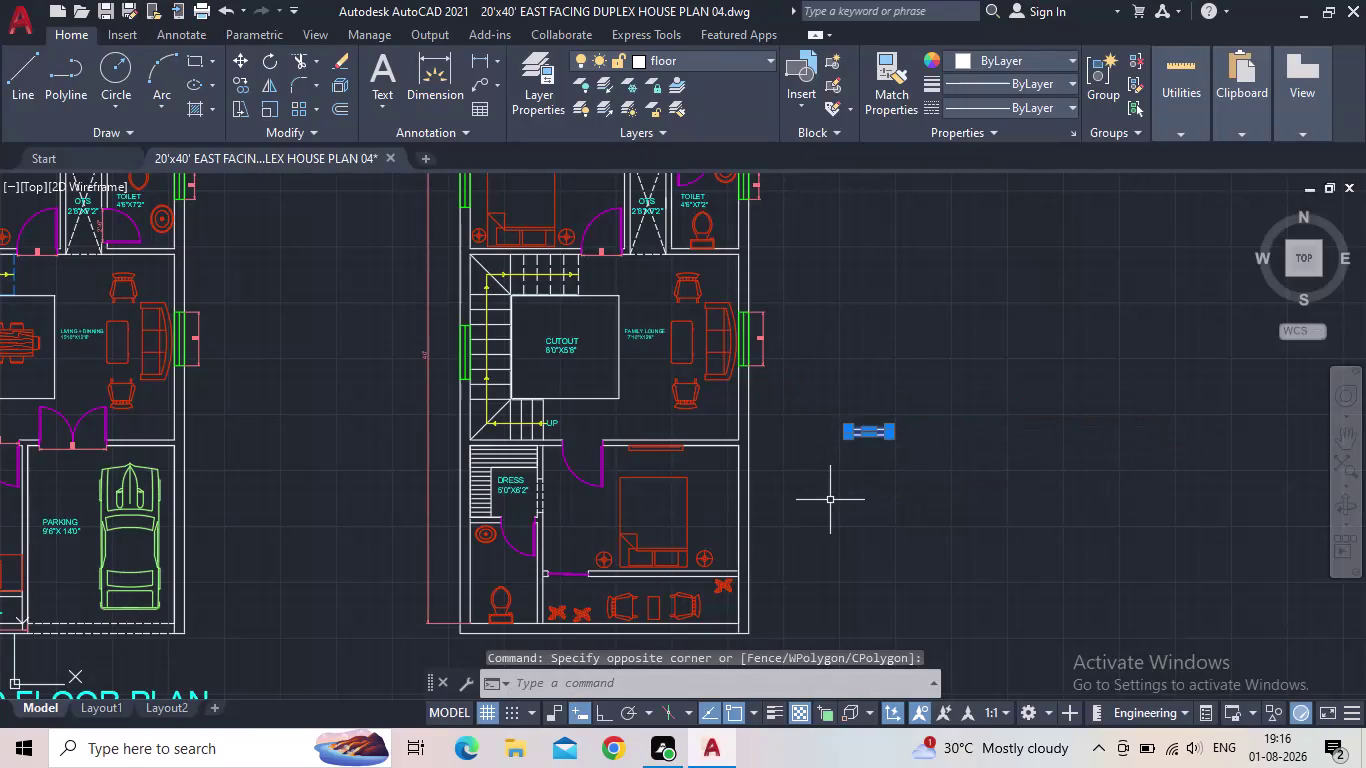
Delete the stray leftover object beside the first-floor plan.
key(Delete)
middle_drag(631, 504, 719, 447)
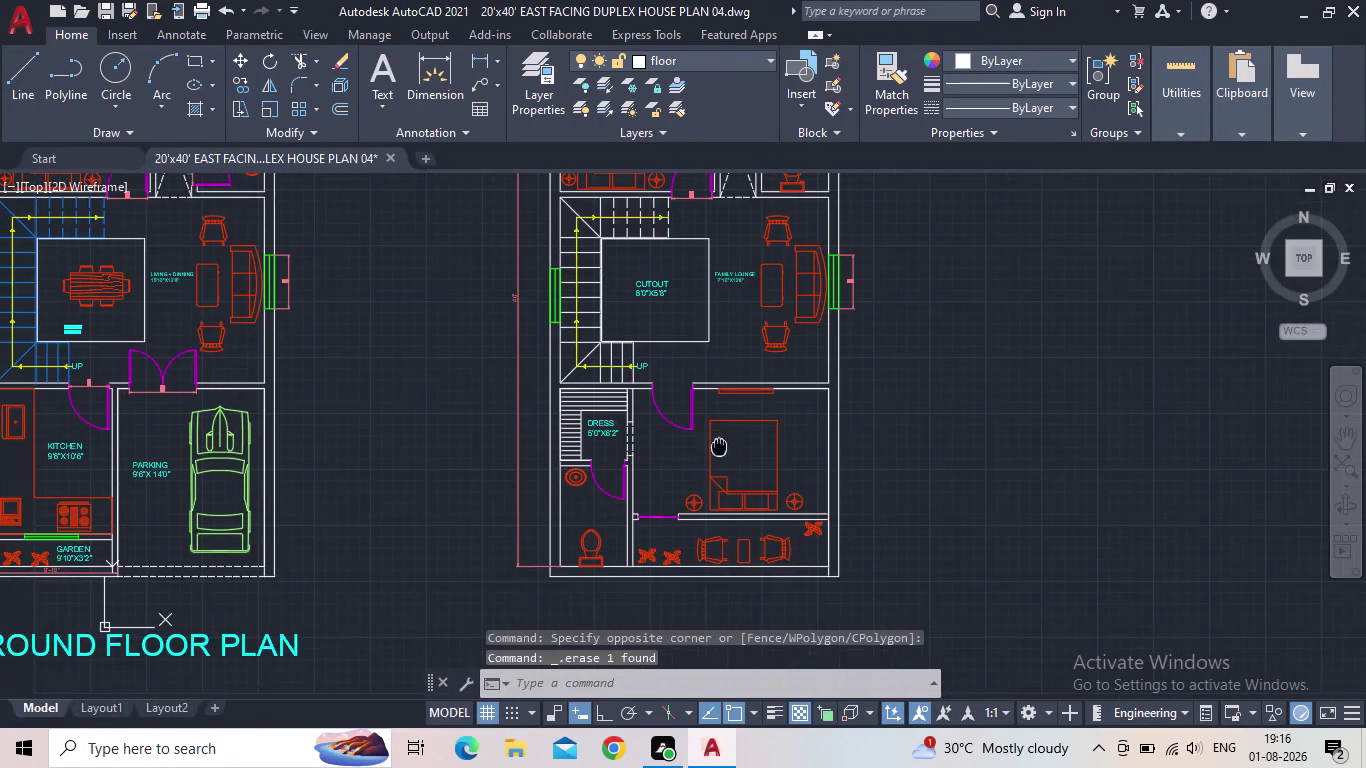
scroll(up, 3)
scroll(up, 3)
middle_drag(662, 495, 608, 386)
scroll(down, 3)
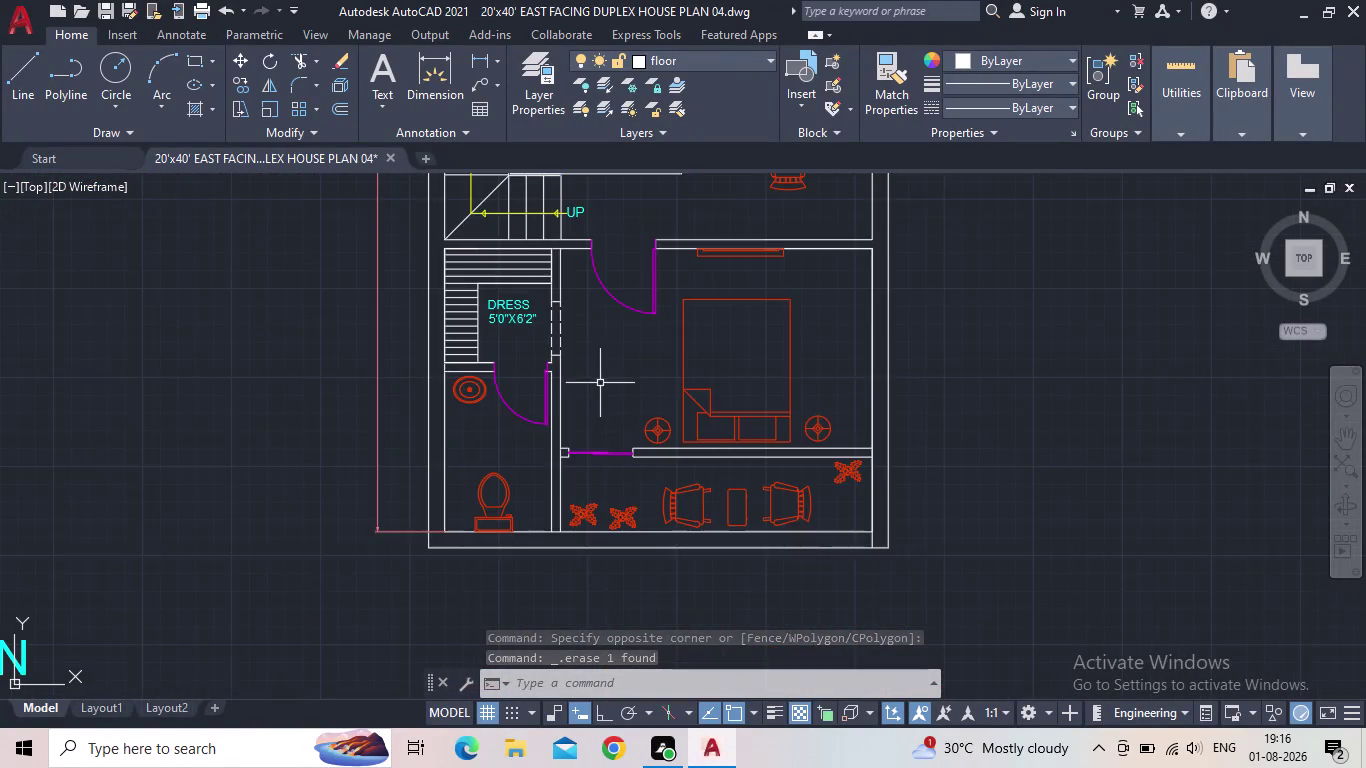
middle_drag(600, 384, 583, 626)
Save the drawing and bring the master bedroom and toilets into view.
click(113, 13)
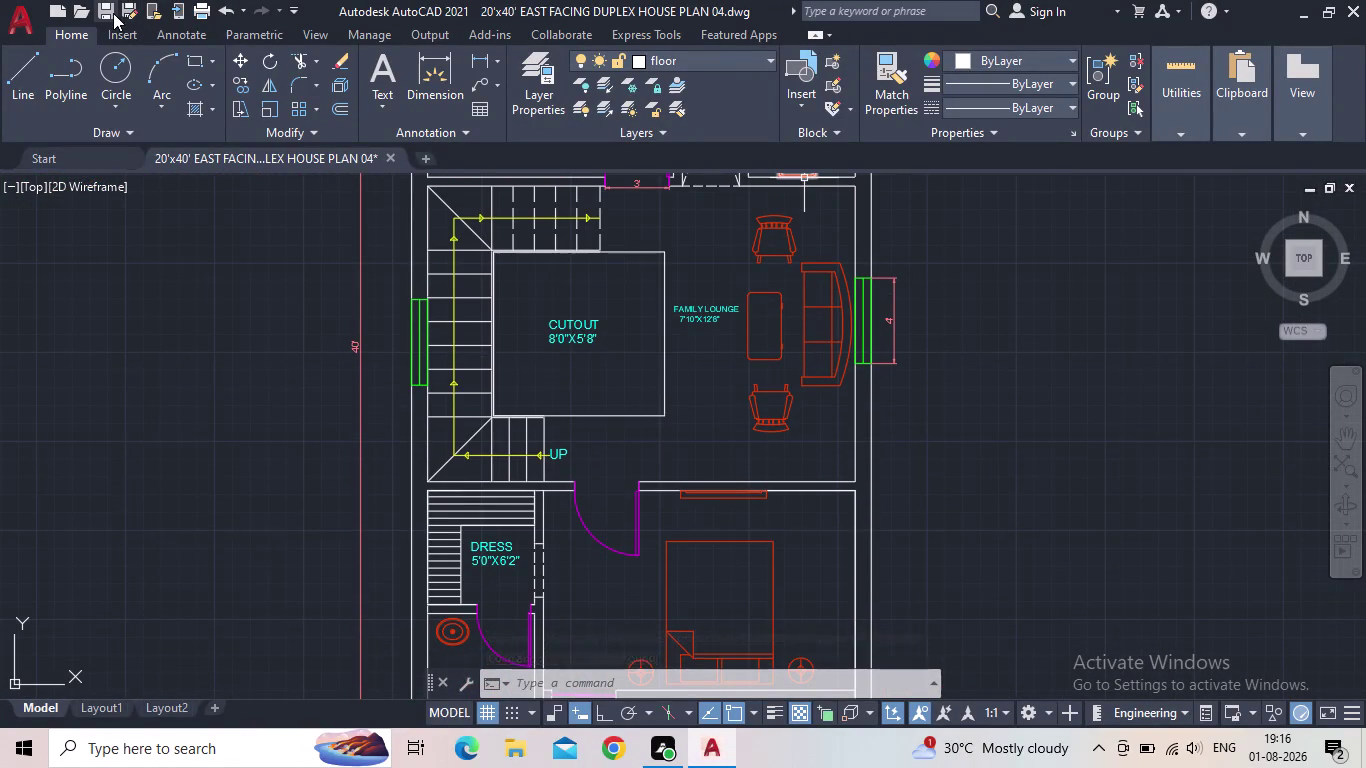
middle_drag(684, 390, 651, 442)
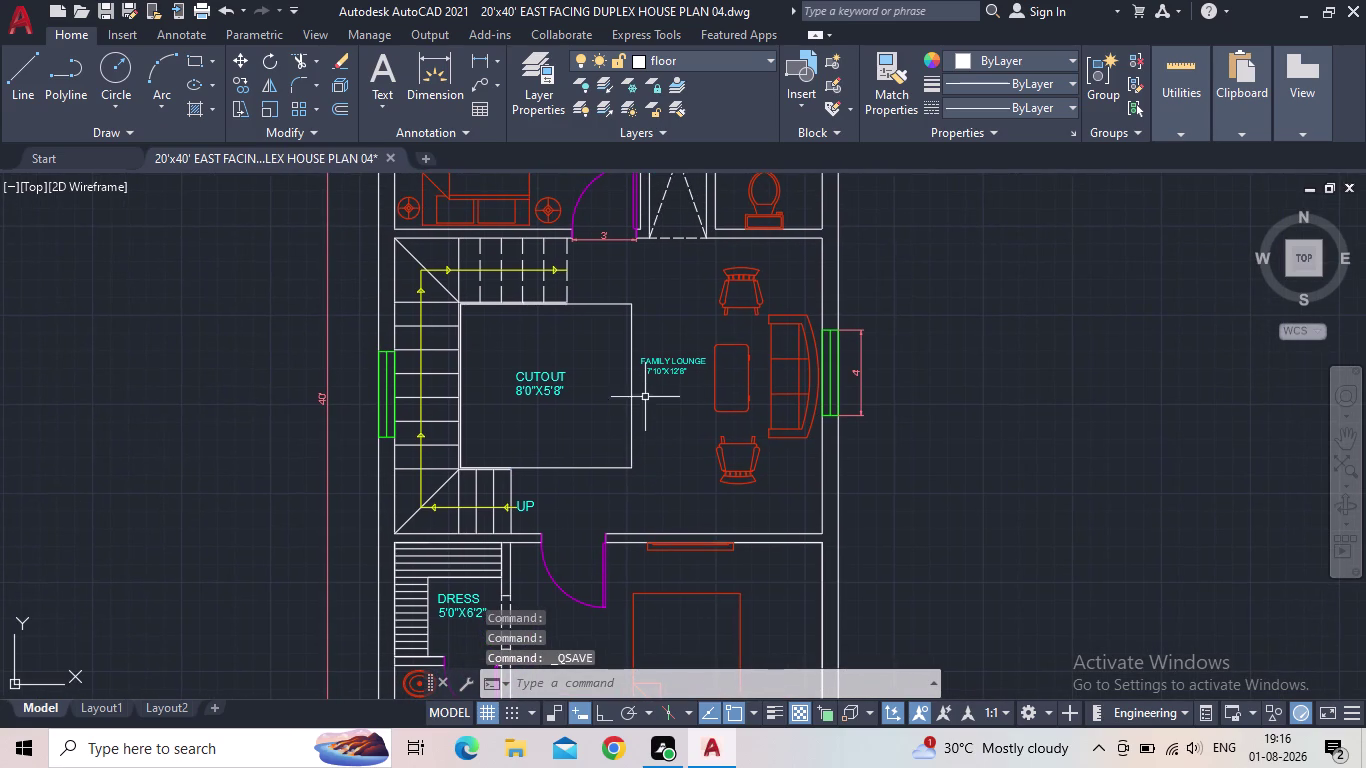
middle_drag(565, 402, 570, 338)
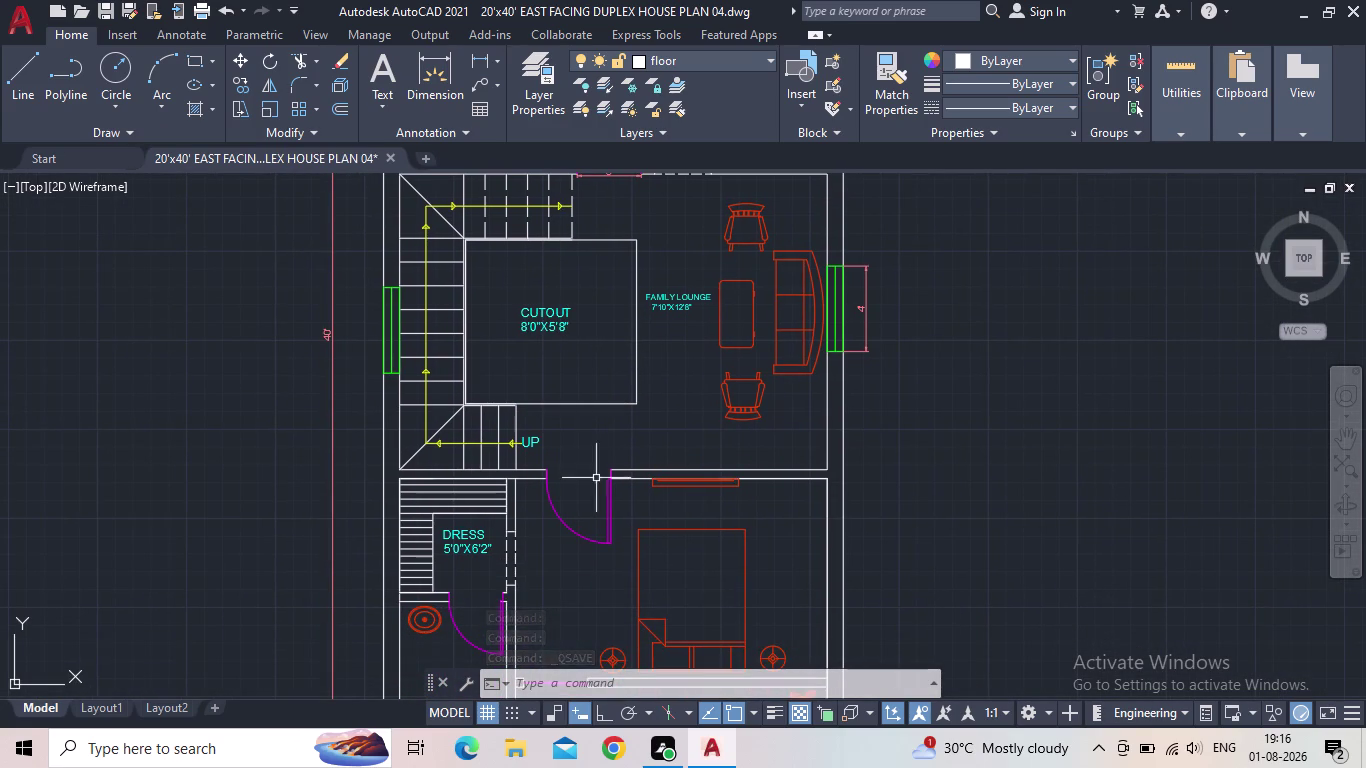
scroll(up, 3)
middle_click(699, 517)
scroll(down, 3)
scroll(up, 3)
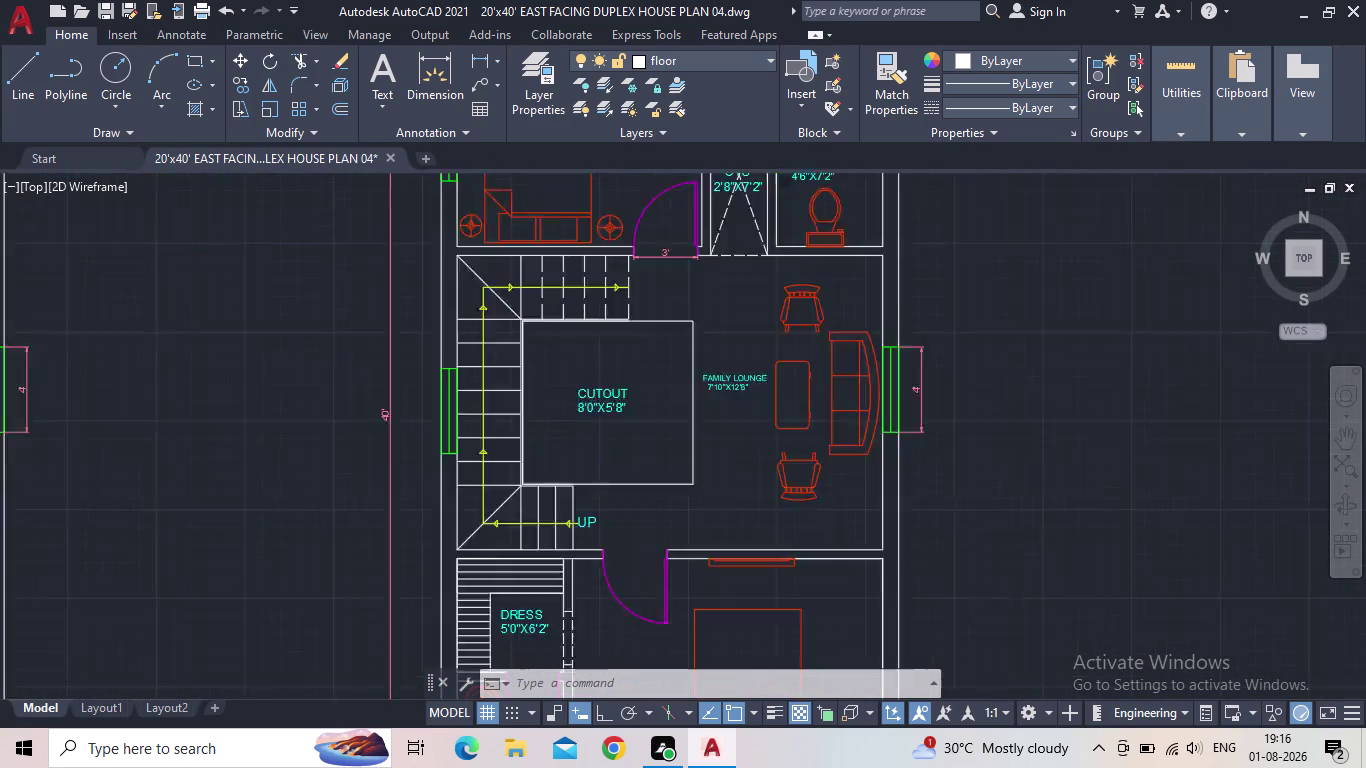
scroll(up, 3)
scroll(down, 3)
scroll(down, 3)
middle_drag(860, 468, 835, 370)
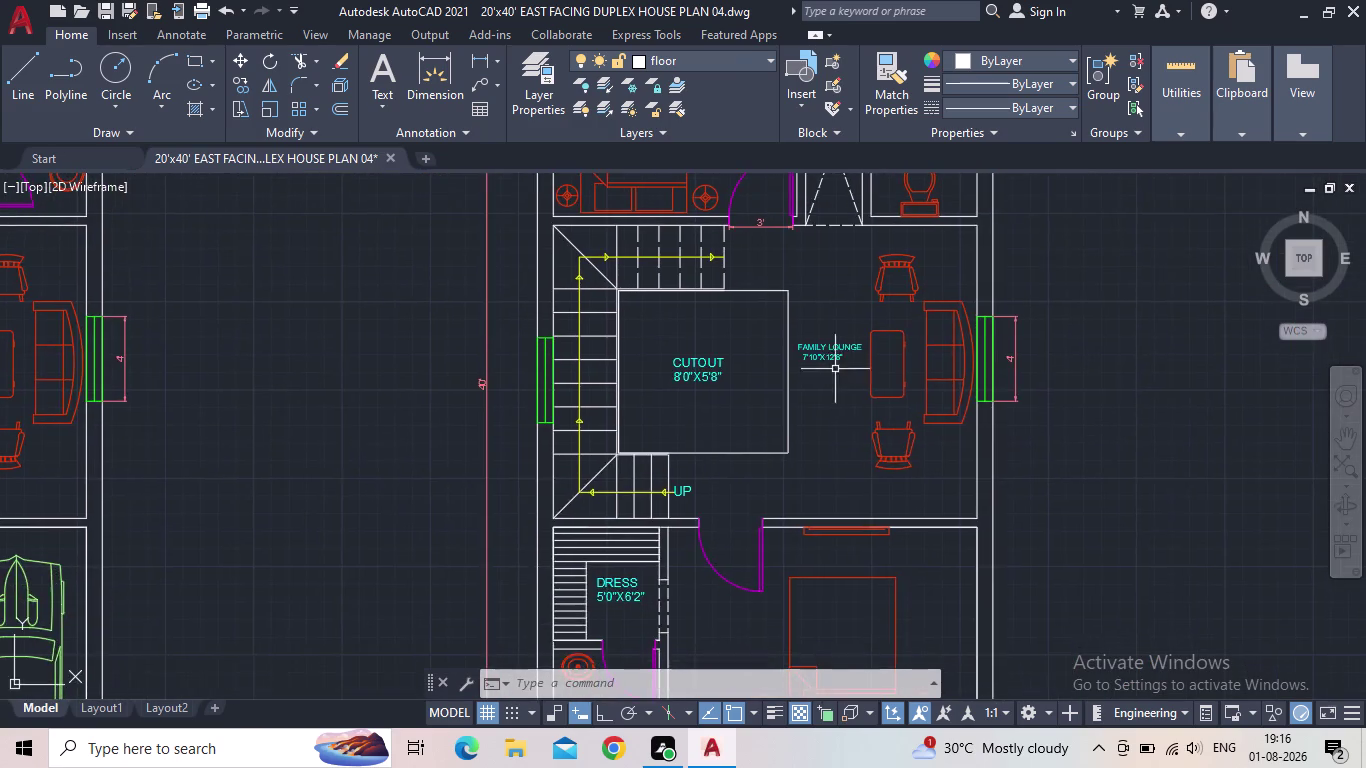
middle_drag(830, 433, 853, 714)
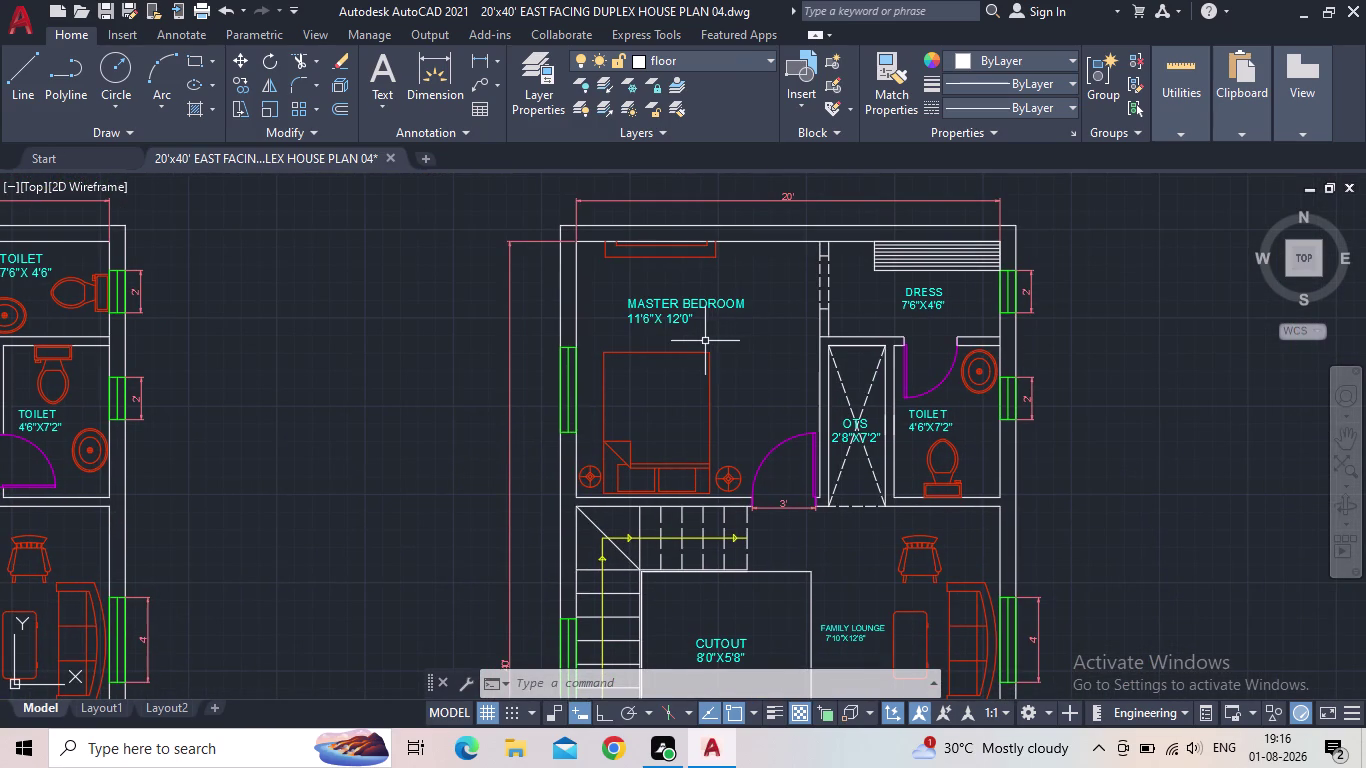
Copy the MASTER BEDROOM label with CO, picking a base point on it.
key(Escape)
drag(716, 335, 679, 317)
click(618, 282)
key(c)
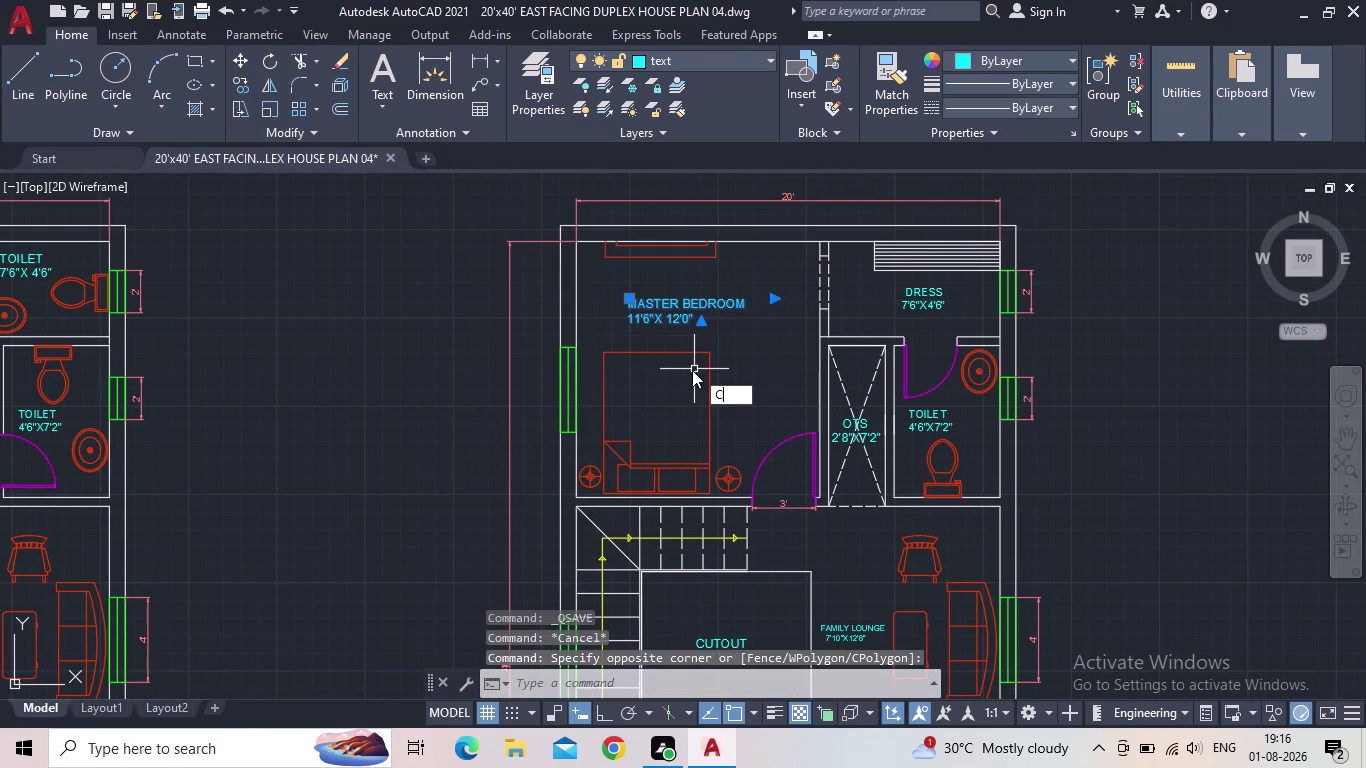
key(o)
key(Return)
click(632, 326)
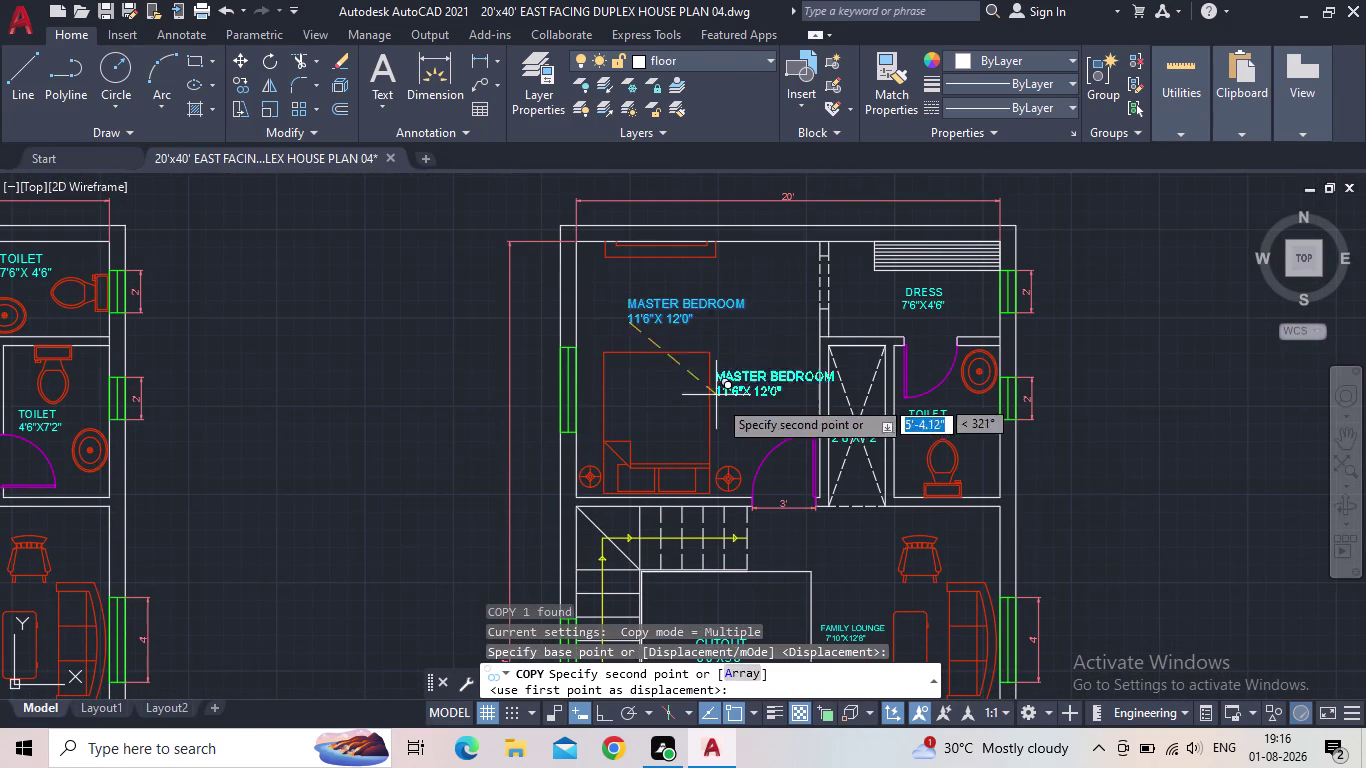
Drop the label copy inside the bedroom beside the dress room and open it for editing.
middle_drag(721, 450, 650, 306)
scroll(down, 3)
middle_drag(744, 463, 693, 345)
scroll(up, 3)
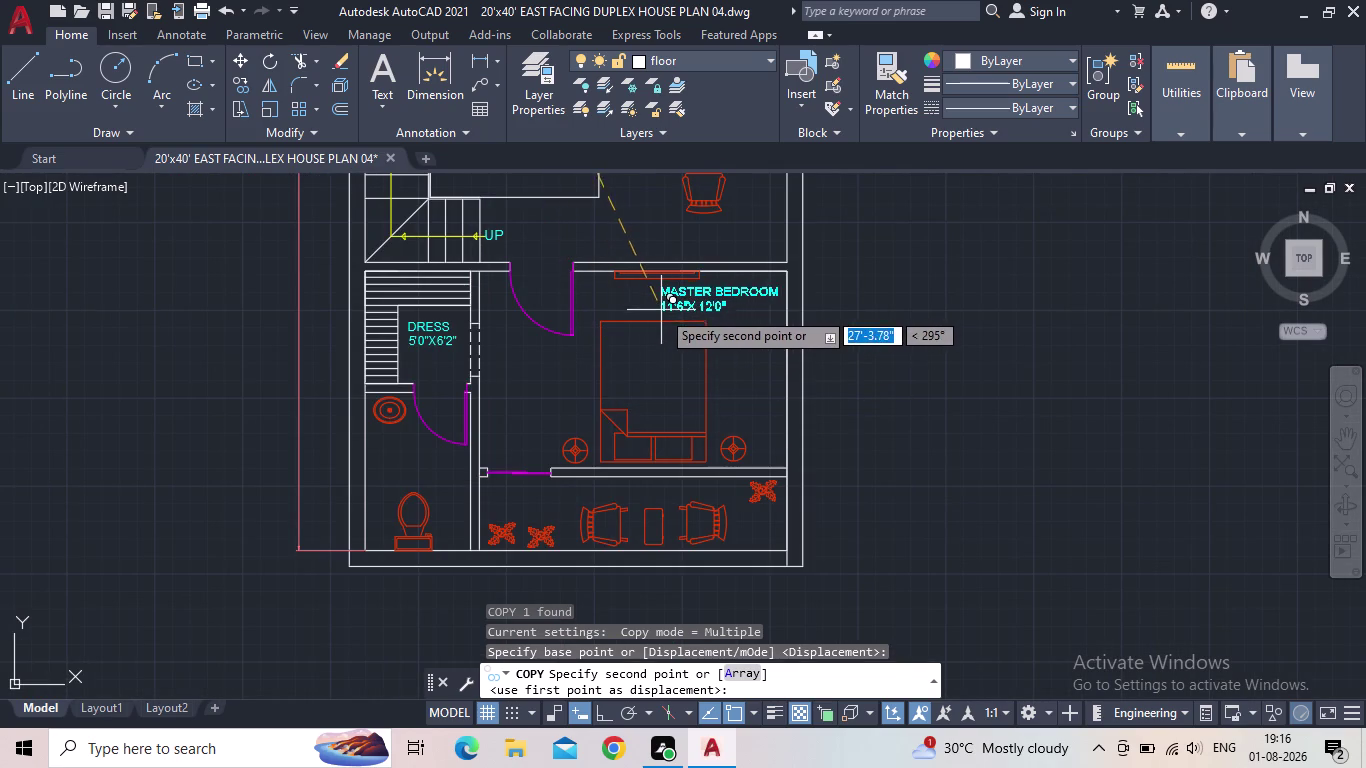
scroll(up, 3)
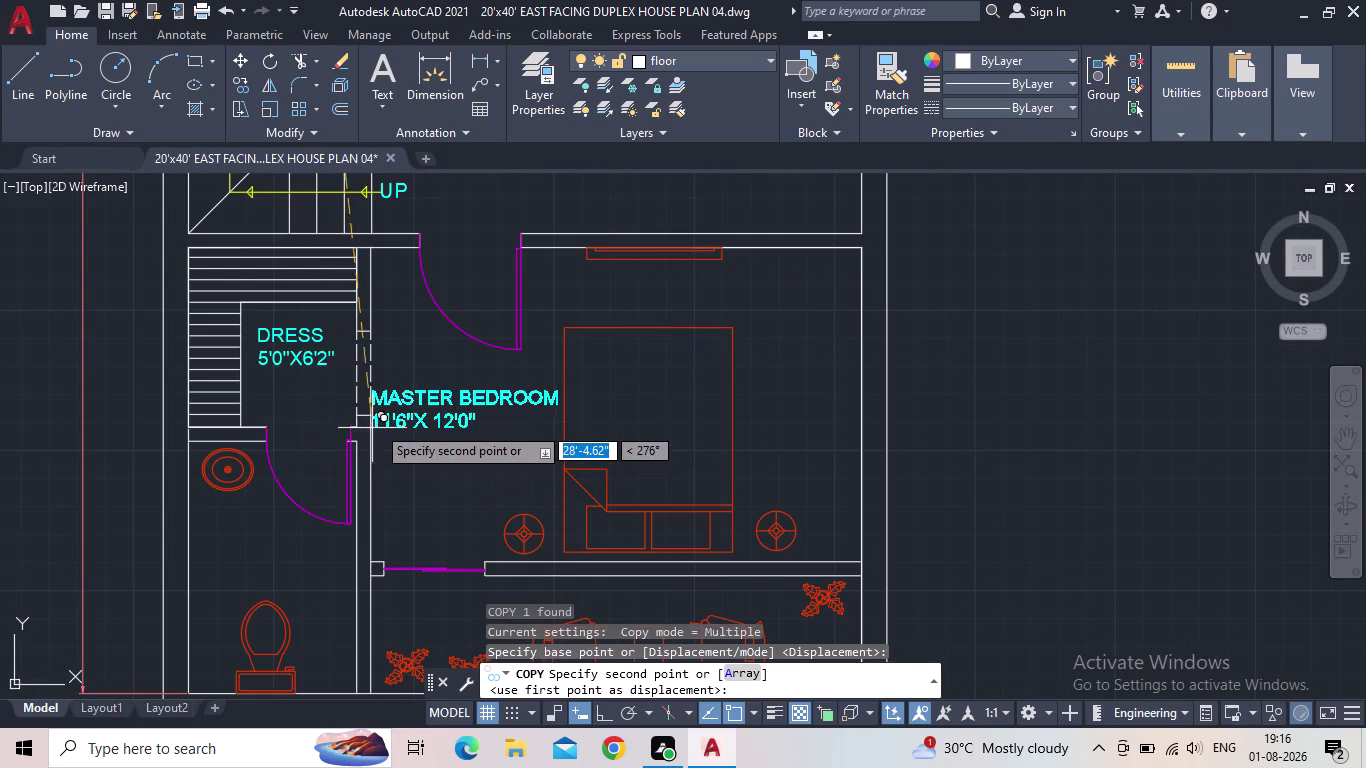
middle_drag(390, 414, 577, 402)
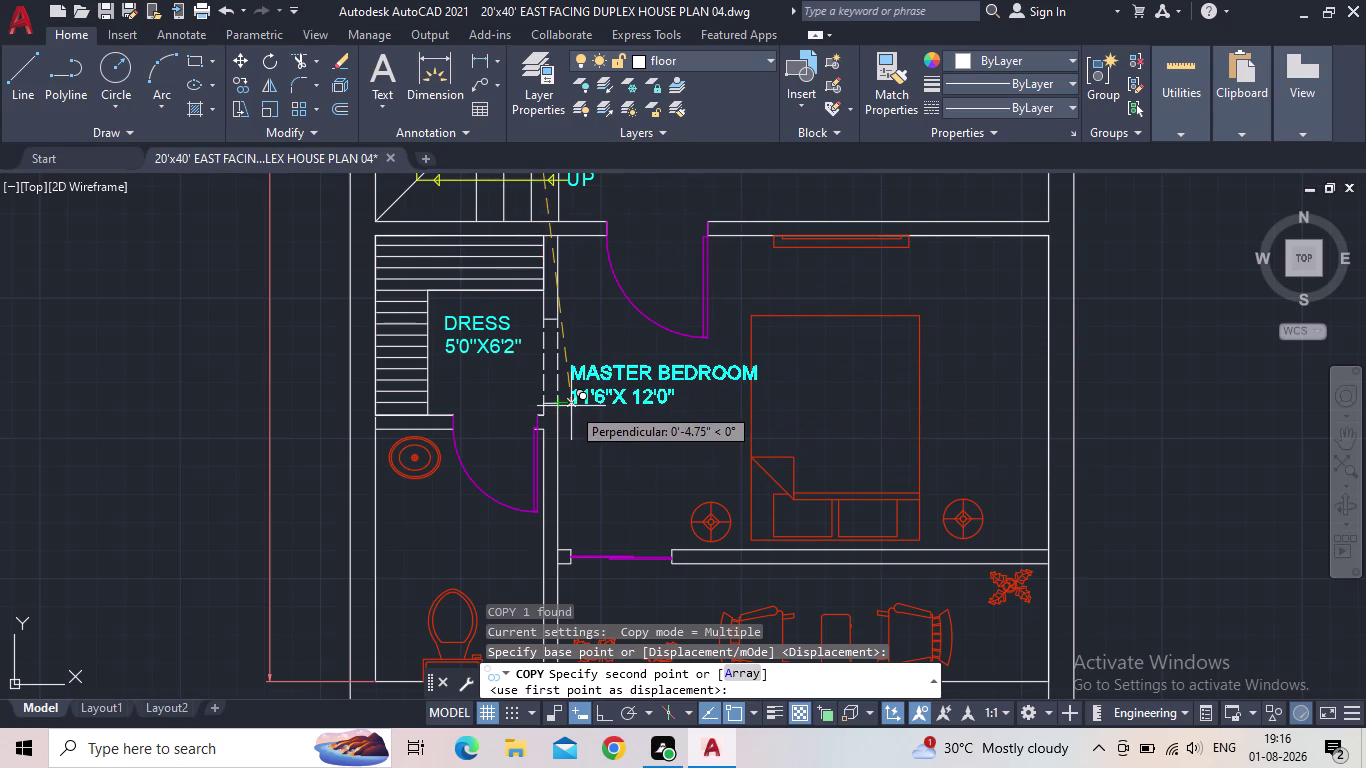
click(569, 406)
key(Escape)
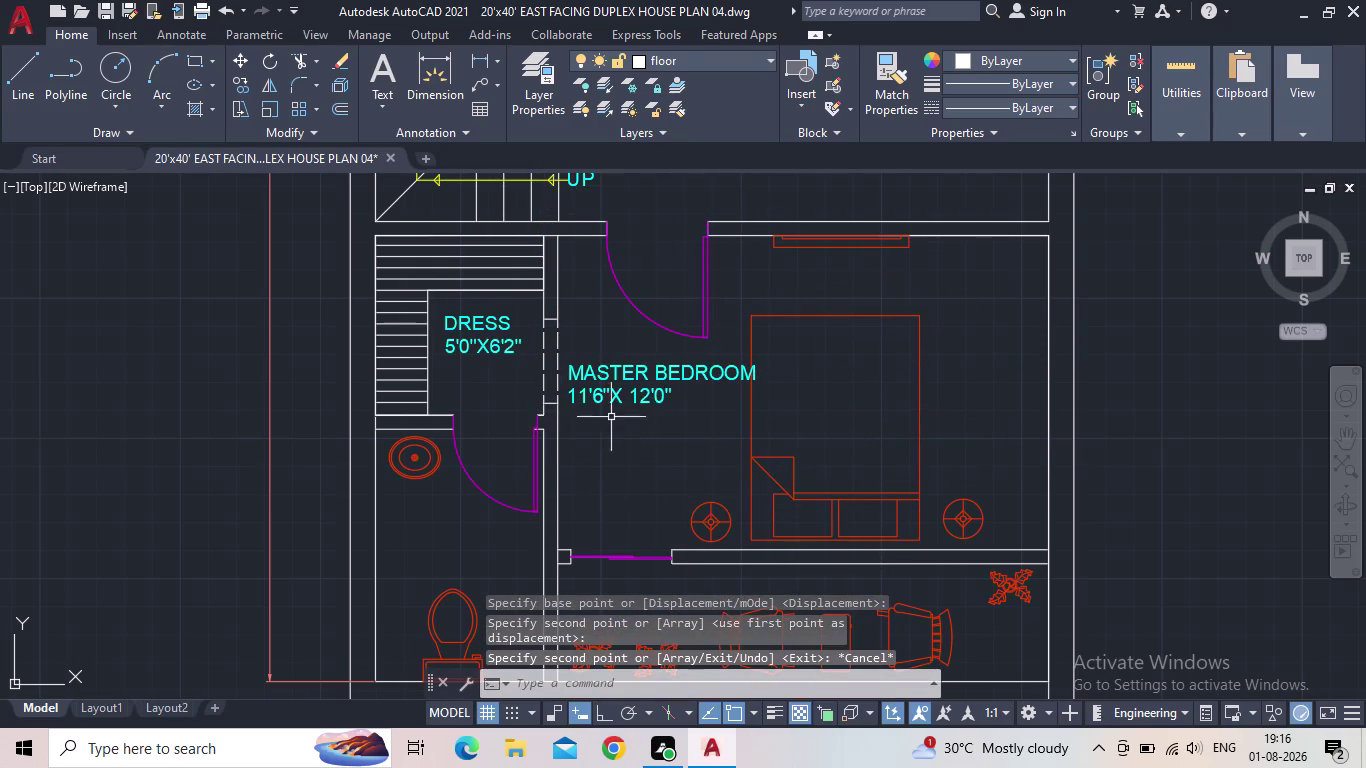
click(609, 390)
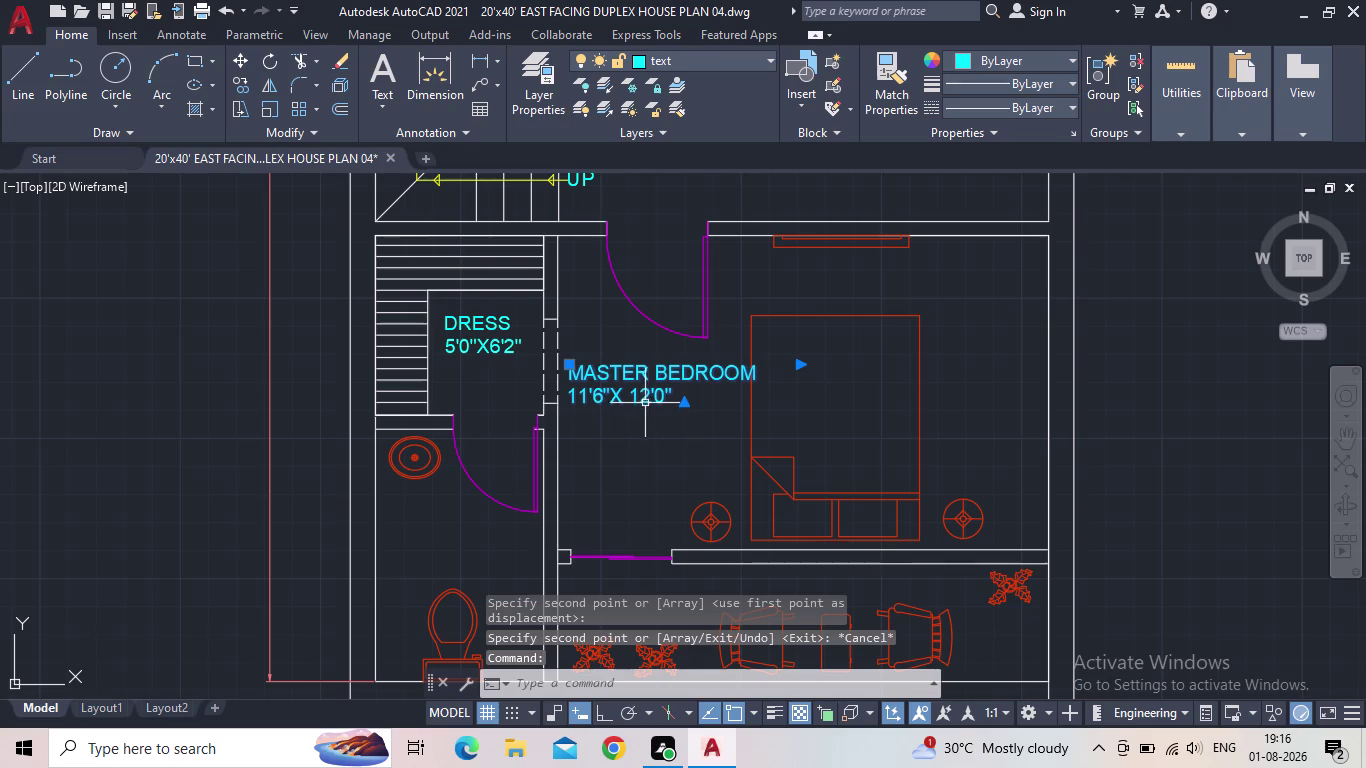
double_click(618, 395)
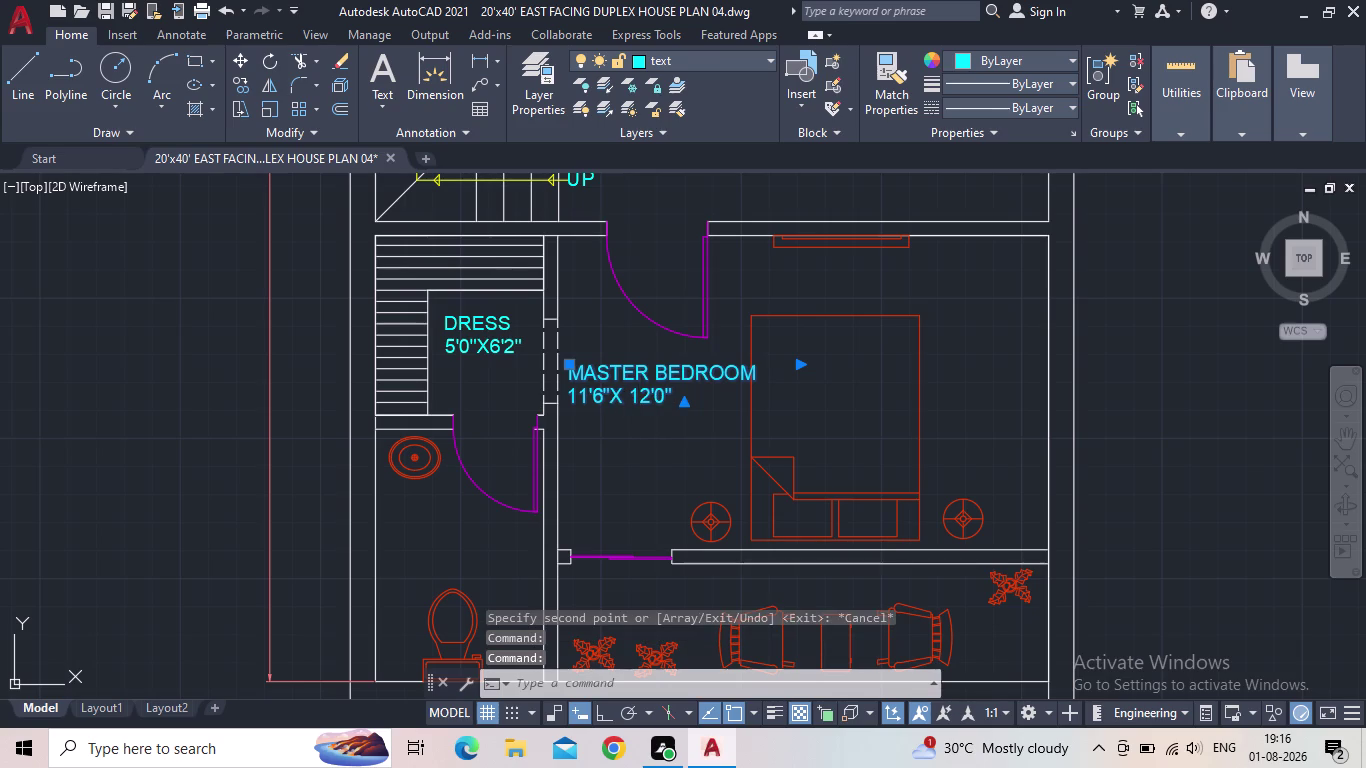
Erase the old room size from the copied bedroom label.
click(679, 396)
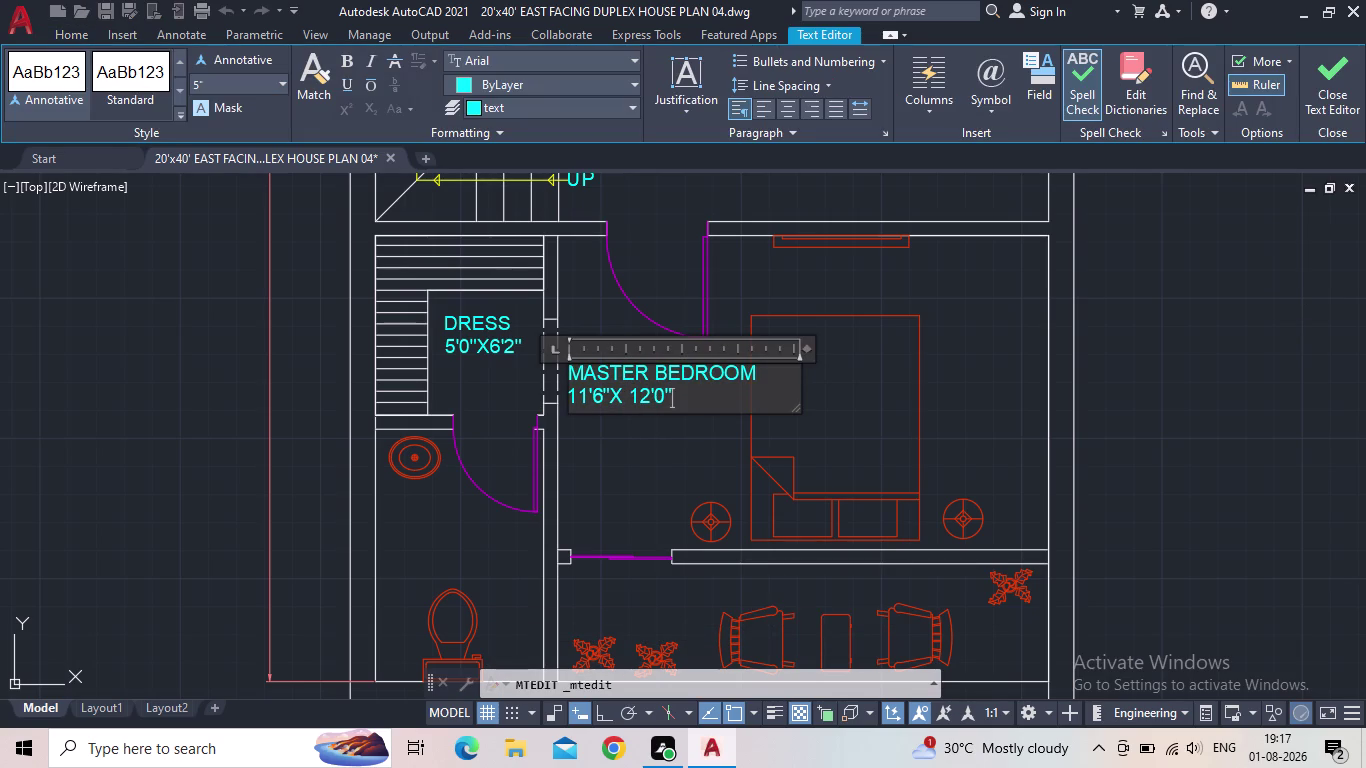
key(BackSpace)
key(BackSpace)
key(BackSpace)
key(BackSpace)
key(BackSpace)
key(BackSpace)
key(BackSpace)
key(BackSpace)
key(BackSpace)
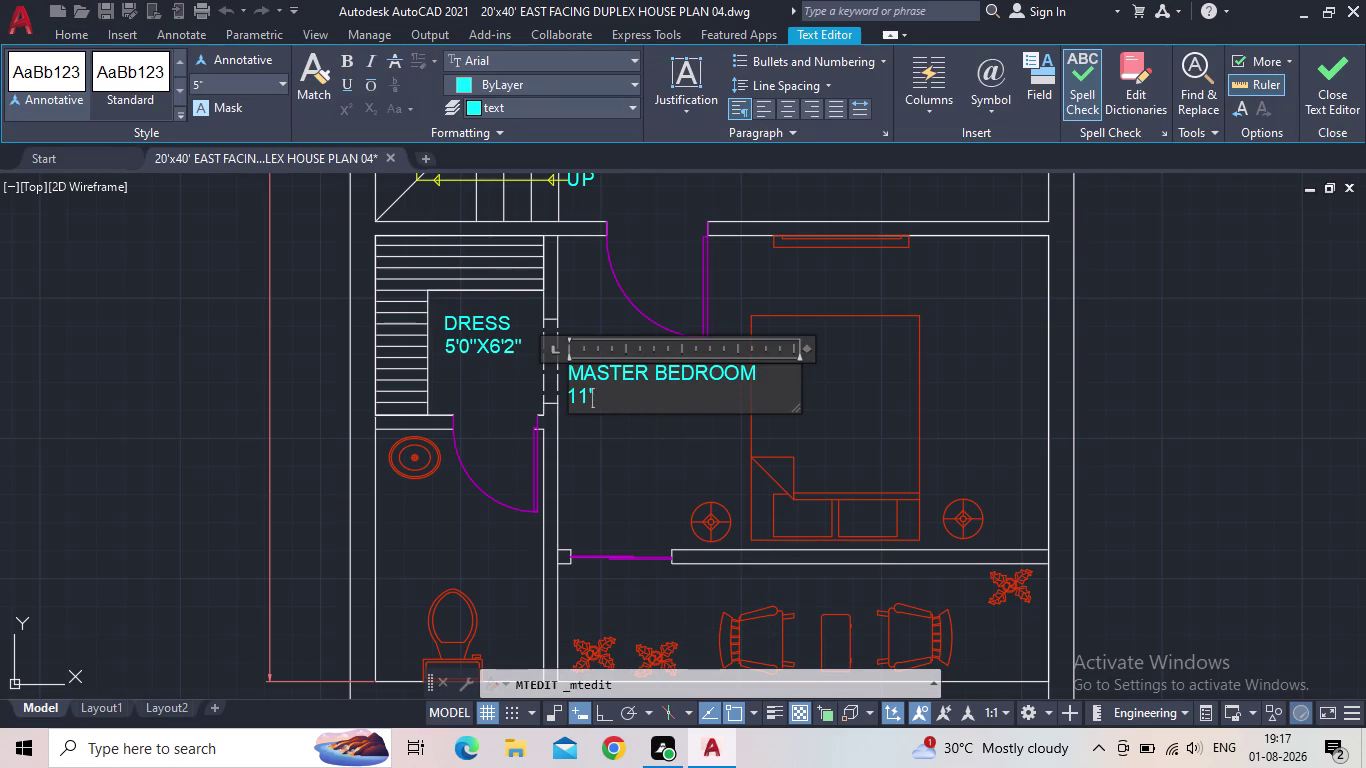
key(BackSpace)
key(BackSpace)
Enter the new size 14'0"X 10'6" and close the Text Editor.
text(4)
text(')
text(0")
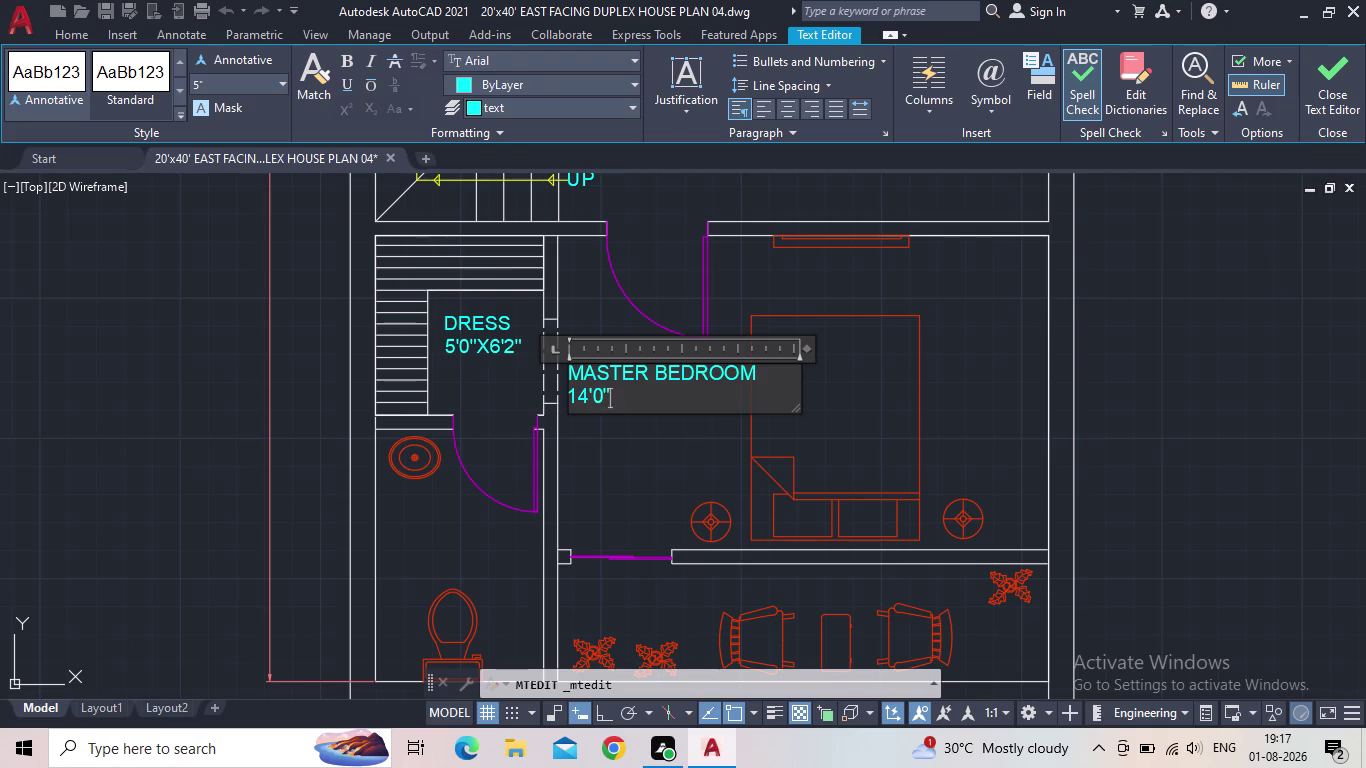
key(x)
key(space)
text(10')
key(6)
key(shift+quotedbl)
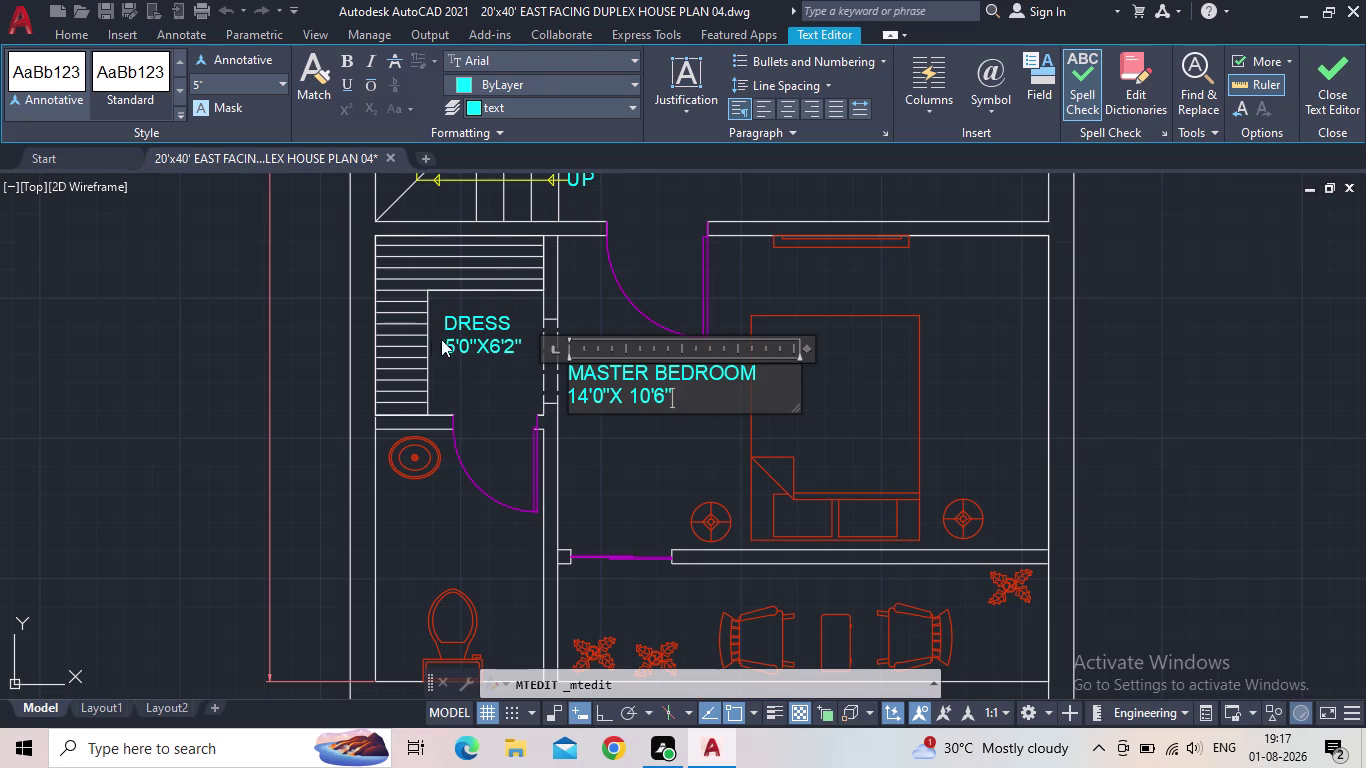
click(1339, 72)
key(s)
text(C)
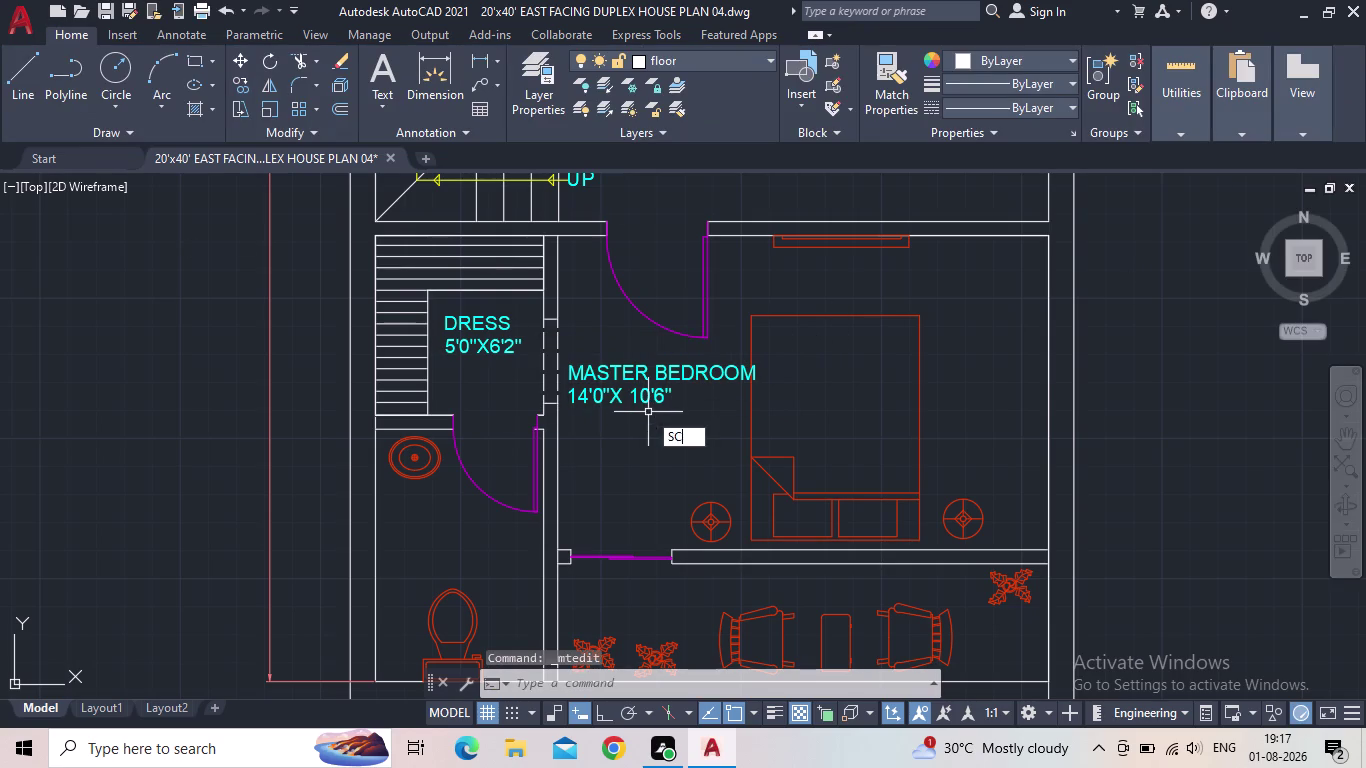
Scale the bedroom label down from its corner base point.
key(space)
drag(666, 412, 657, 406)
click(595, 364)
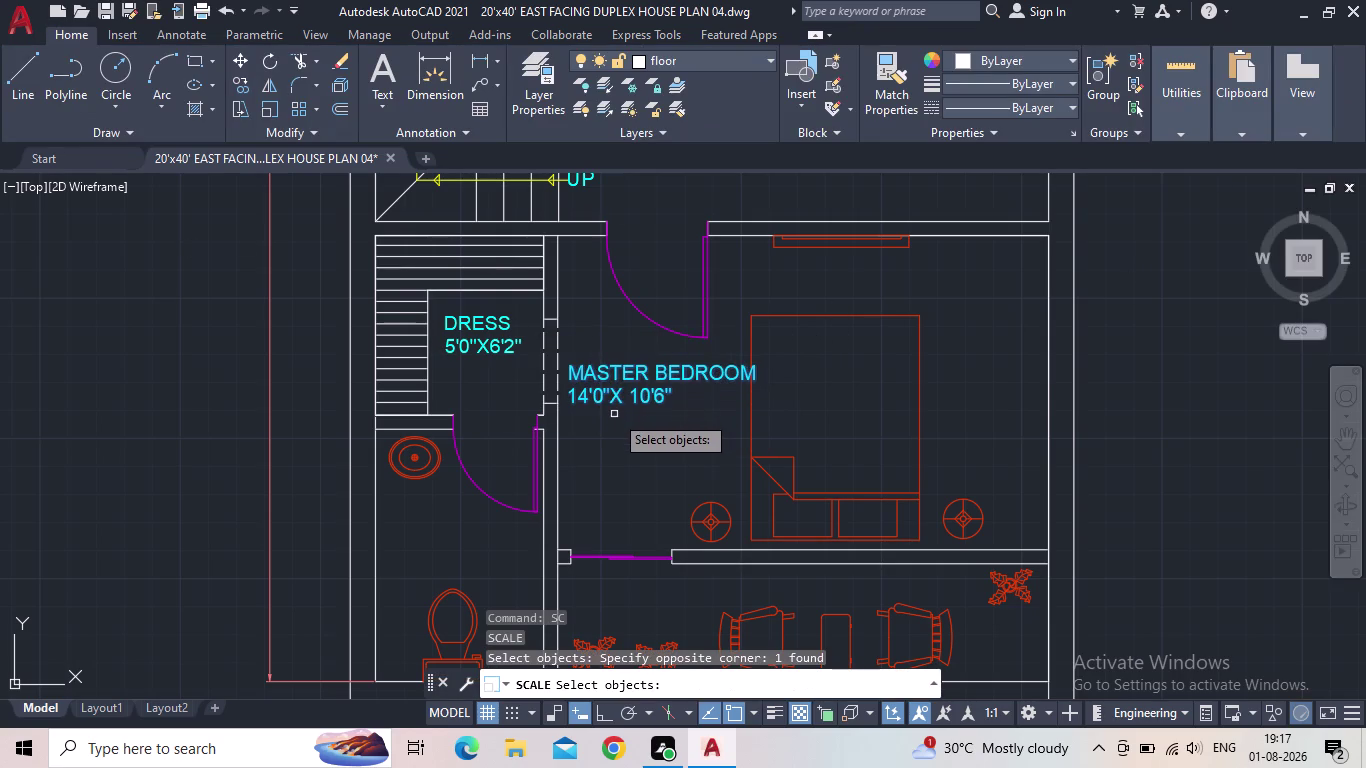
key(space)
click(573, 405)
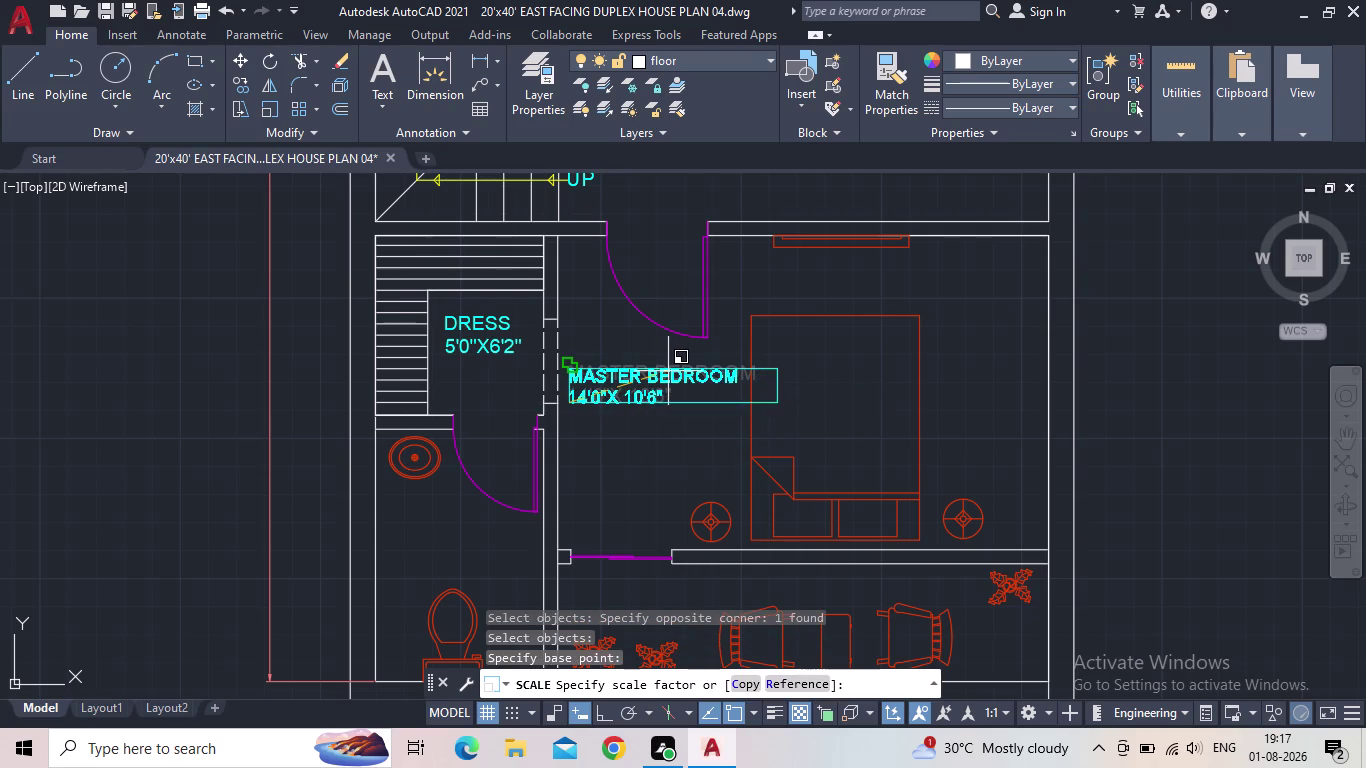
click(667, 371)
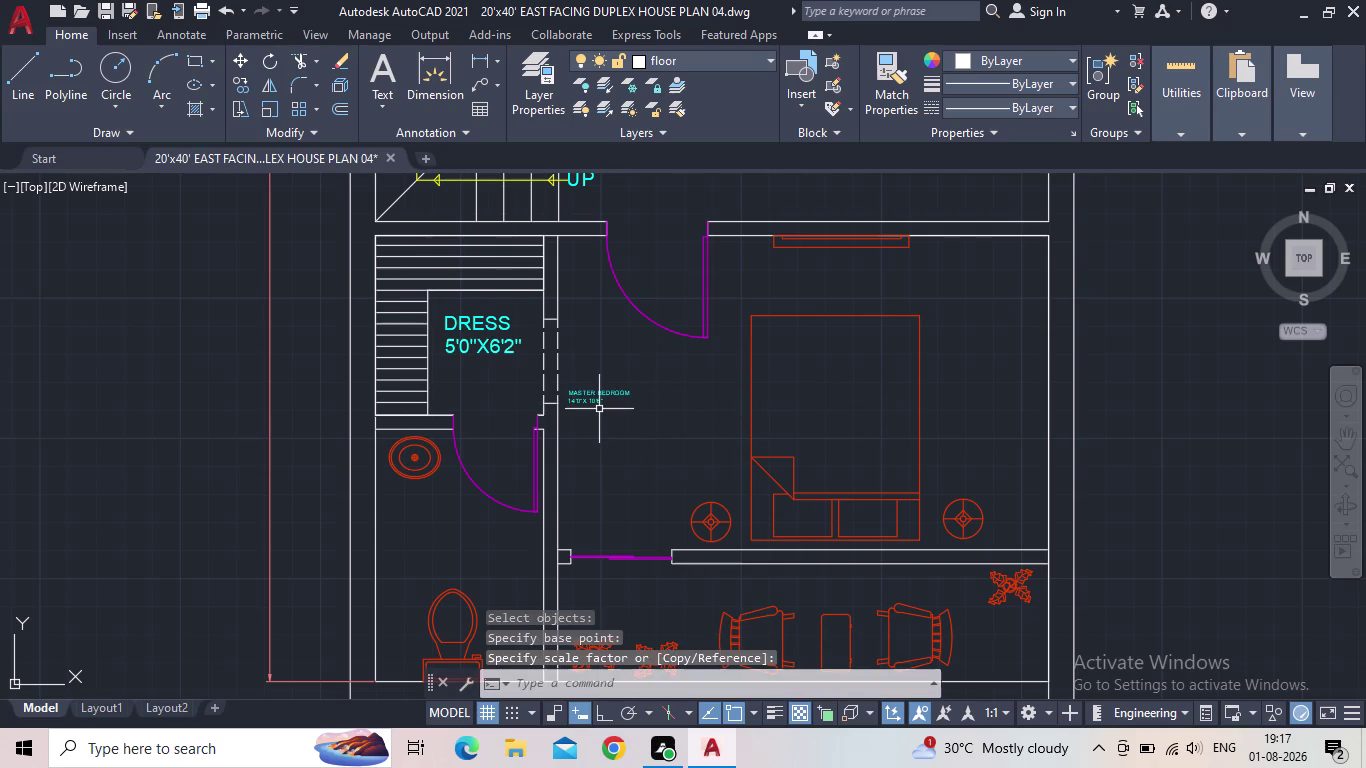
Rescale the shrunken label back to a readable size.
key(space)
click(600, 410)
click(592, 392)
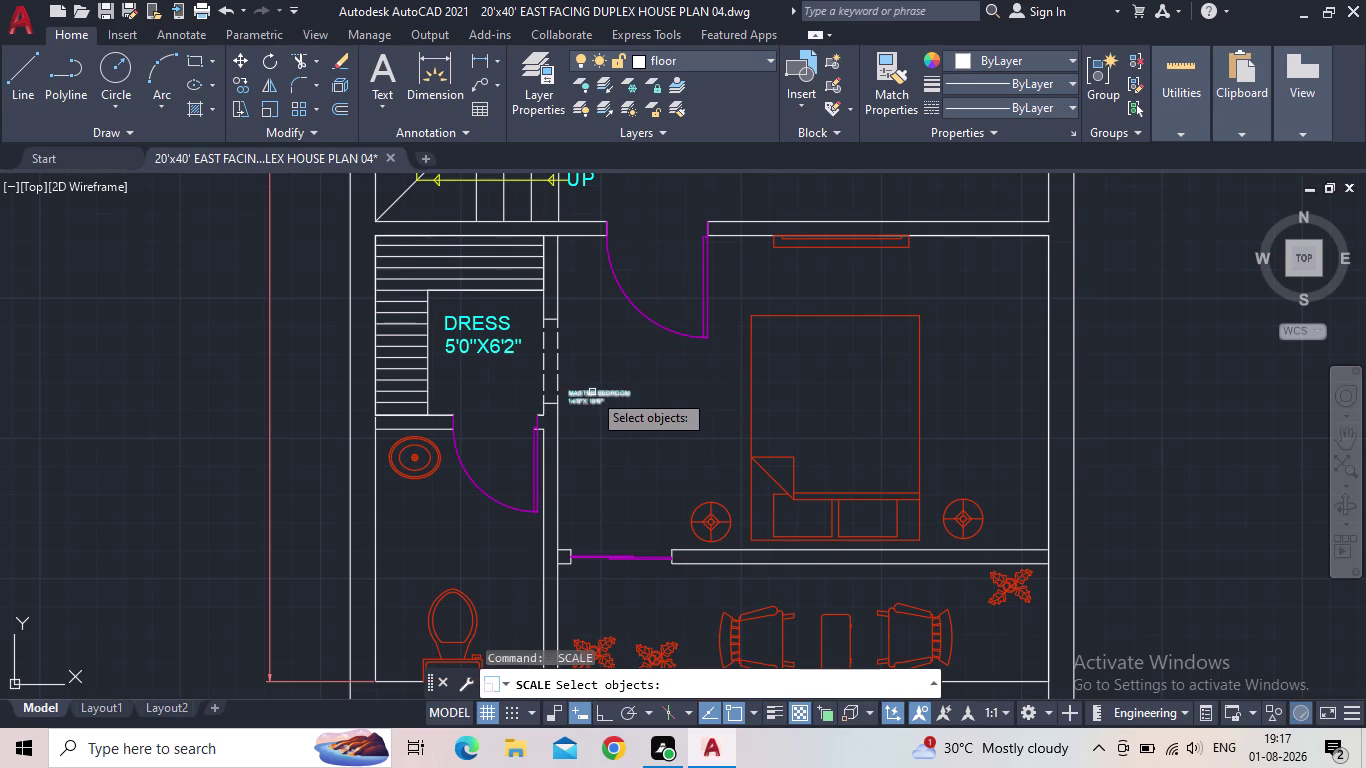
key(space)
drag(565, 404, 576, 401)
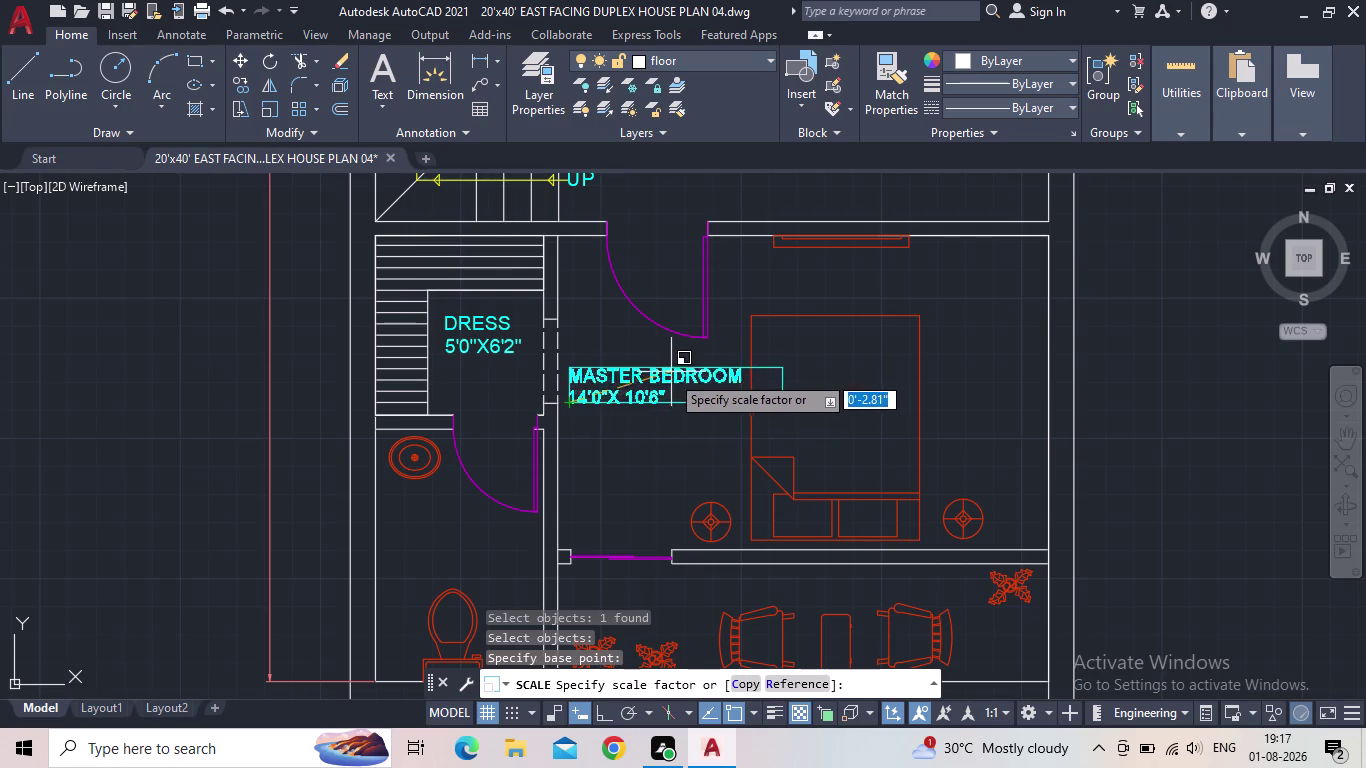
click(671, 380)
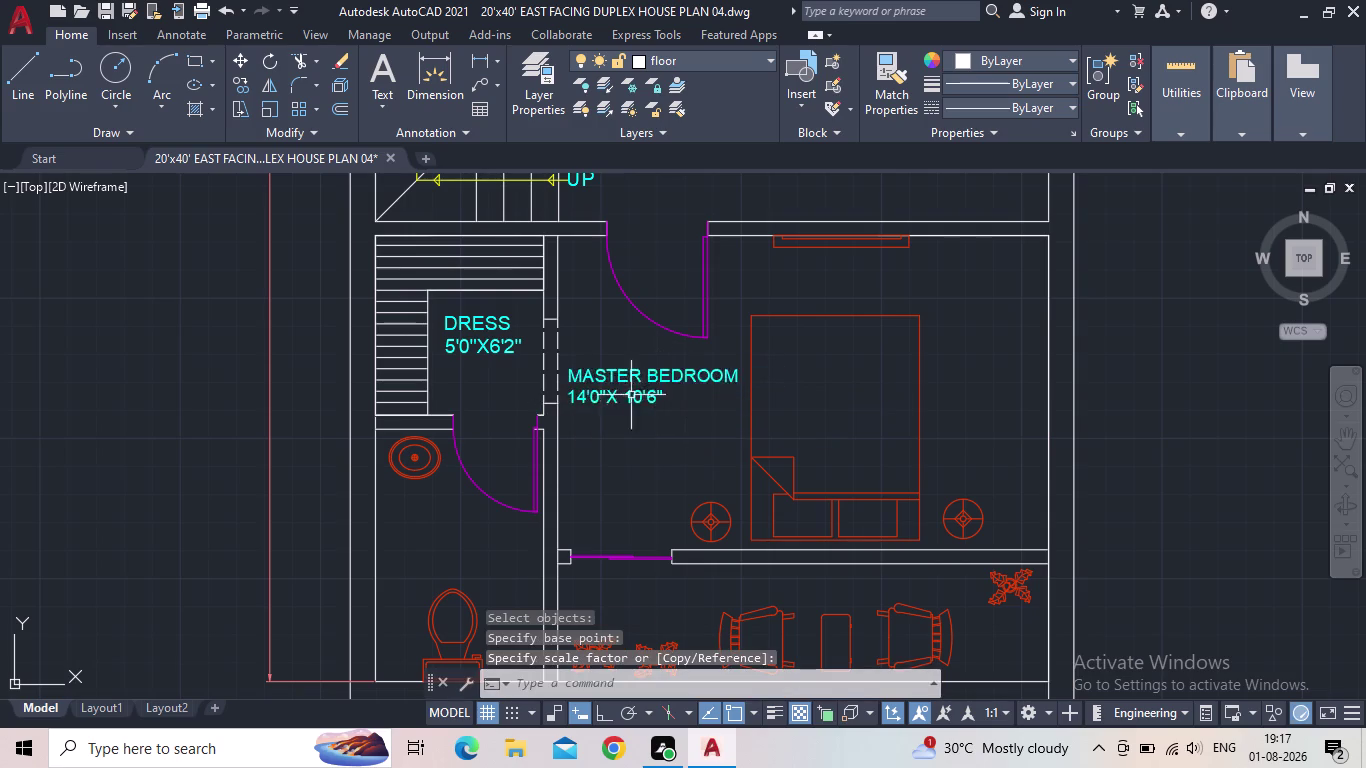
scroll(down, 3)
middle_drag(630, 439, 599, 458)
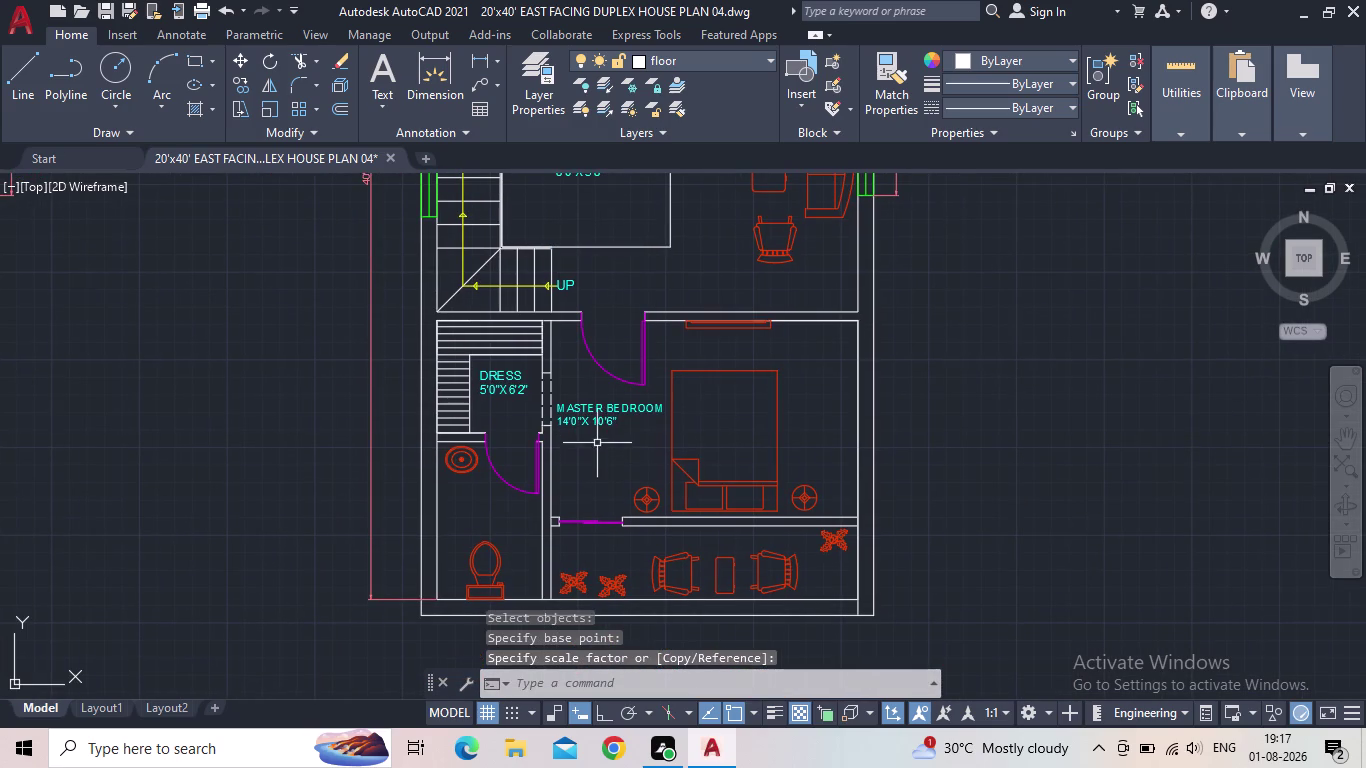
Try repositioning the MASTER BEDROOM label by its grip, cancel, and save the drawing.
click(595, 412)
scroll(up, 3)
click(521, 358)
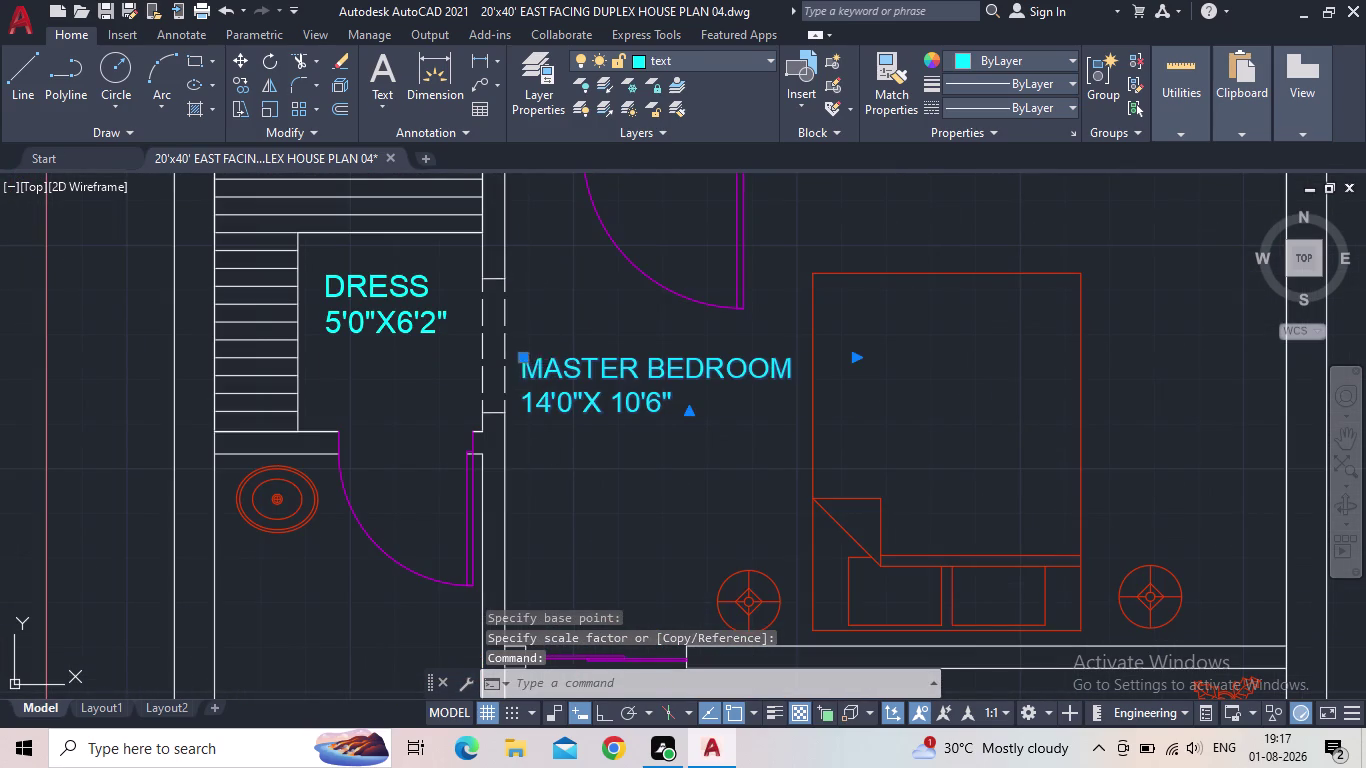
click(534, 378)
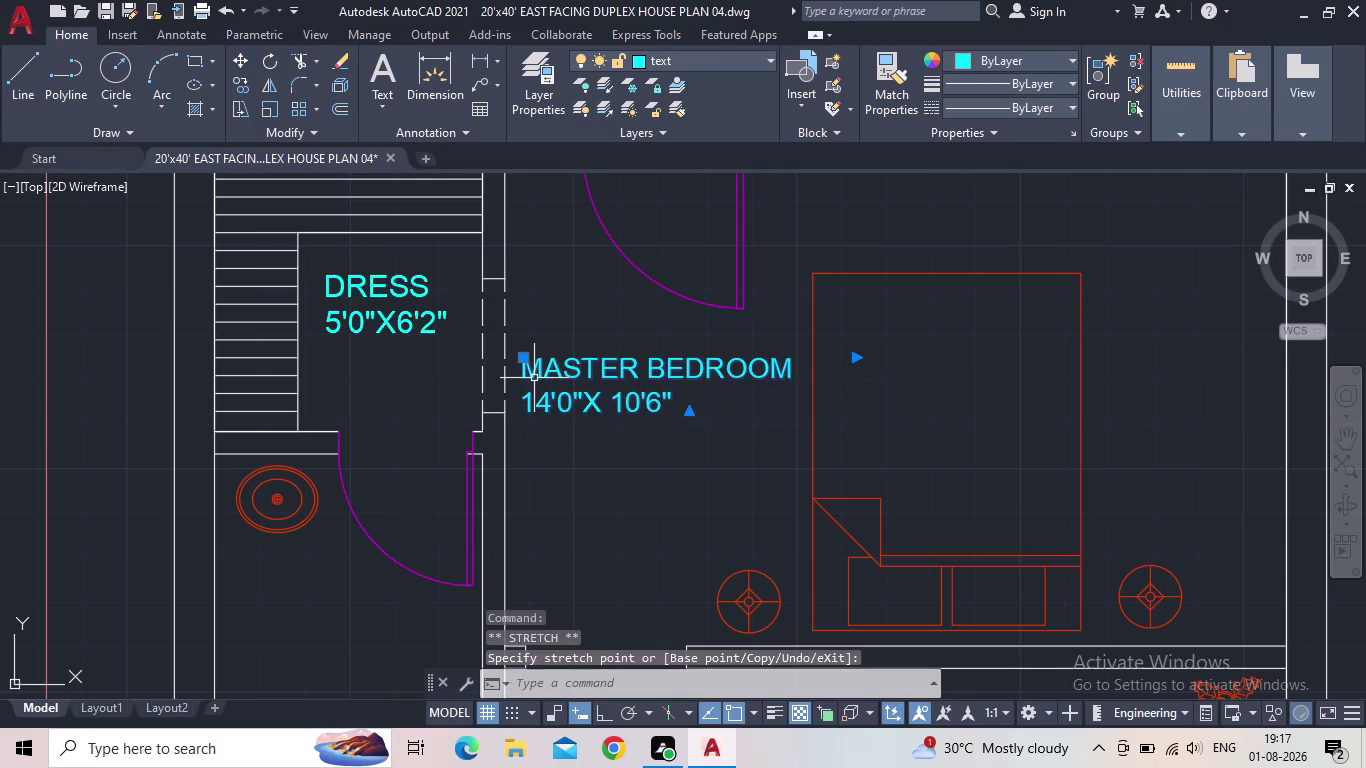
click(525, 358)
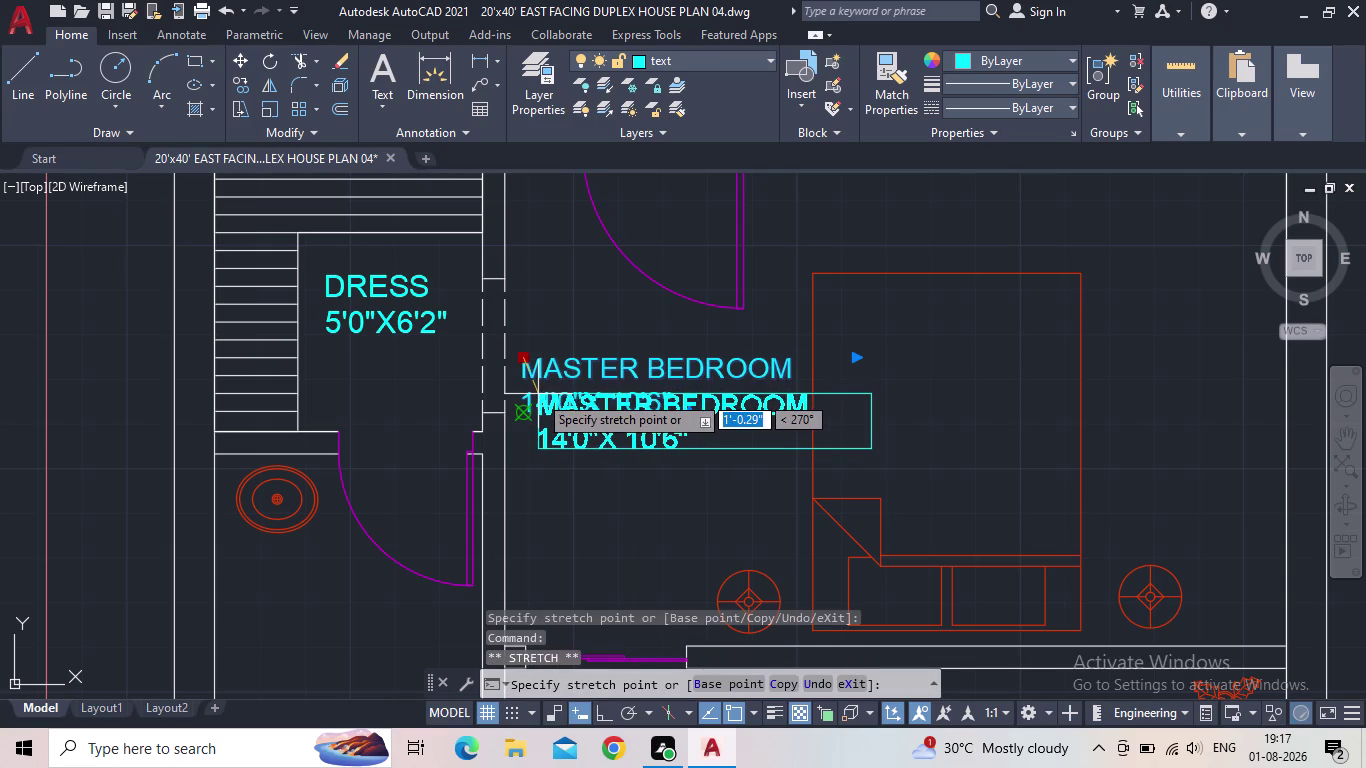
click(536, 393)
middle_drag(569, 389, 481, 356)
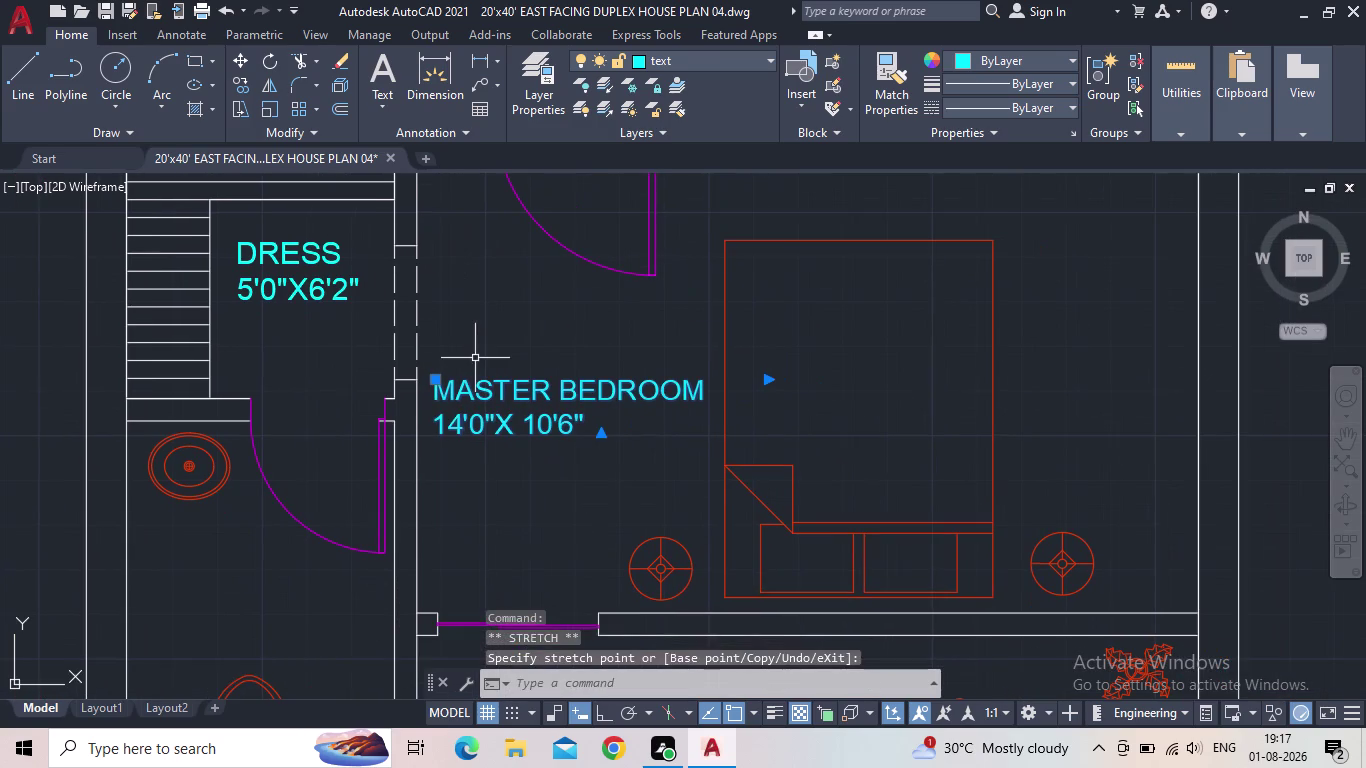
key(Escape)
scroll(down, 3)
middle_drag(543, 369, 435, 386)
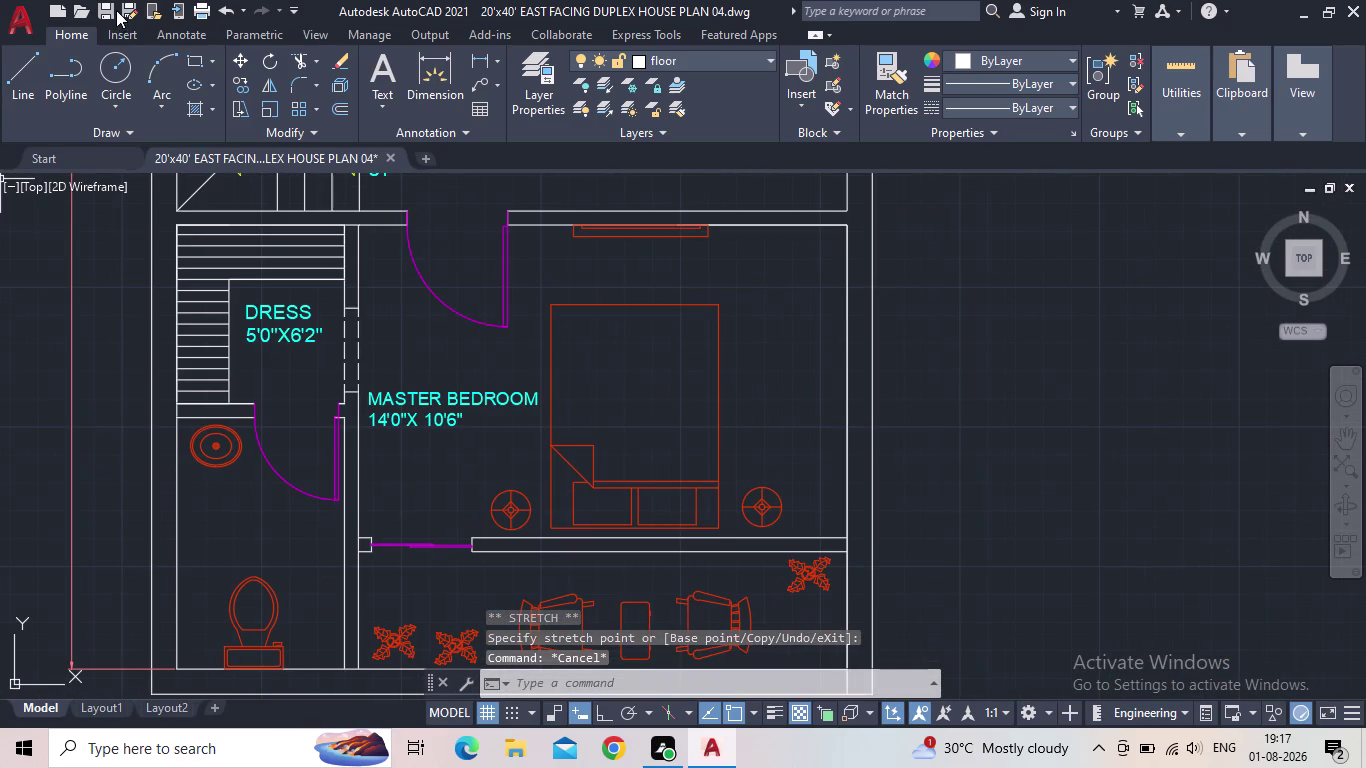
click(109, 11)
scroll(down, 3)
Pan and zoom across the plan past the cutout, ending centred on the DRESS label.
middle_drag(666, 434, 600, 487)
scroll(up, 3)
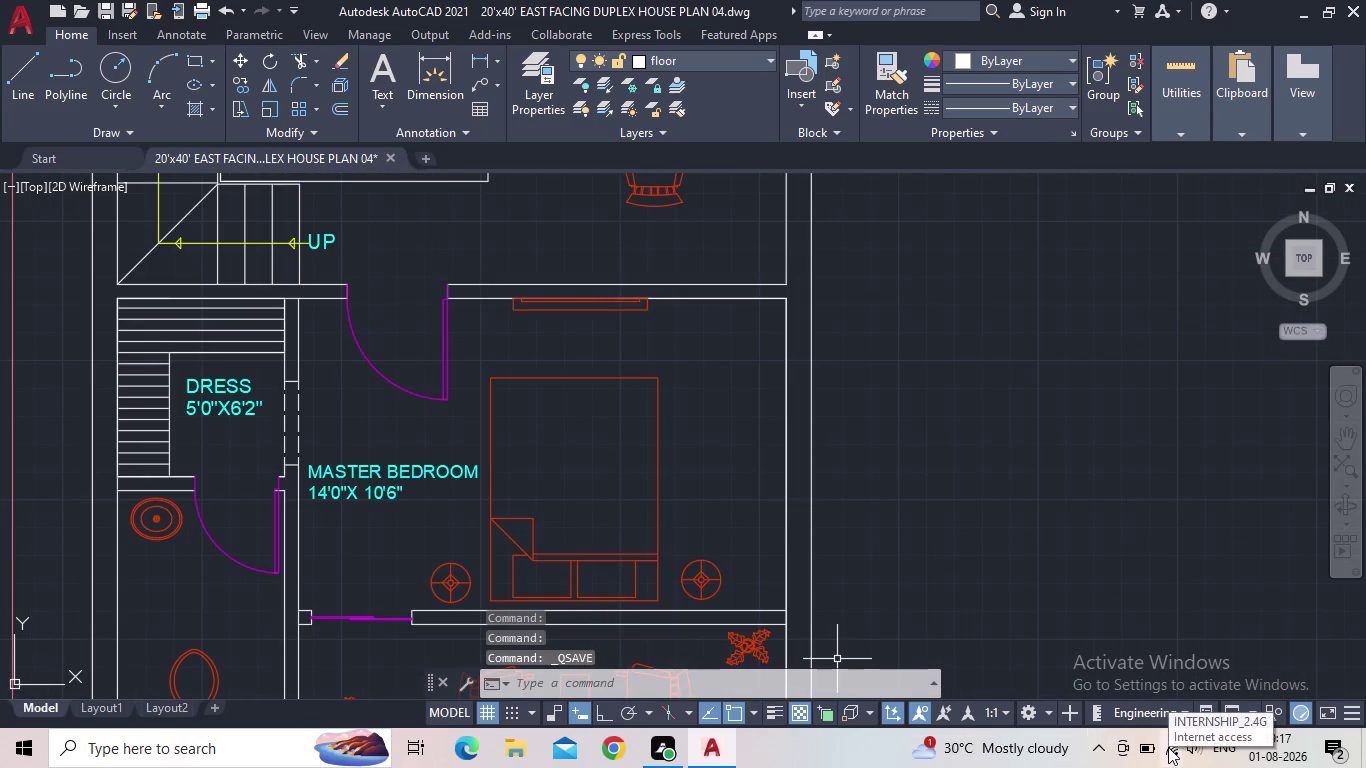
scroll(down, 3)
middle_drag(975, 559, 731, 519)
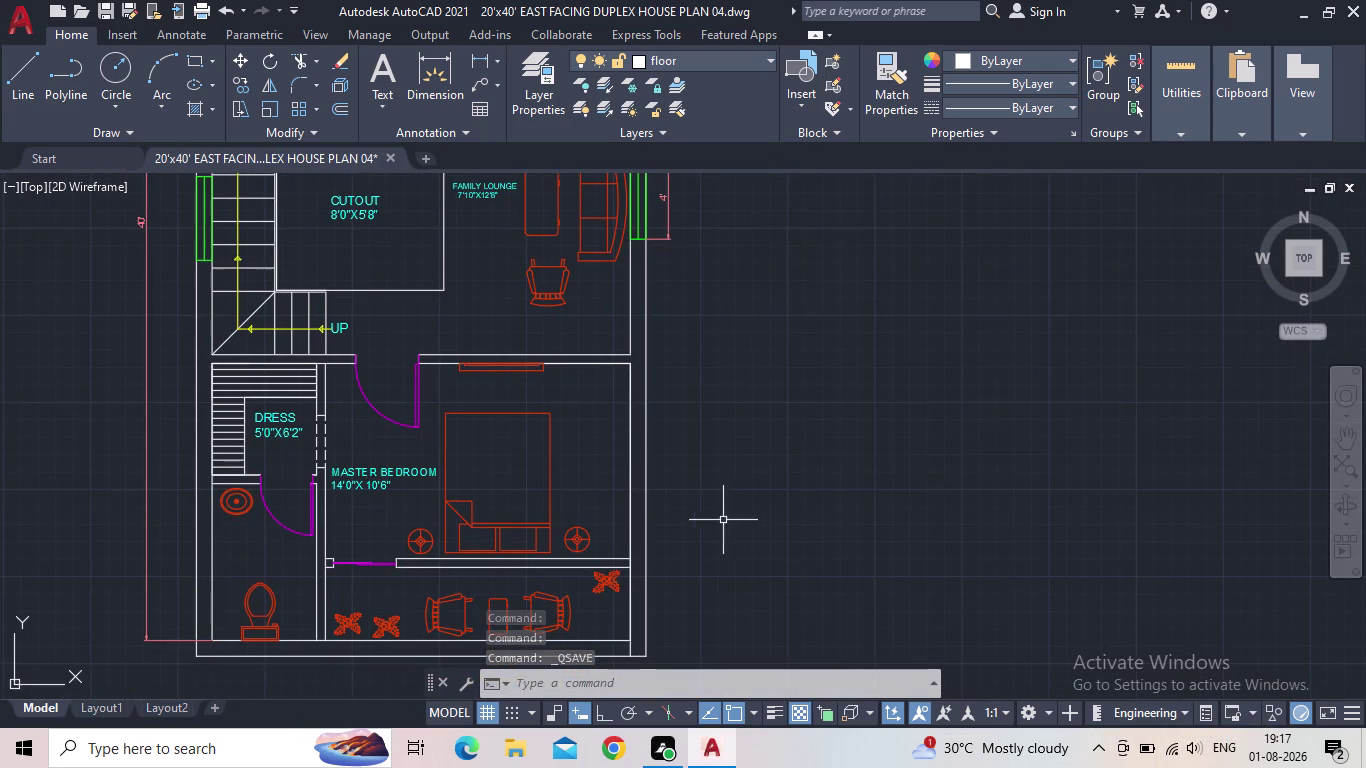
middle_drag(686, 601, 788, 465)
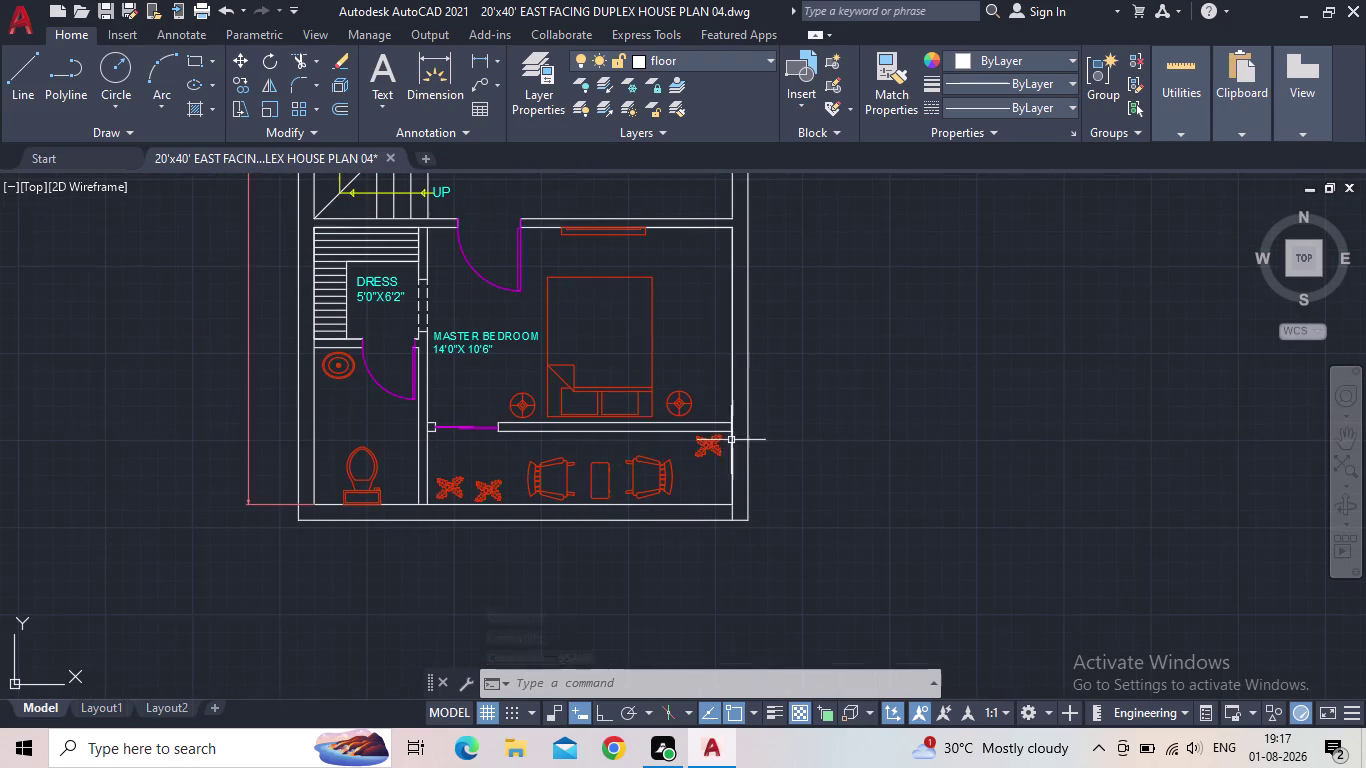
scroll(up, 3)
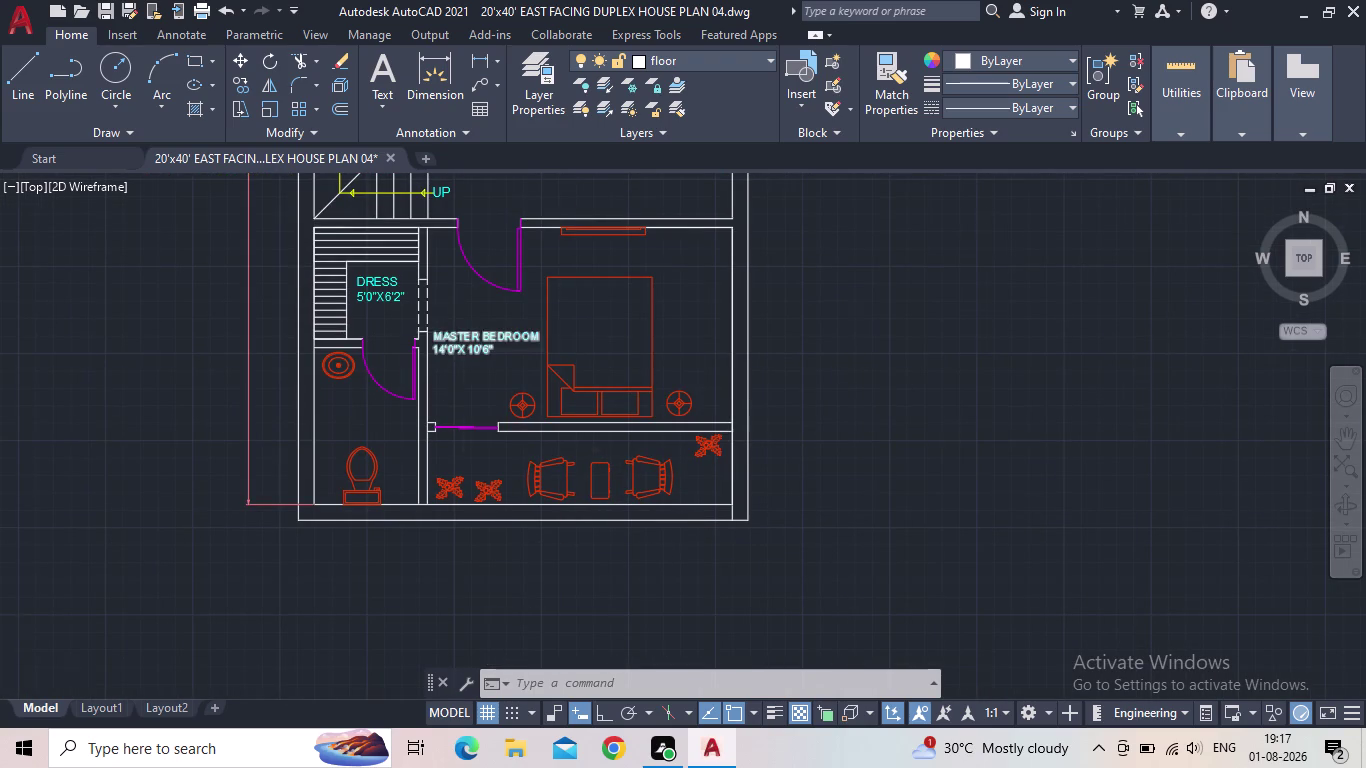
middle_drag(486, 318, 487, 428)
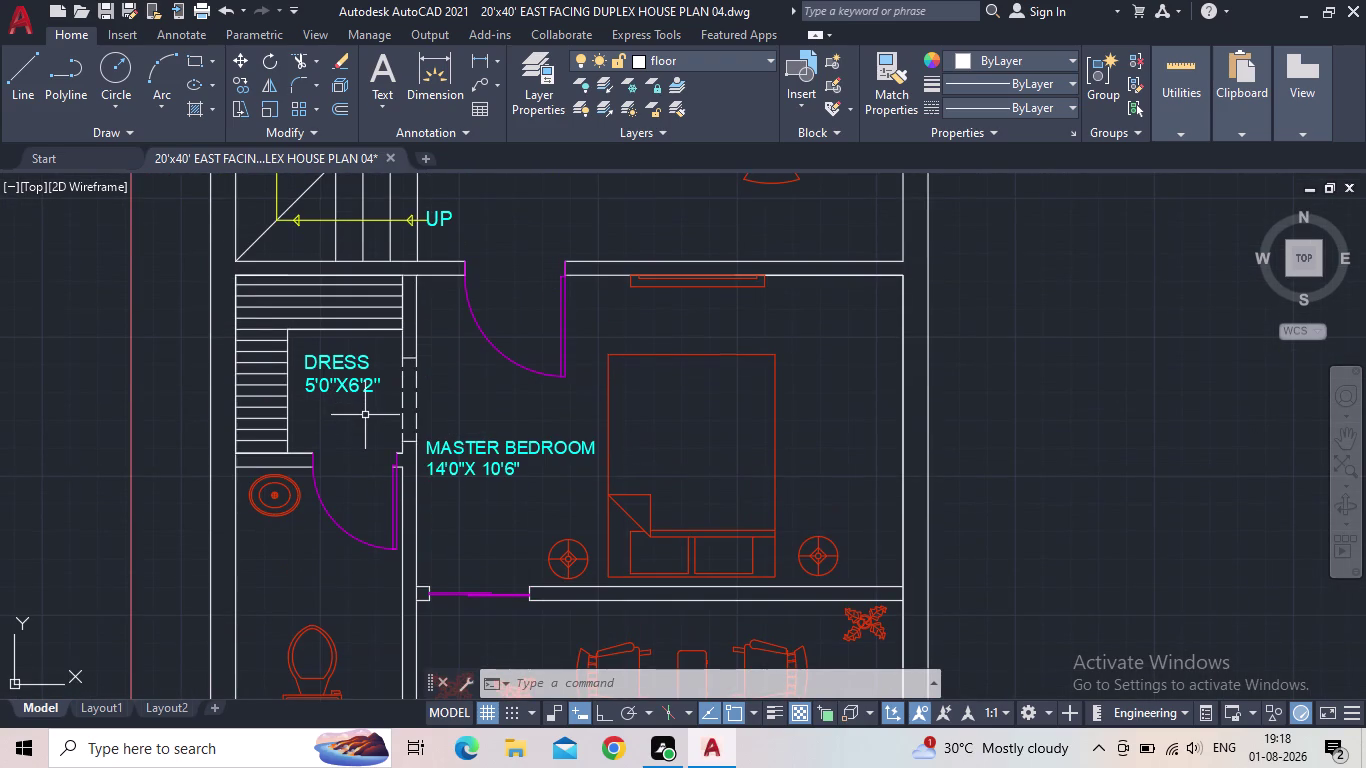
Copy the DRESS 5'0"X6'2" label into the balcony strip and open the copy for editing.
key(c)
key(o)
key(space)
click(330, 364)
key(space)
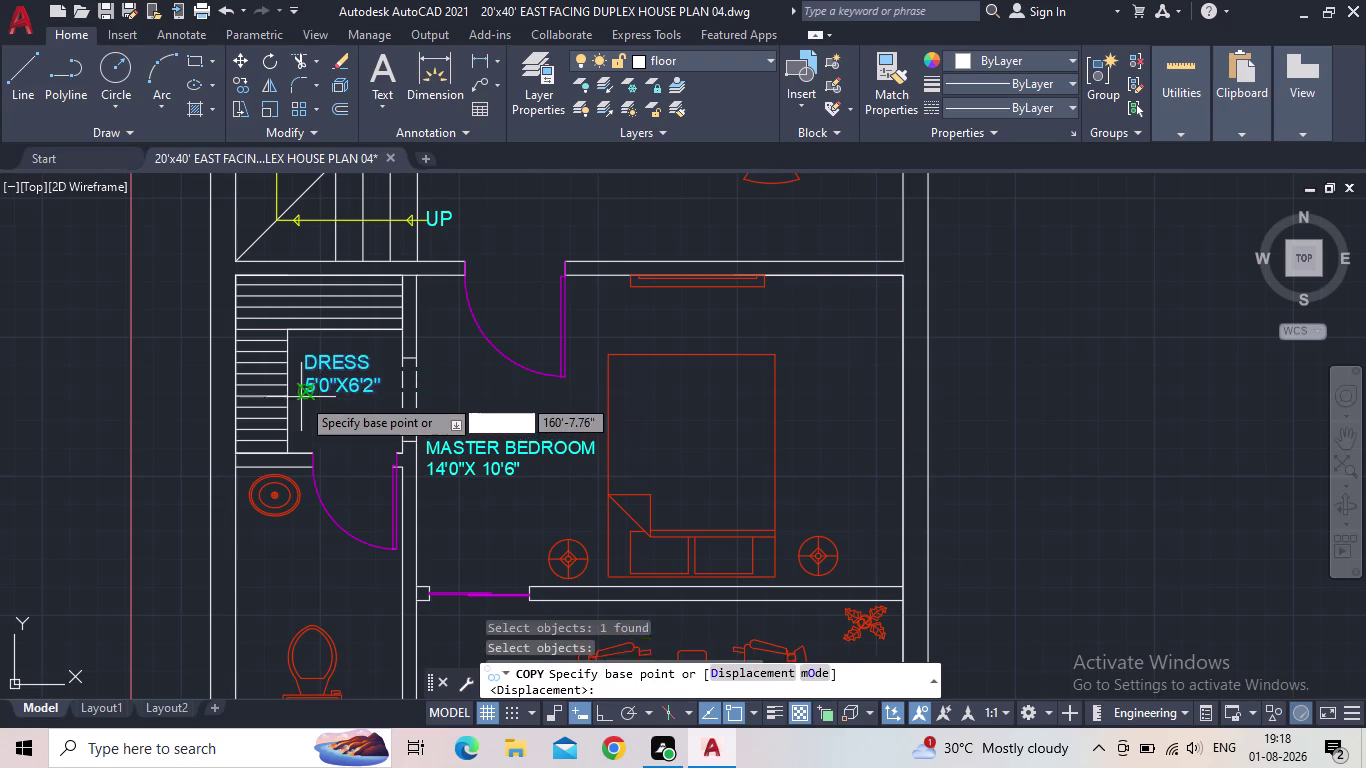
drag(299, 397, 320, 409)
middle_drag(615, 524, 571, 397)
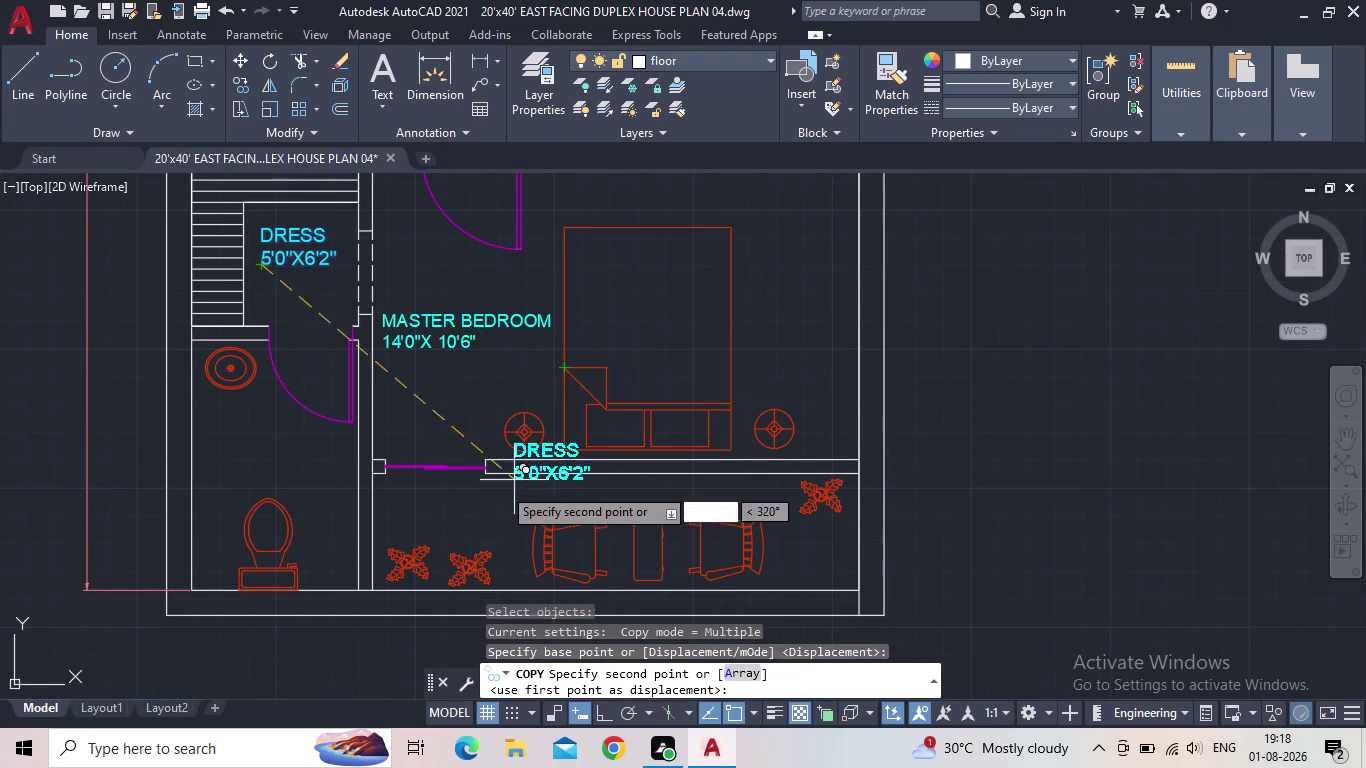
click(413, 529)
key(Escape)
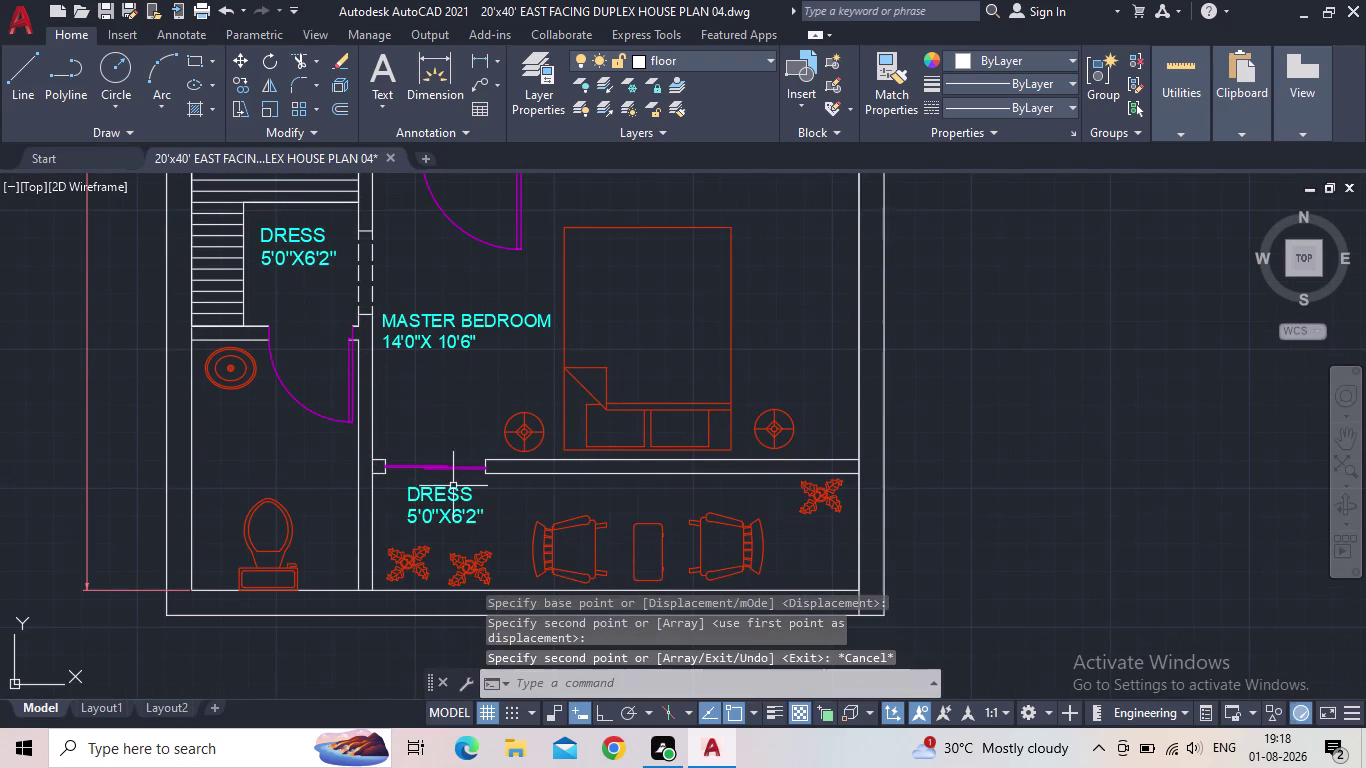
double_click(442, 495)
Replace the word DRESS with BALCONY in the copied label.
click(491, 496)
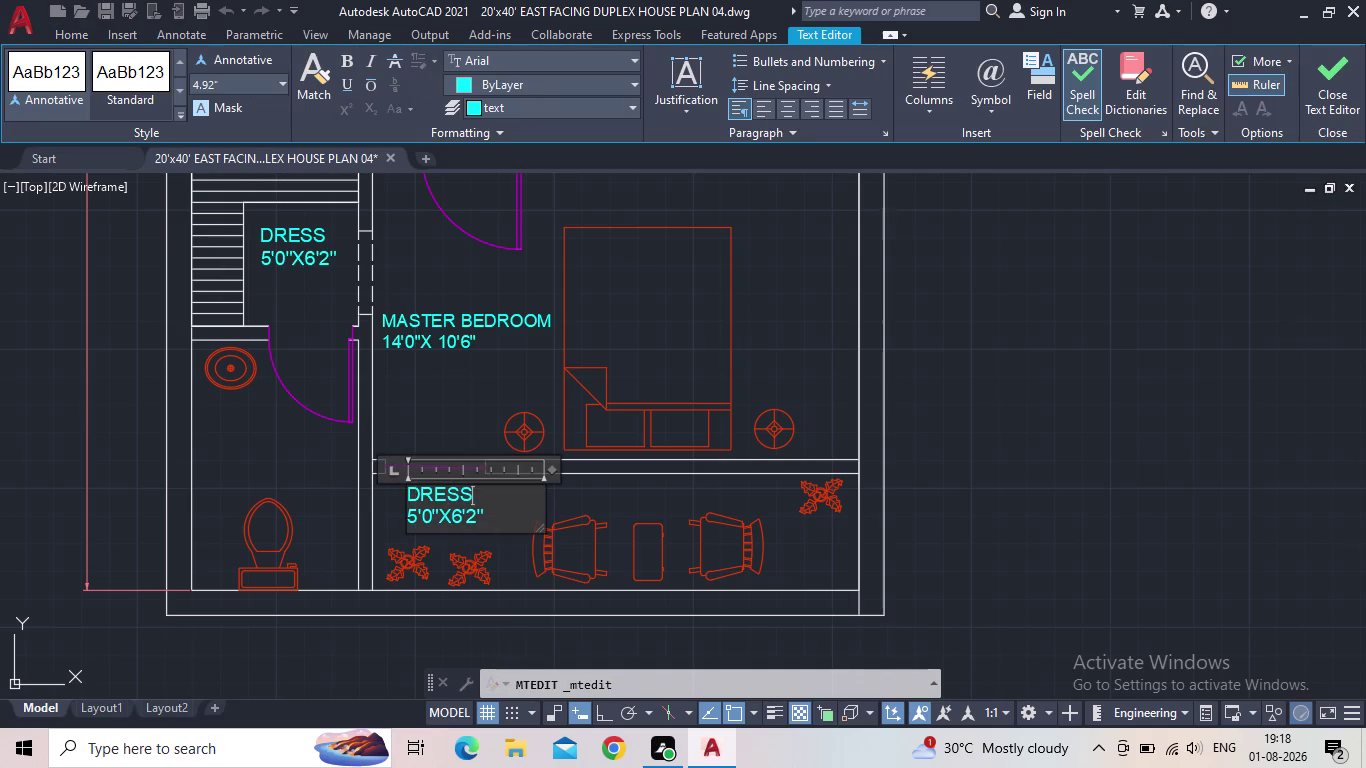
drag(485, 510, 411, 495)
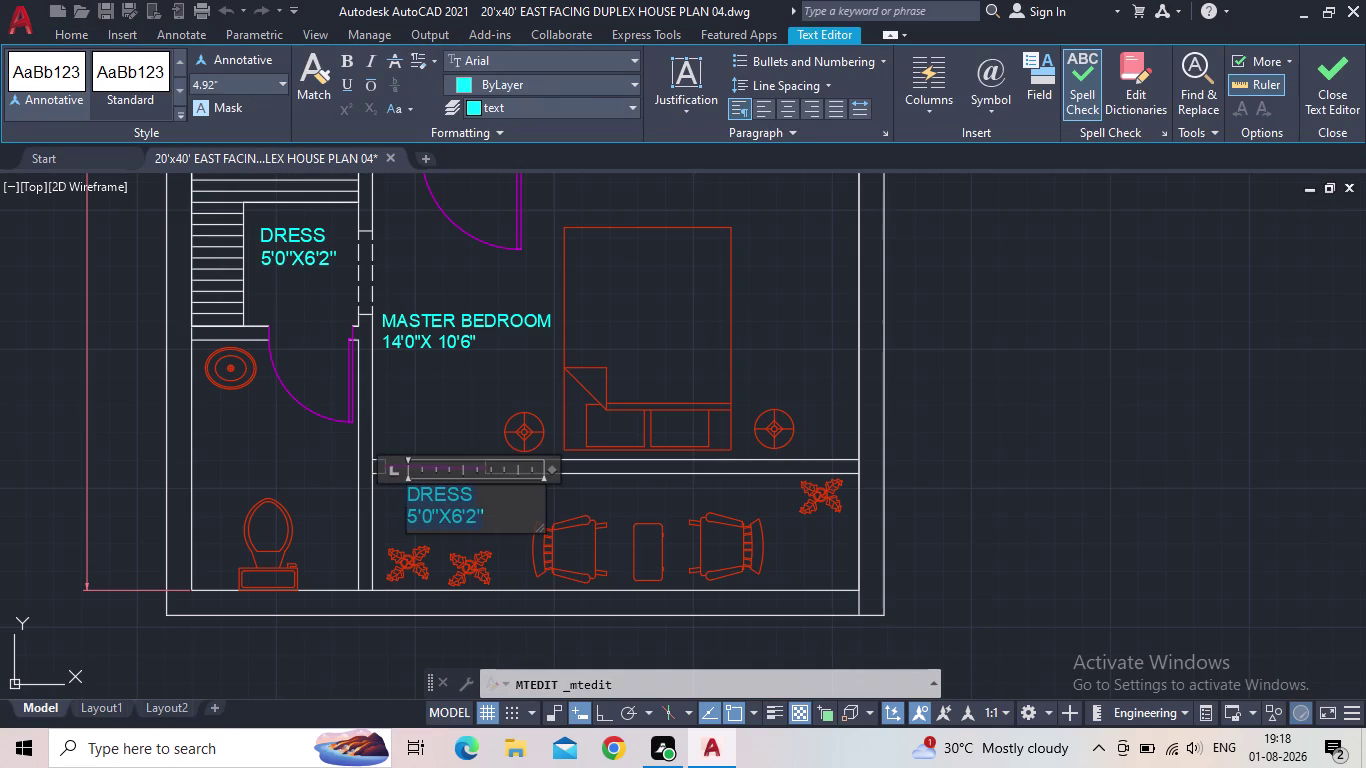
key(Escape)
double_click(471, 515)
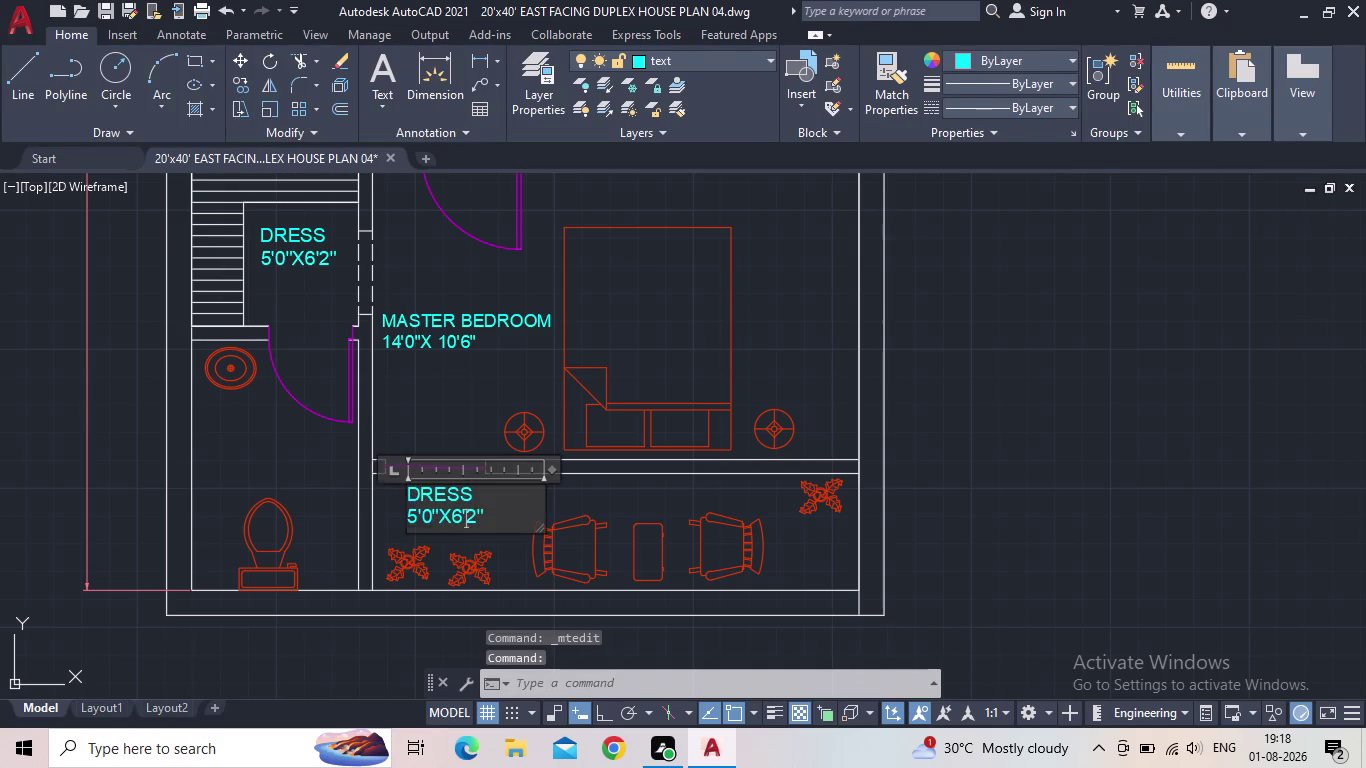
drag(500, 511, 412, 492)
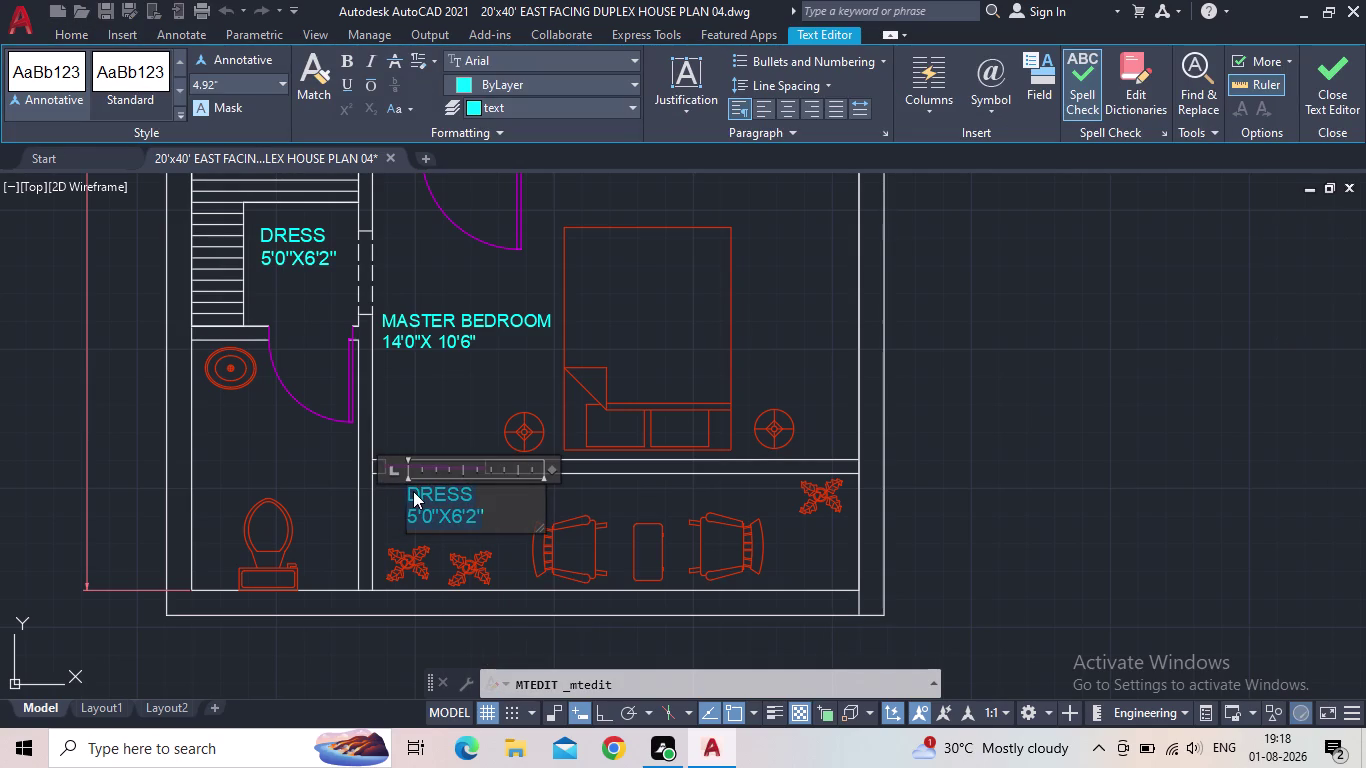
text(BA)
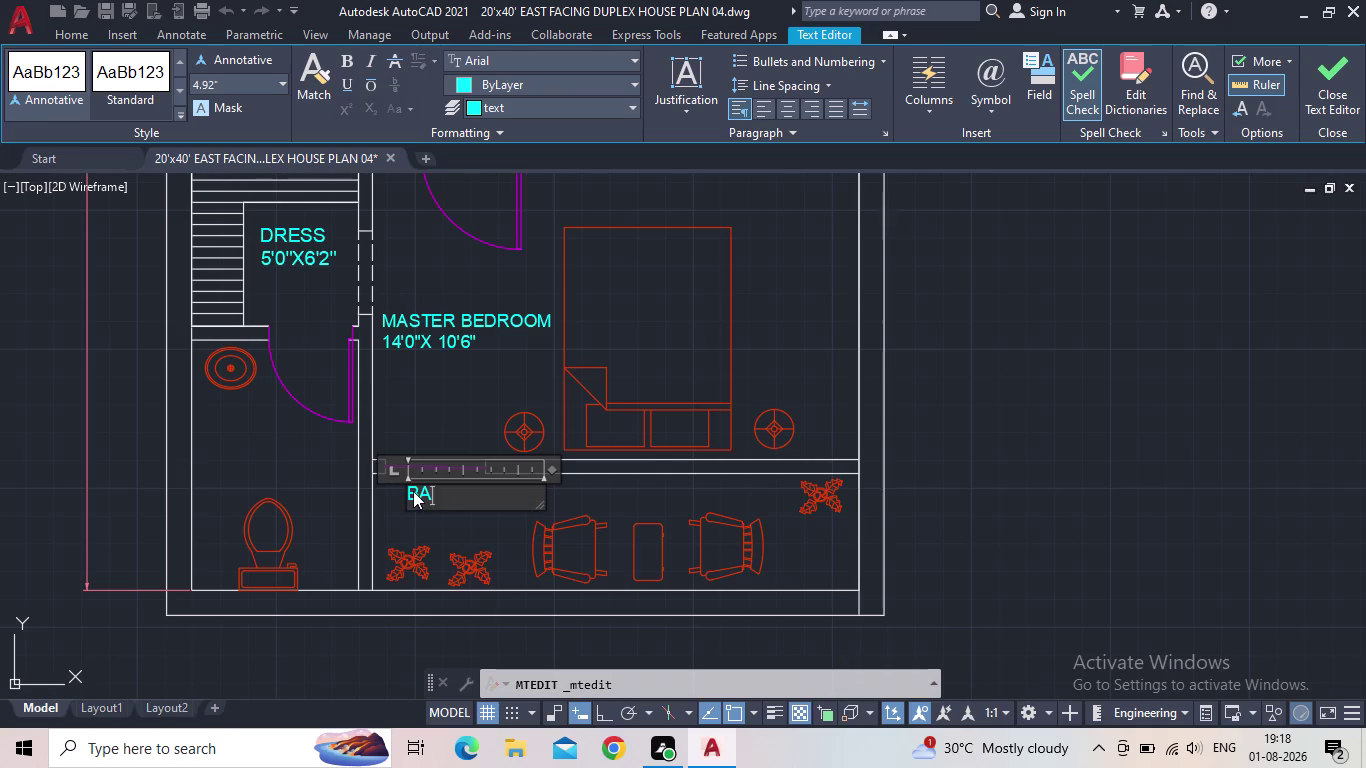
text(LCONY)
key(Return)
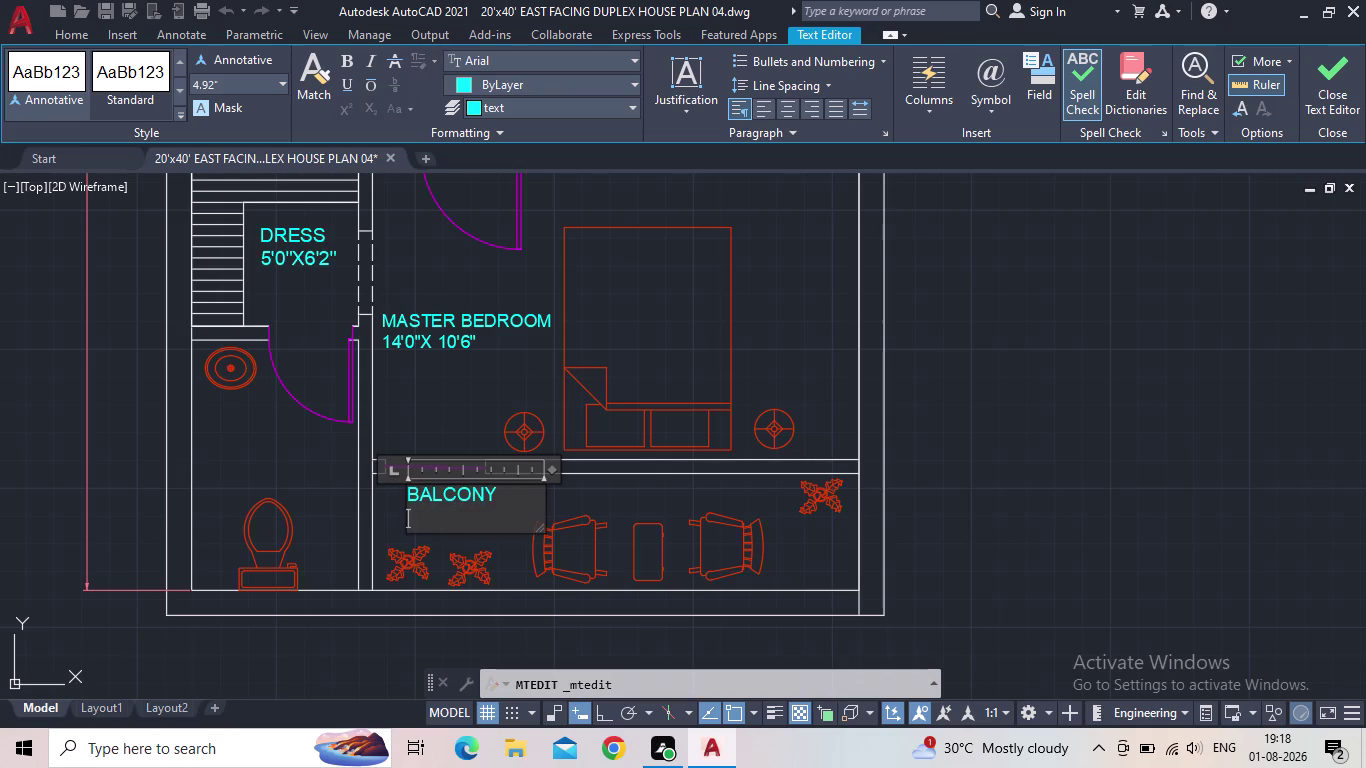
Enter the balcony size 14'0"X3'6" on the second line and close the Text Editor.
text(14)
key(apostrophe)
key(0)
key(shift+quotedbl)
key(space)
text(X)
key(space)
key(BackSpace)
key(BackSpace)
key(BackSpace)
key(x)
key(3)
key(apostrophe)
key(6)
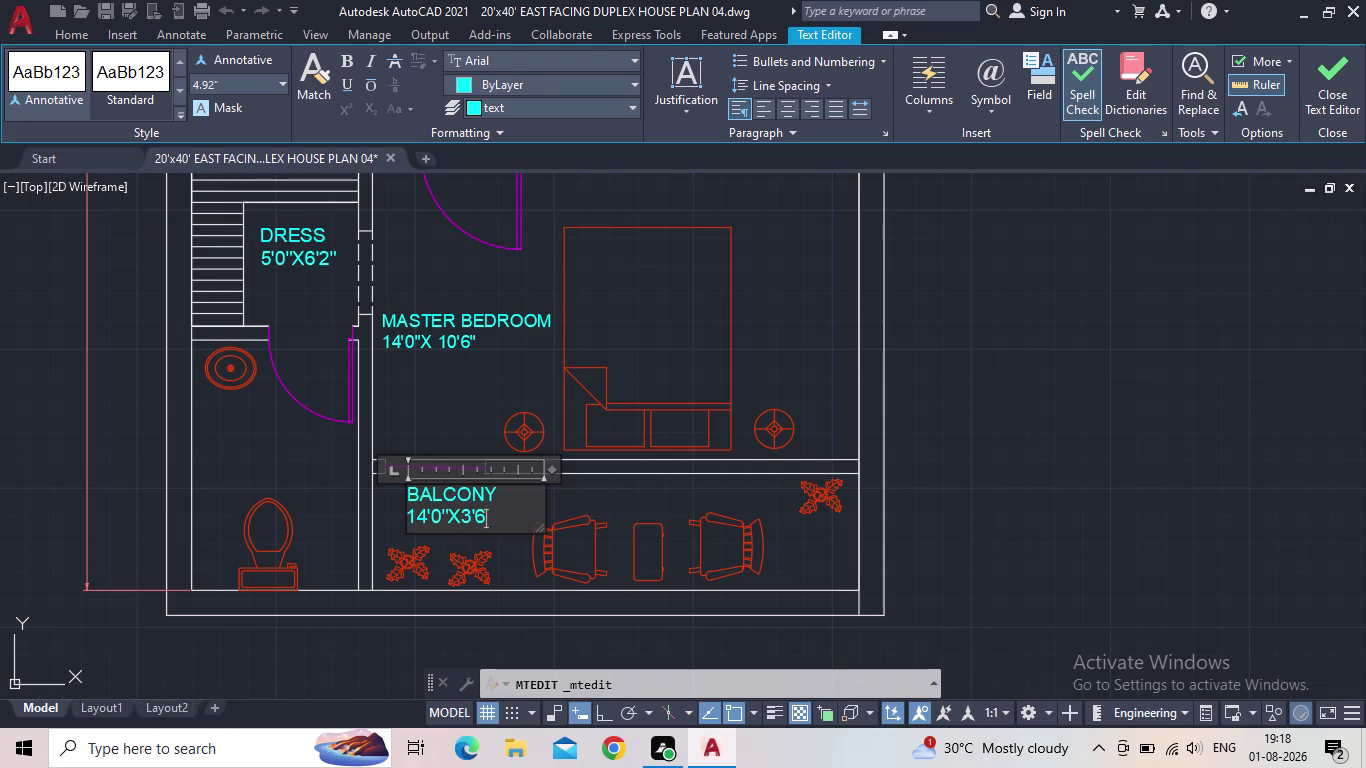
key(shift+quotedbl)
click(1328, 82)
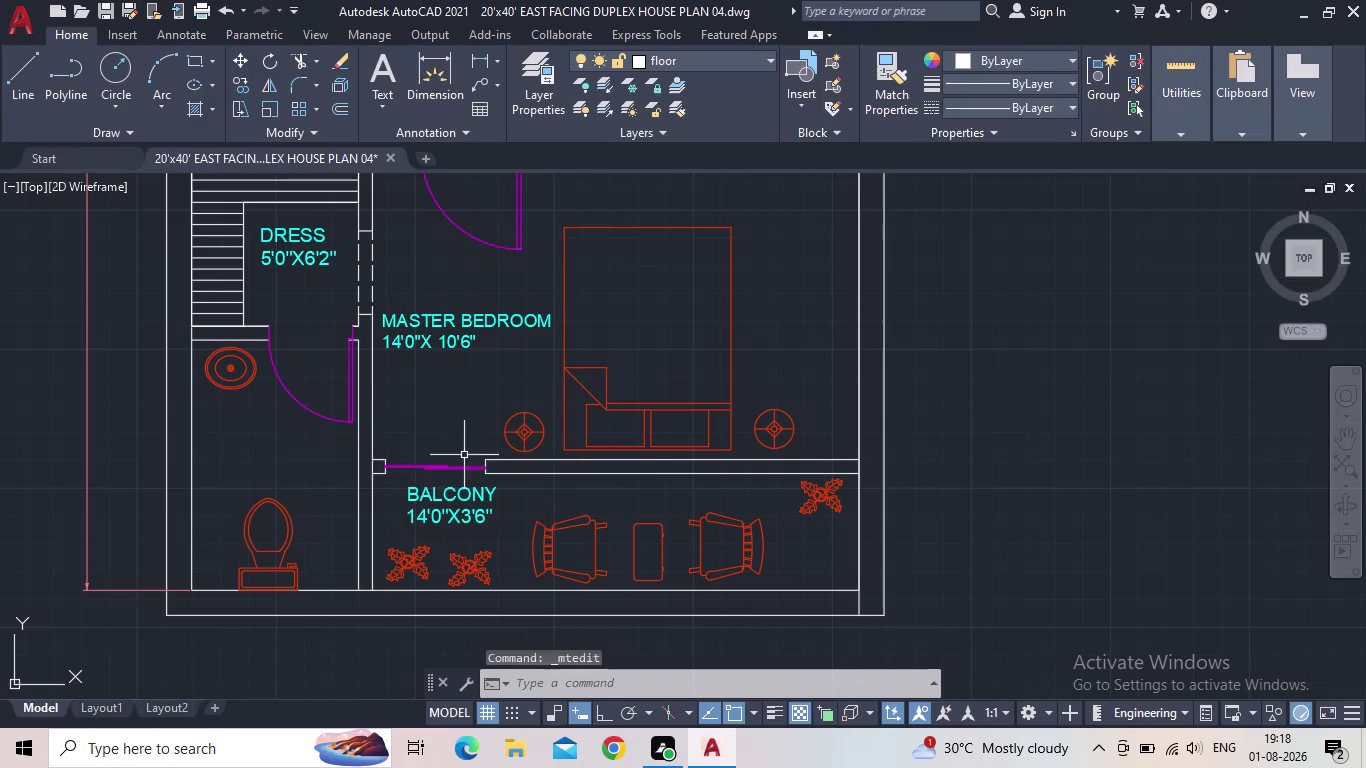
Pan and zoom across the cutout, lounge, toilet/OTS, front master bedroom and dress areas.
scroll(down, 3)
middle_click(456, 486)
scroll(up, 3)
scroll(up, 3)
scroll(down, 3)
middle_drag(499, 497, 479, 588)
middle_drag(461, 468, 472, 595)
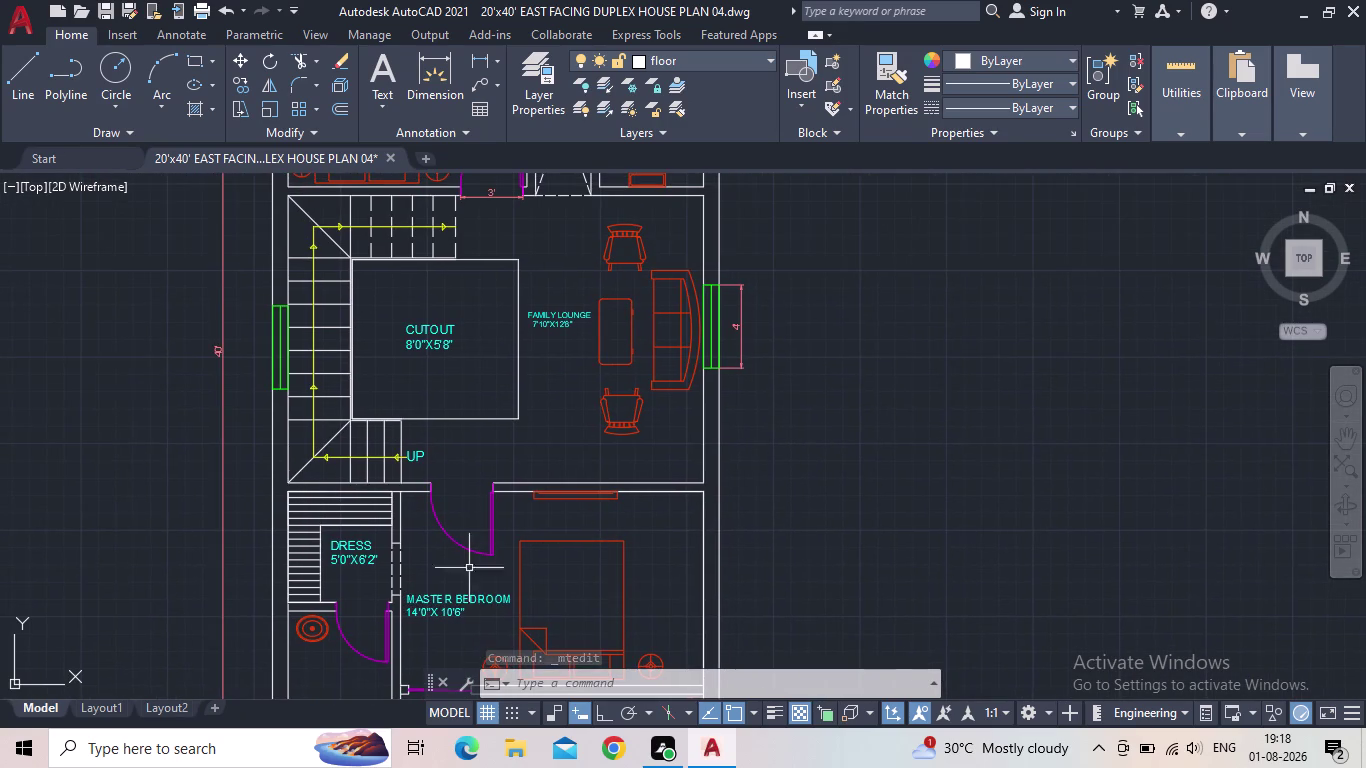
middle_drag(562, 421, 496, 569)
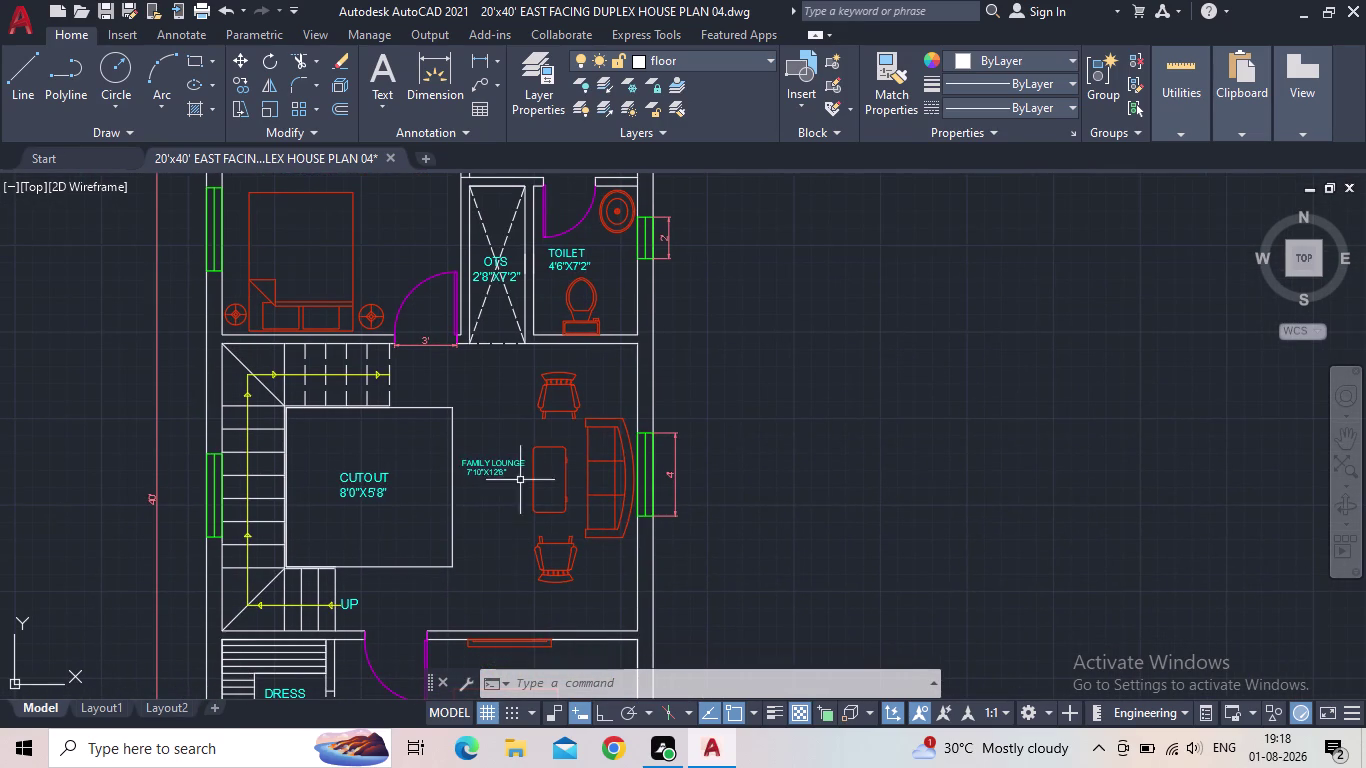
middle_drag(469, 441, 423, 599)
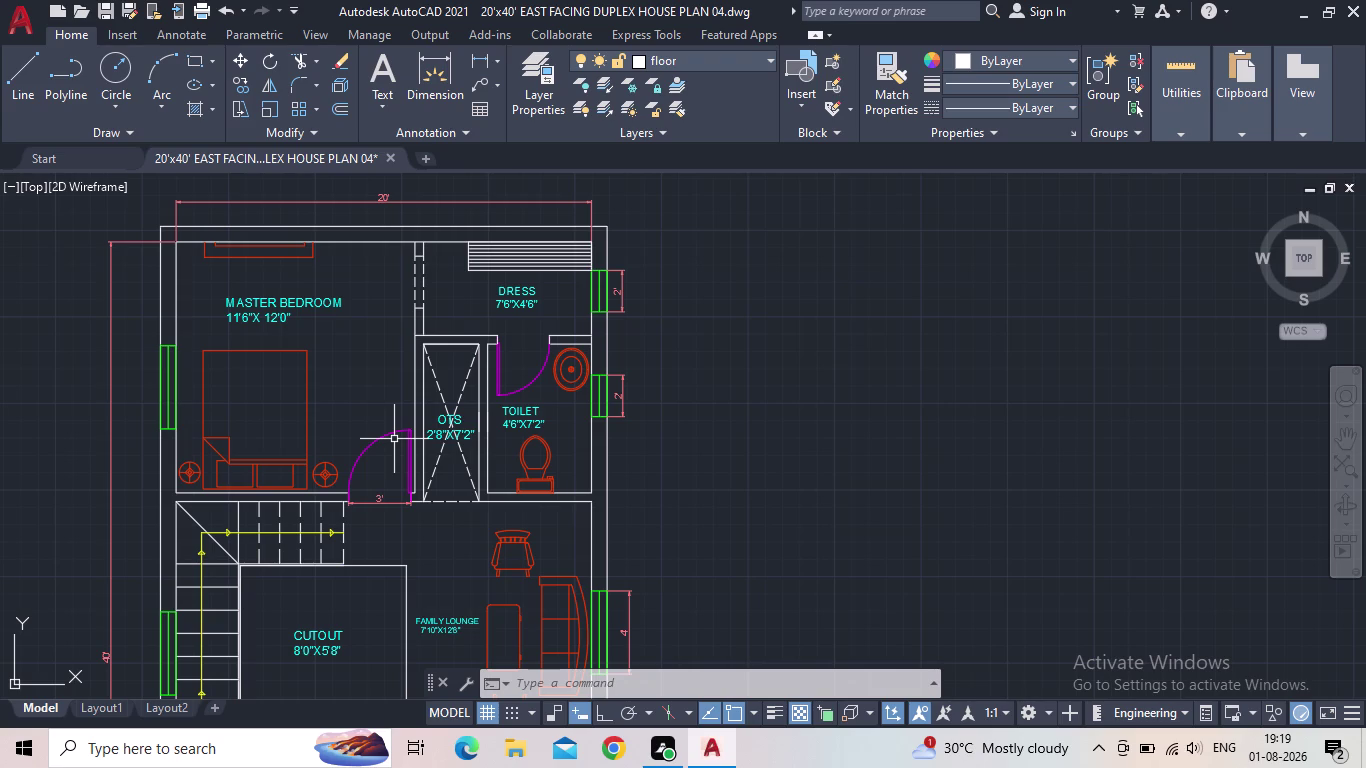
Center the view on the cutout and start a line there.
scroll(up, 3)
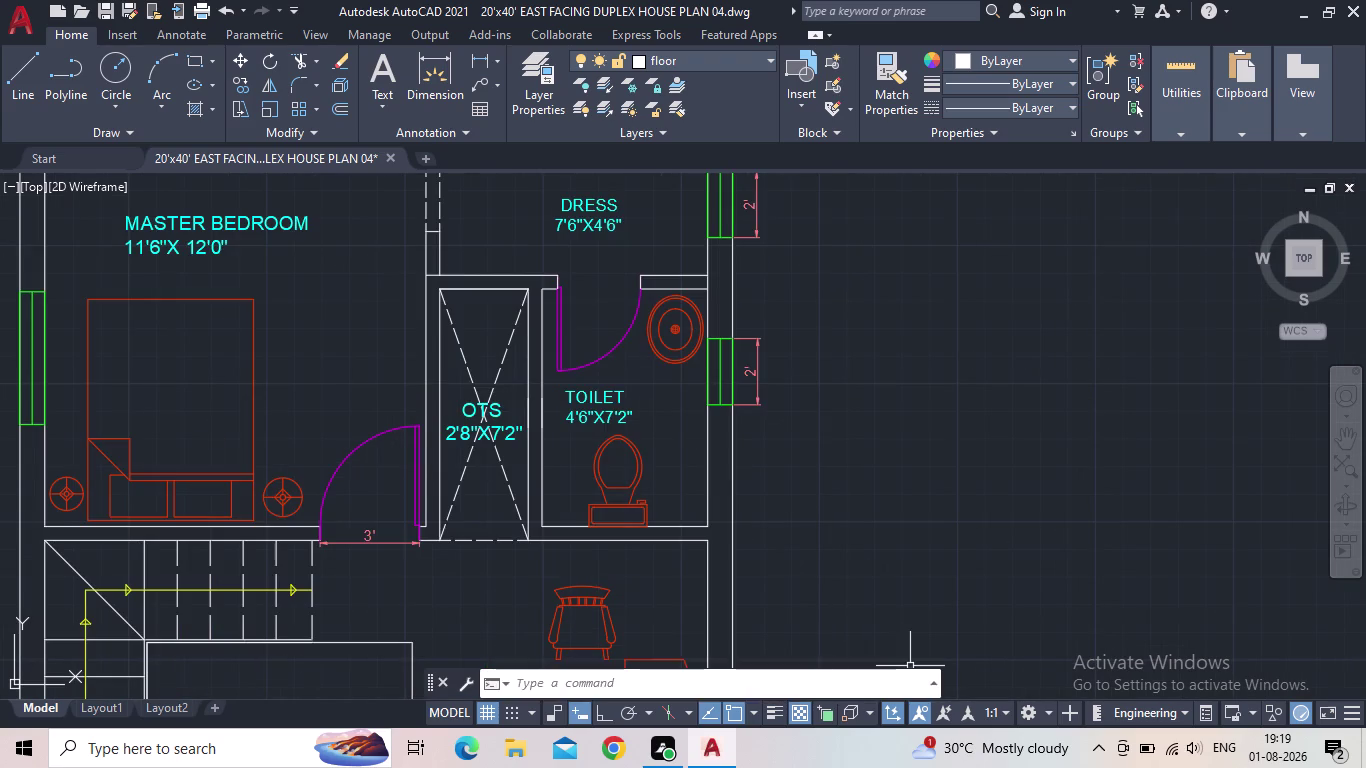
middle_drag(821, 668, 935, 418)
scroll(down, 3)
middle_drag(882, 489, 965, 334)
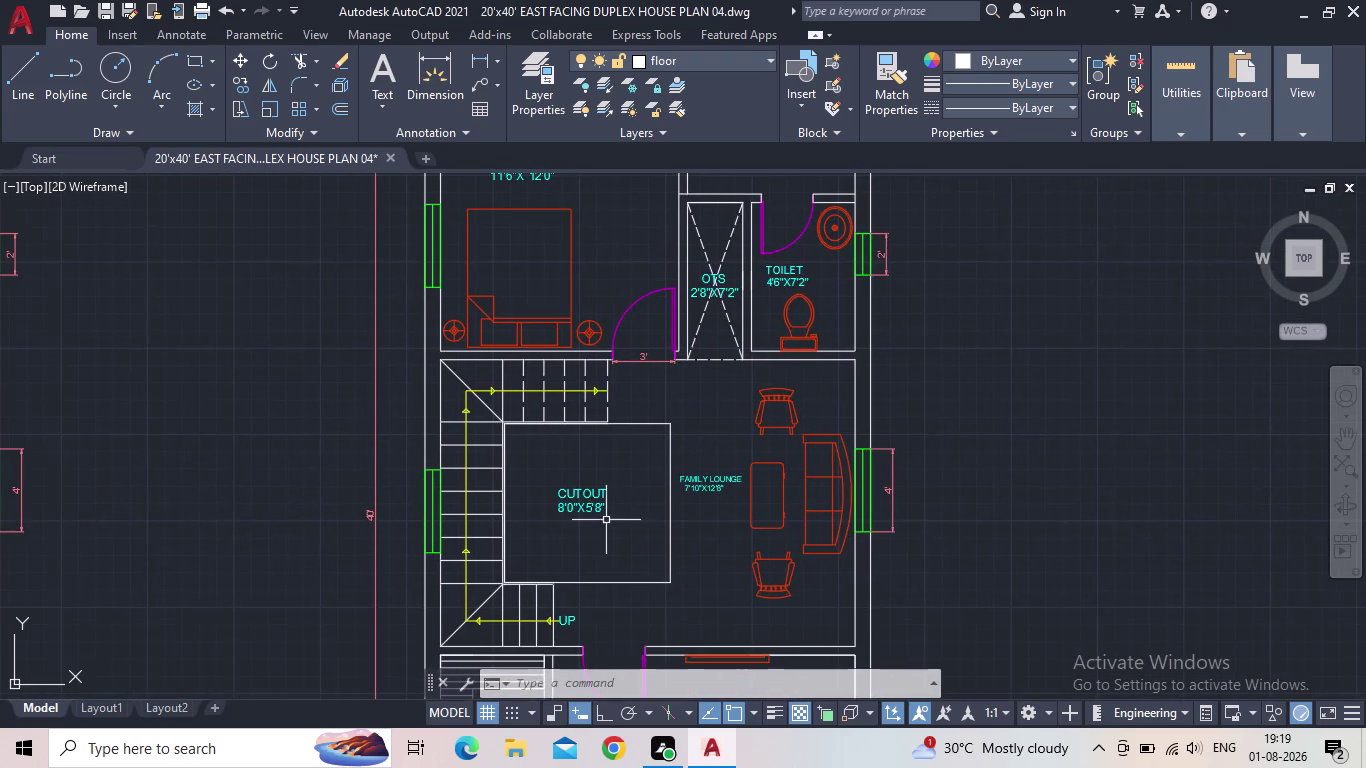
scroll(up, 3)
middle_drag(719, 524, 649, 491)
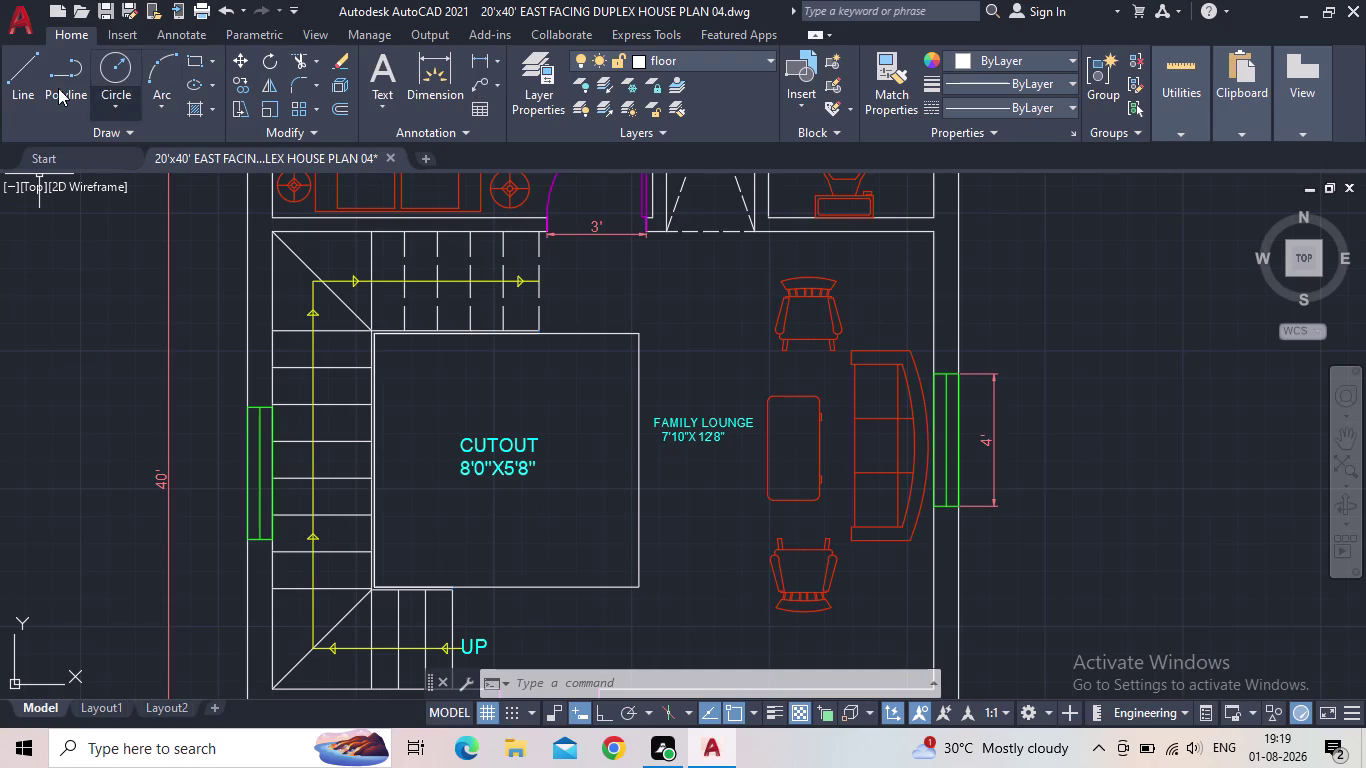
click(6, 74)
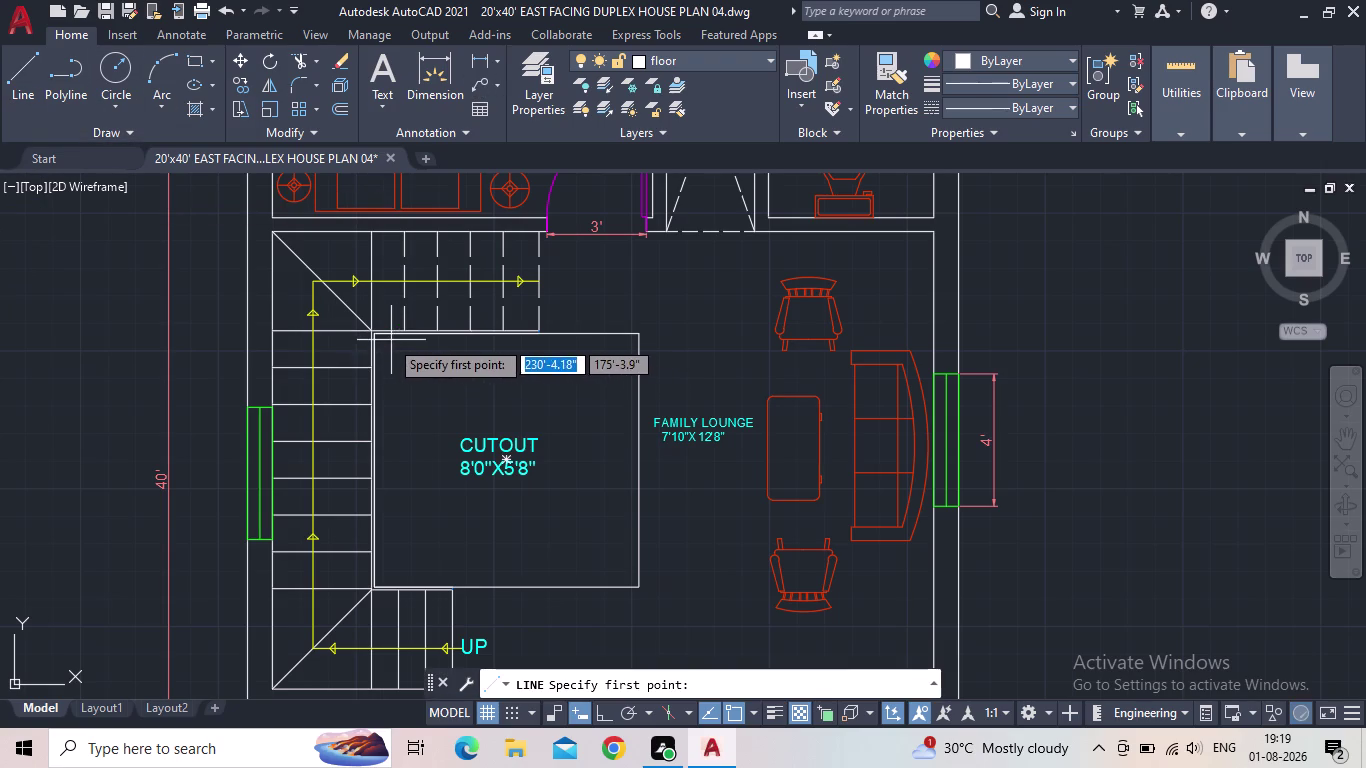
Start a line at the cutout corner, then cancel the unfinished attempt.
scroll(up, 3)
scroll(up, 3)
drag(353, 316, 414, 350)
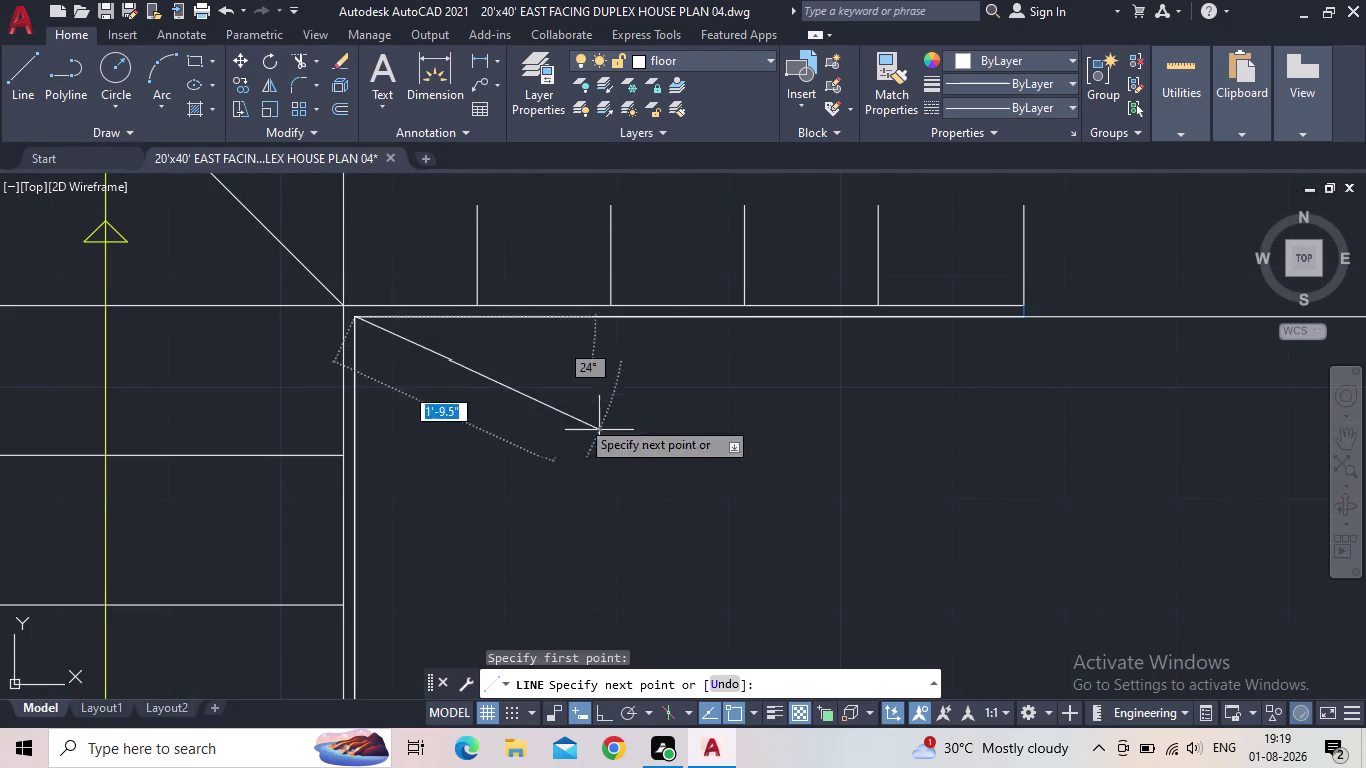
middle_drag(650, 482, 530, 304)
scroll(down, 3)
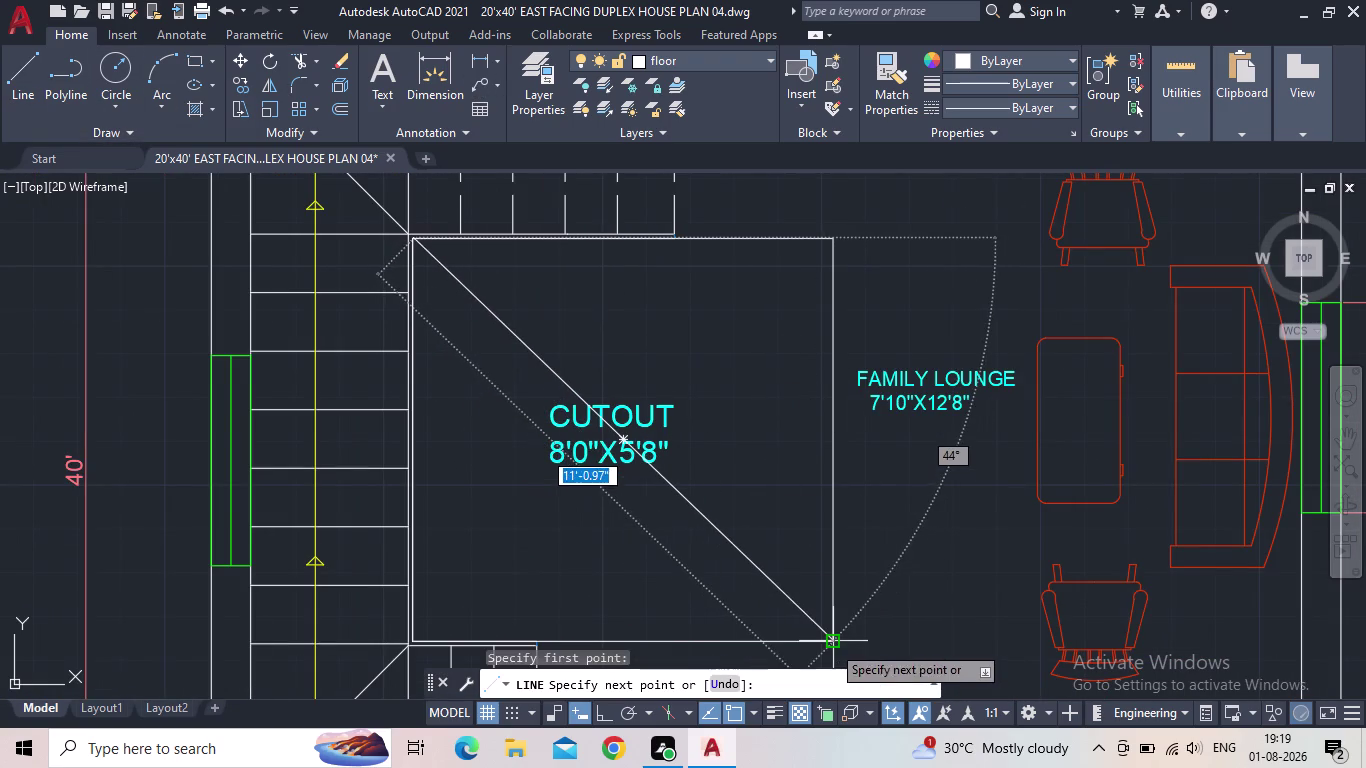
click(831, 644)
key(Escape)
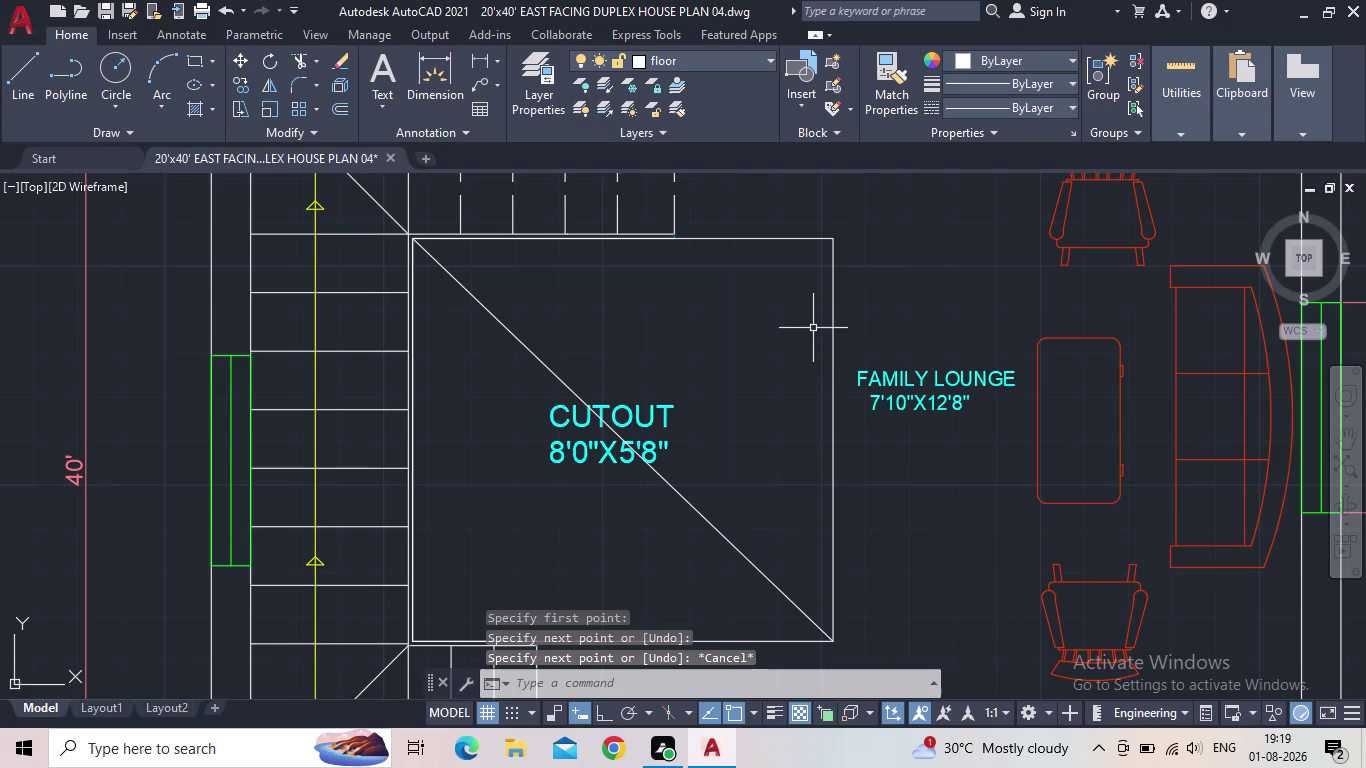
Draw a diagonal from the cutout's top-right corner to its bottom-left corner.
key(space)
click(825, 238)
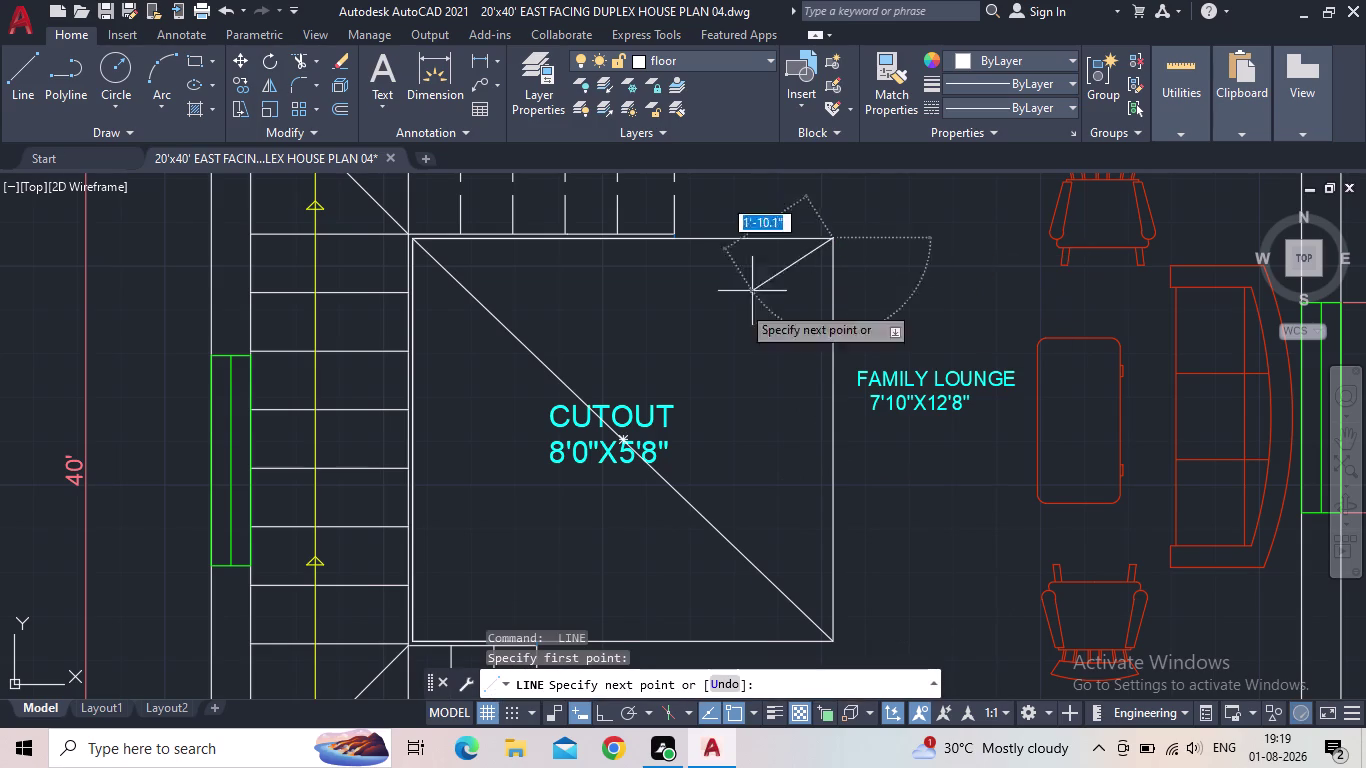
click(415, 638)
key(Escape)
Select the new diagonal and the other cutout diagonal together.
click(580, 540)
click(491, 500)
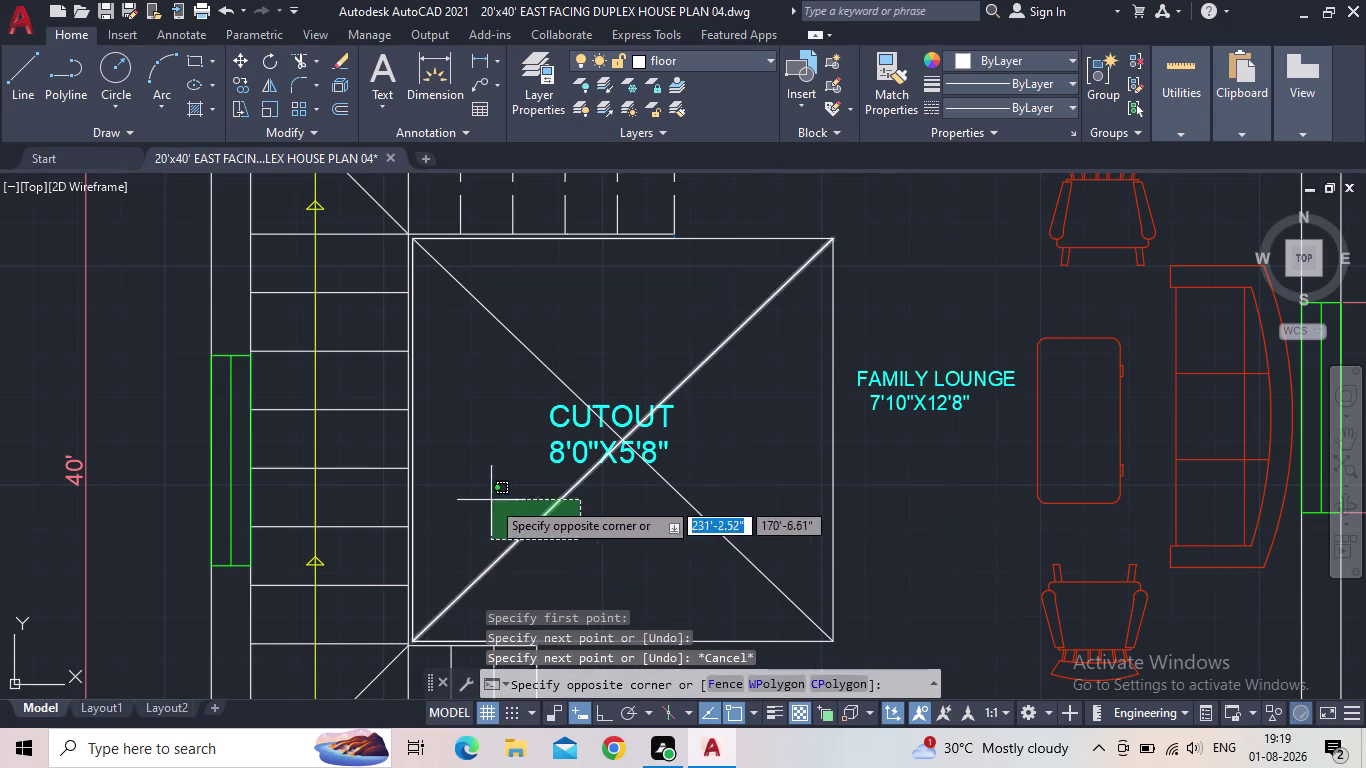
drag(703, 548, 709, 537)
click(745, 502)
drag(693, 548, 714, 520)
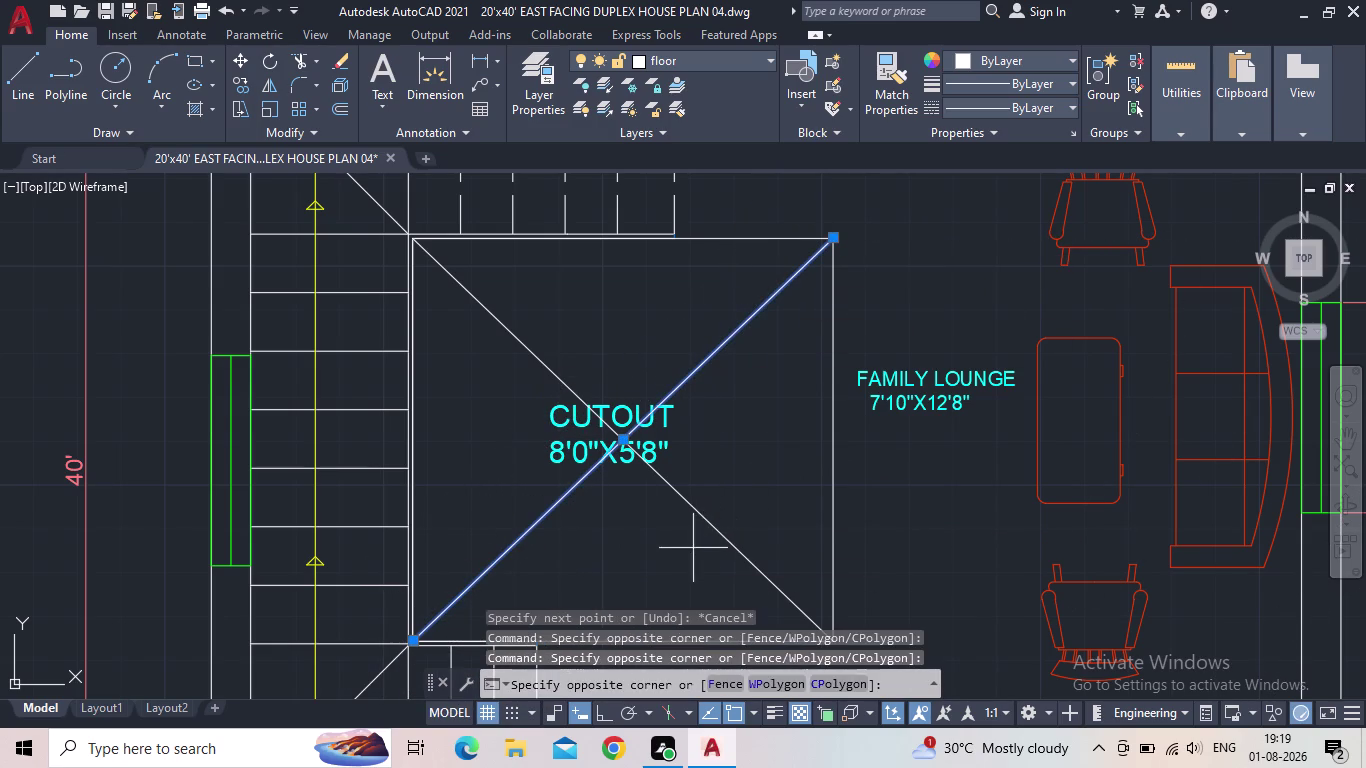
click(733, 490)
drag(536, 306, 523, 310)
click(471, 320)
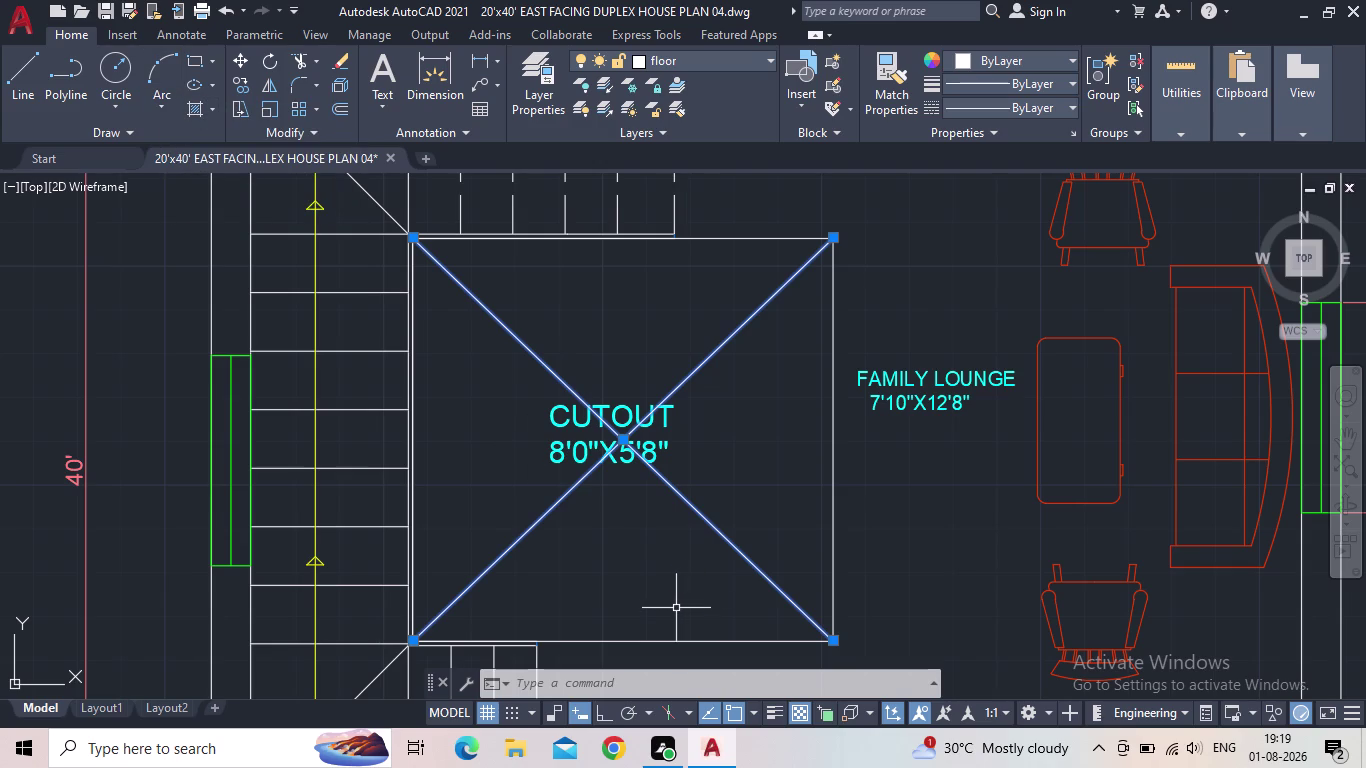
text(T)
text(RA)
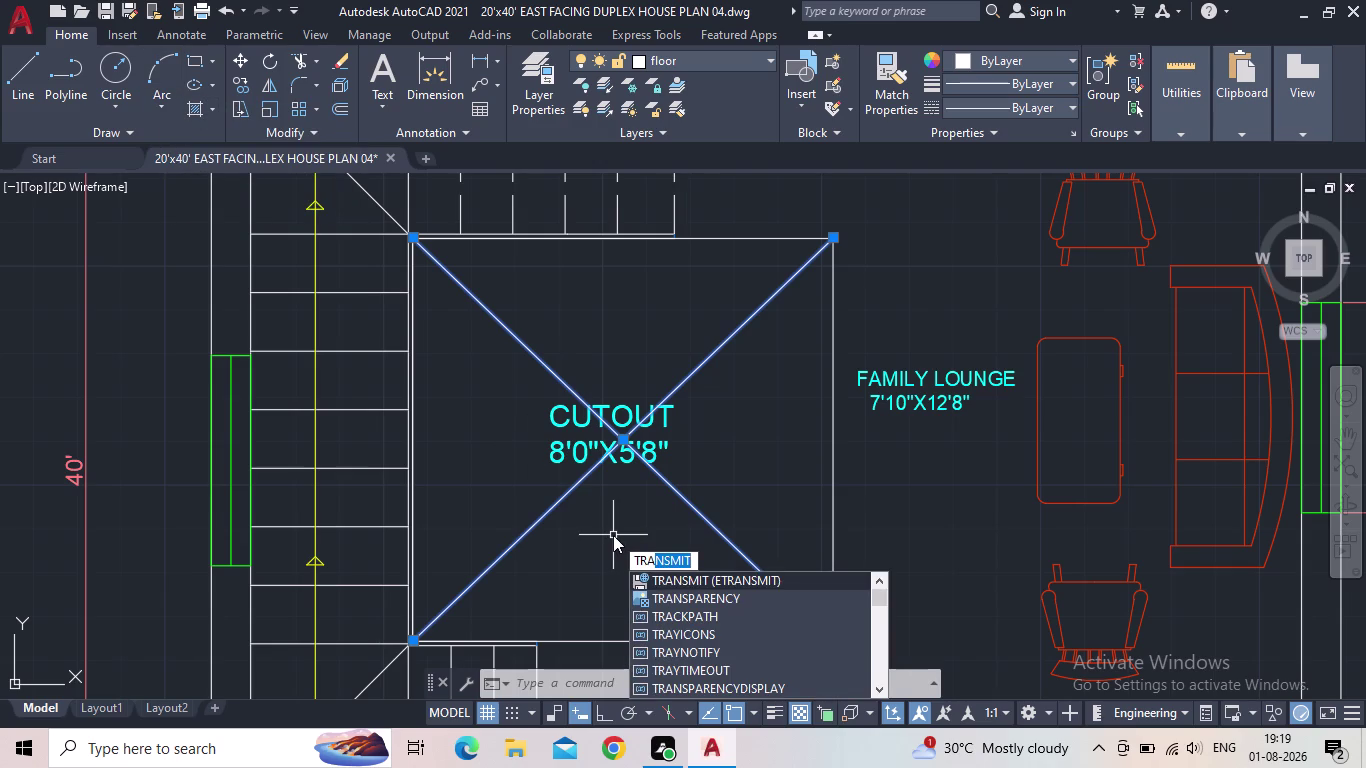
click(678, 597)
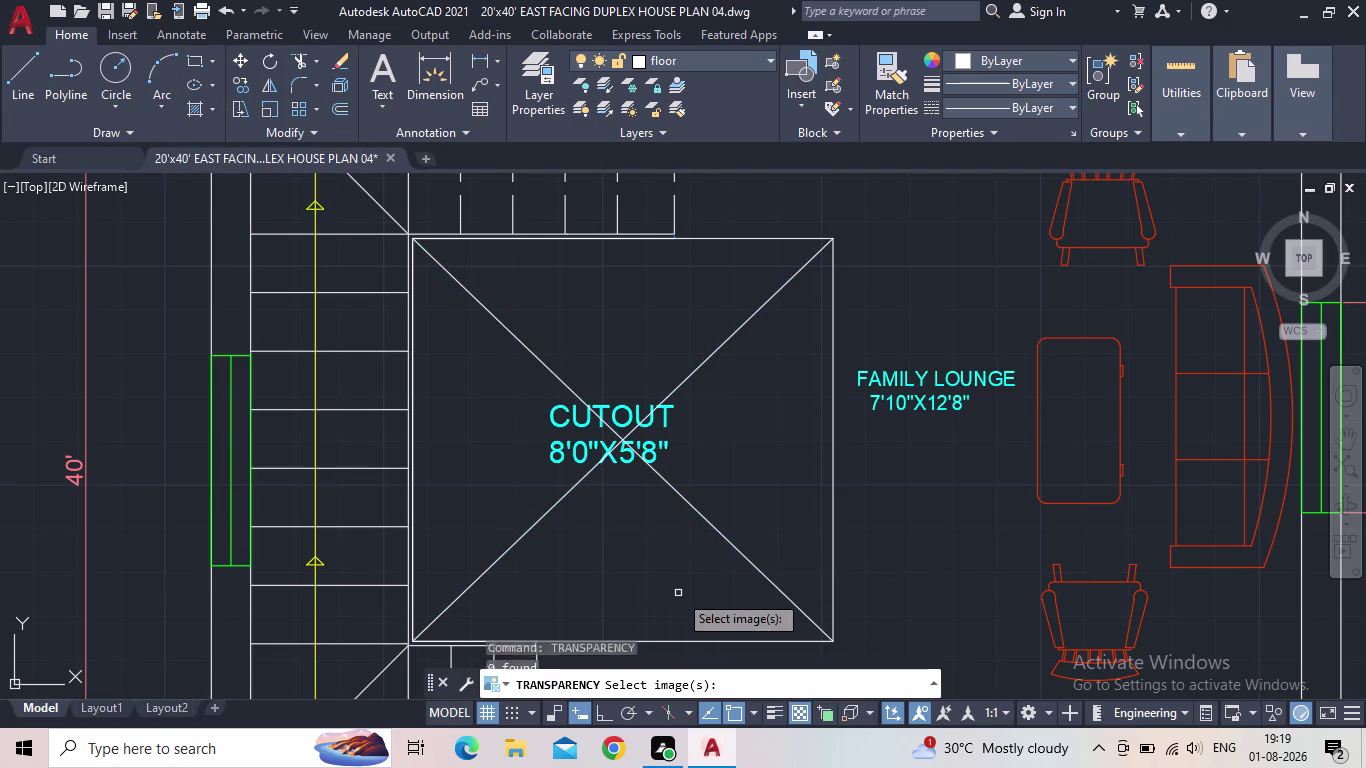
click(663, 478)
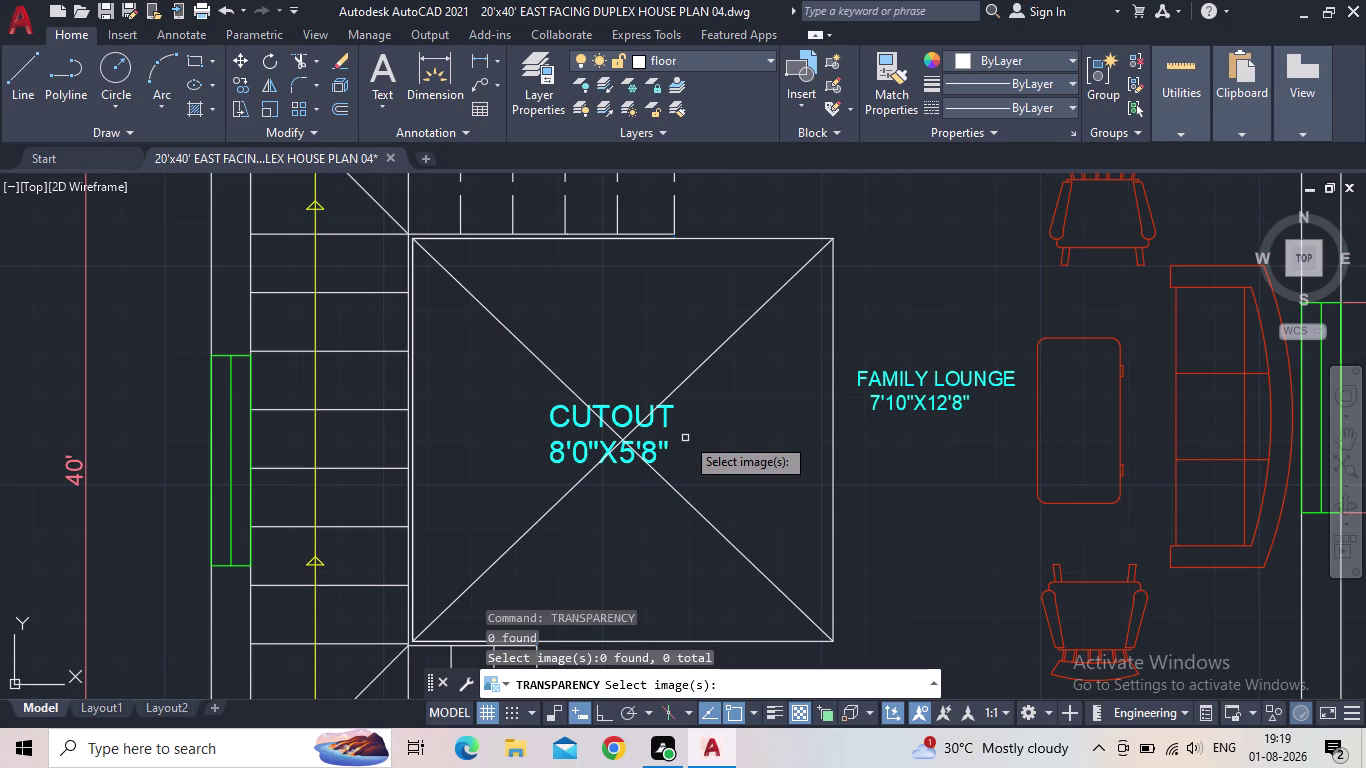
click(679, 384)
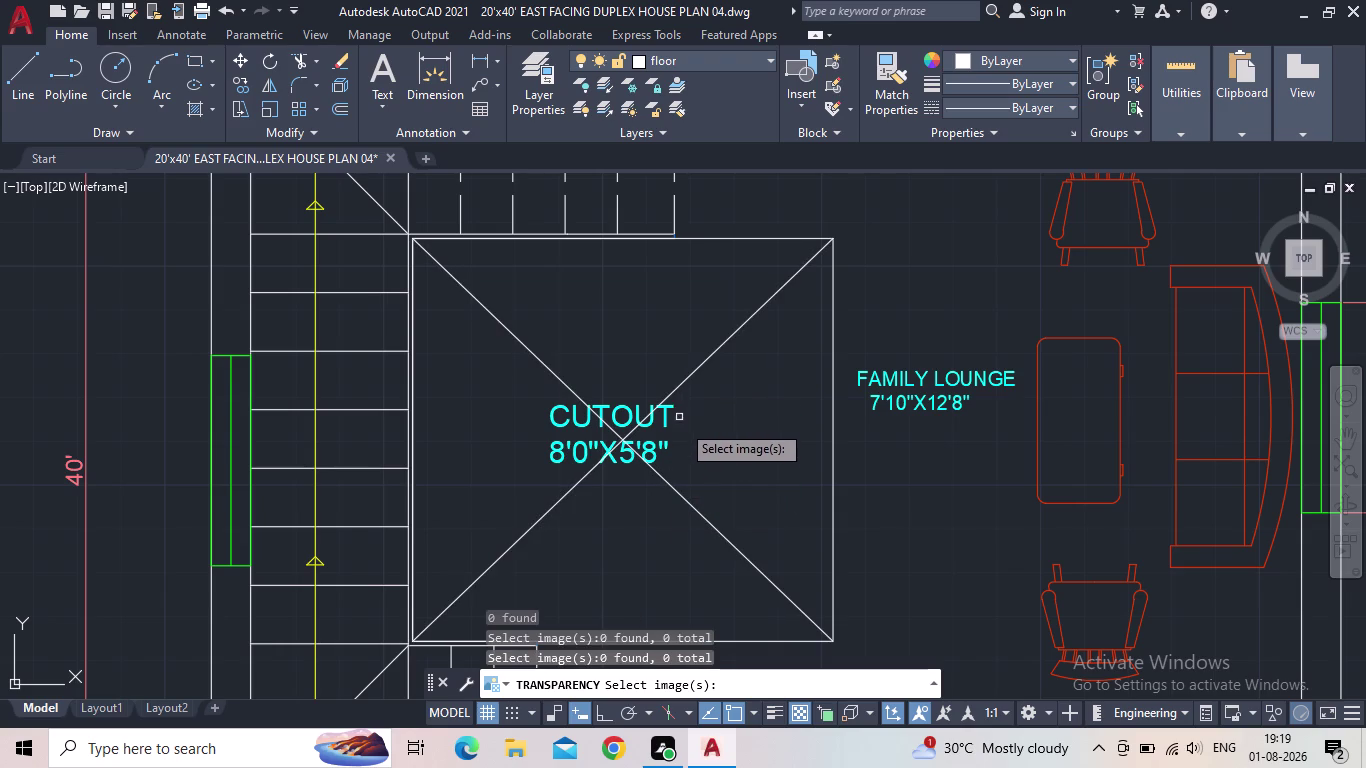
key(Return)
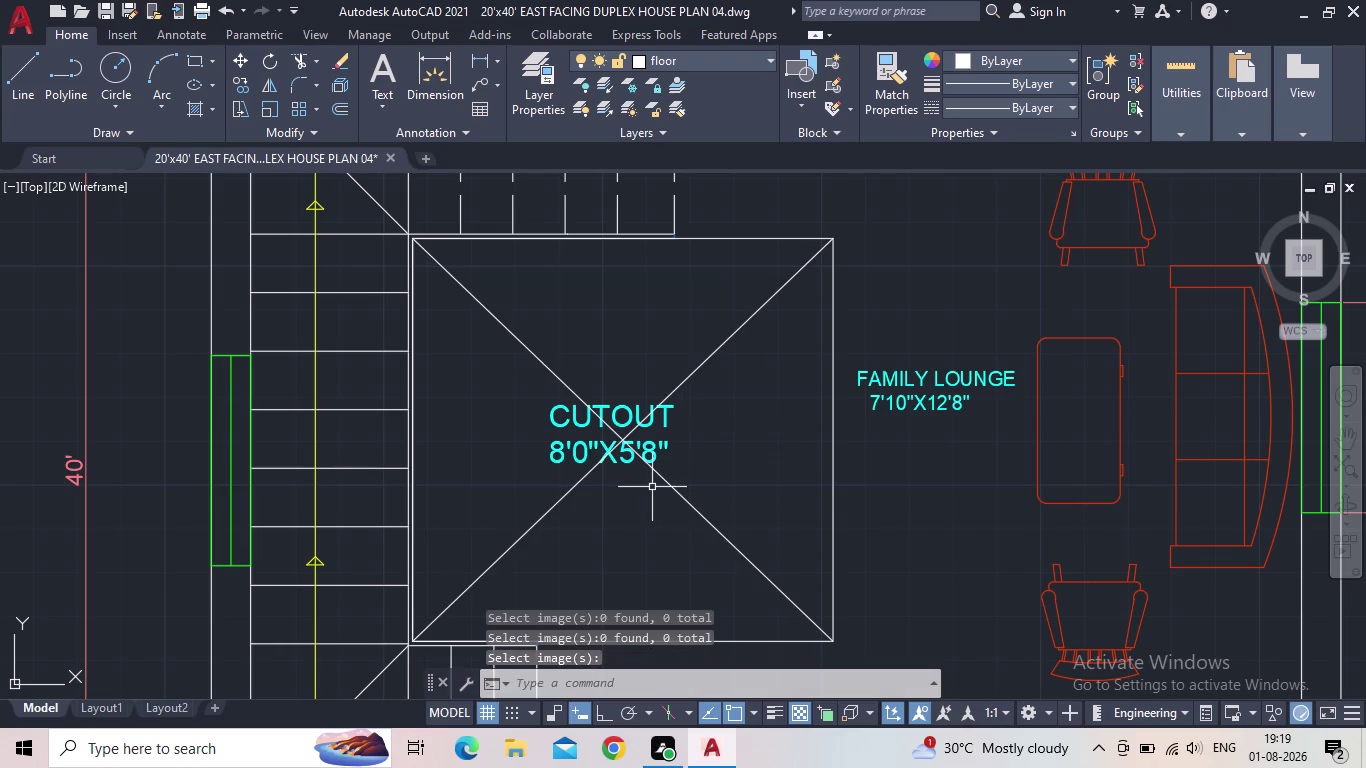
click(667, 481)
click(671, 389)
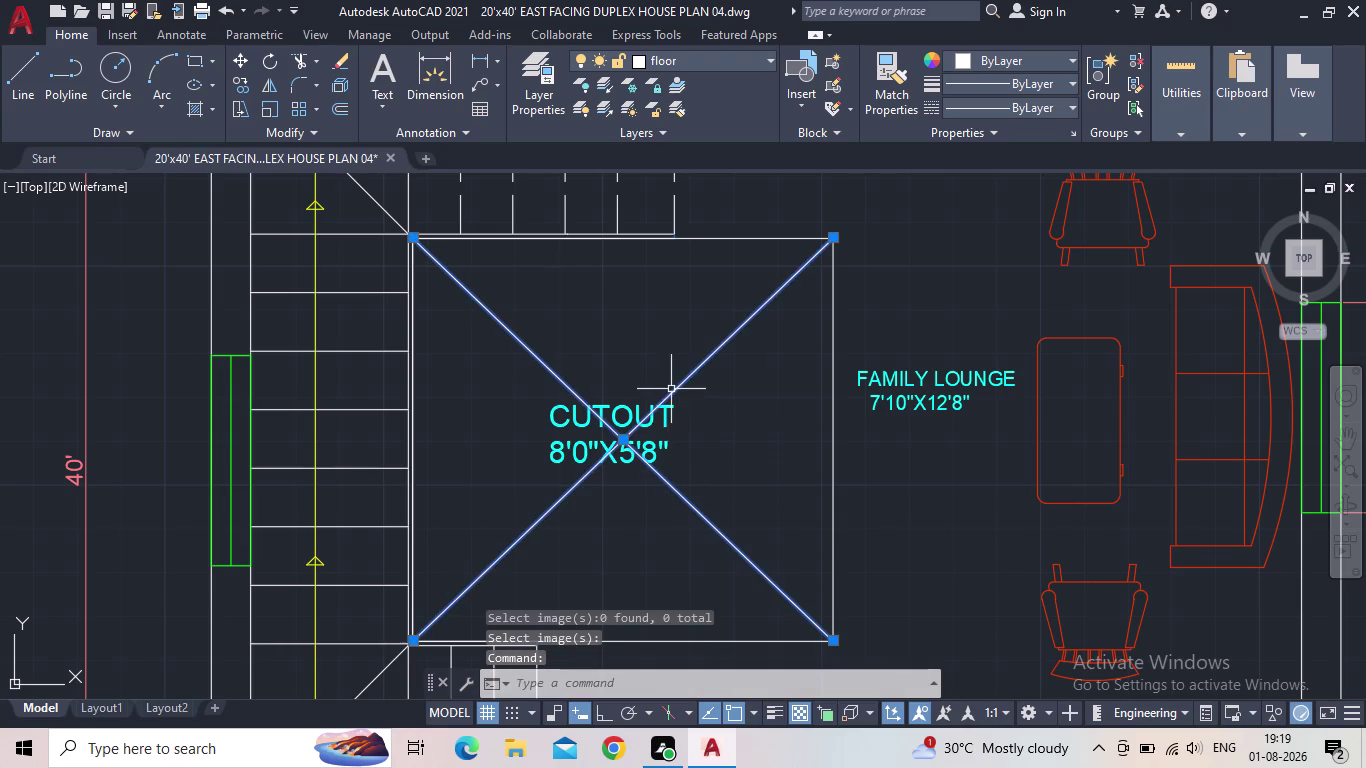
middle_drag(587, 331, 475, 319)
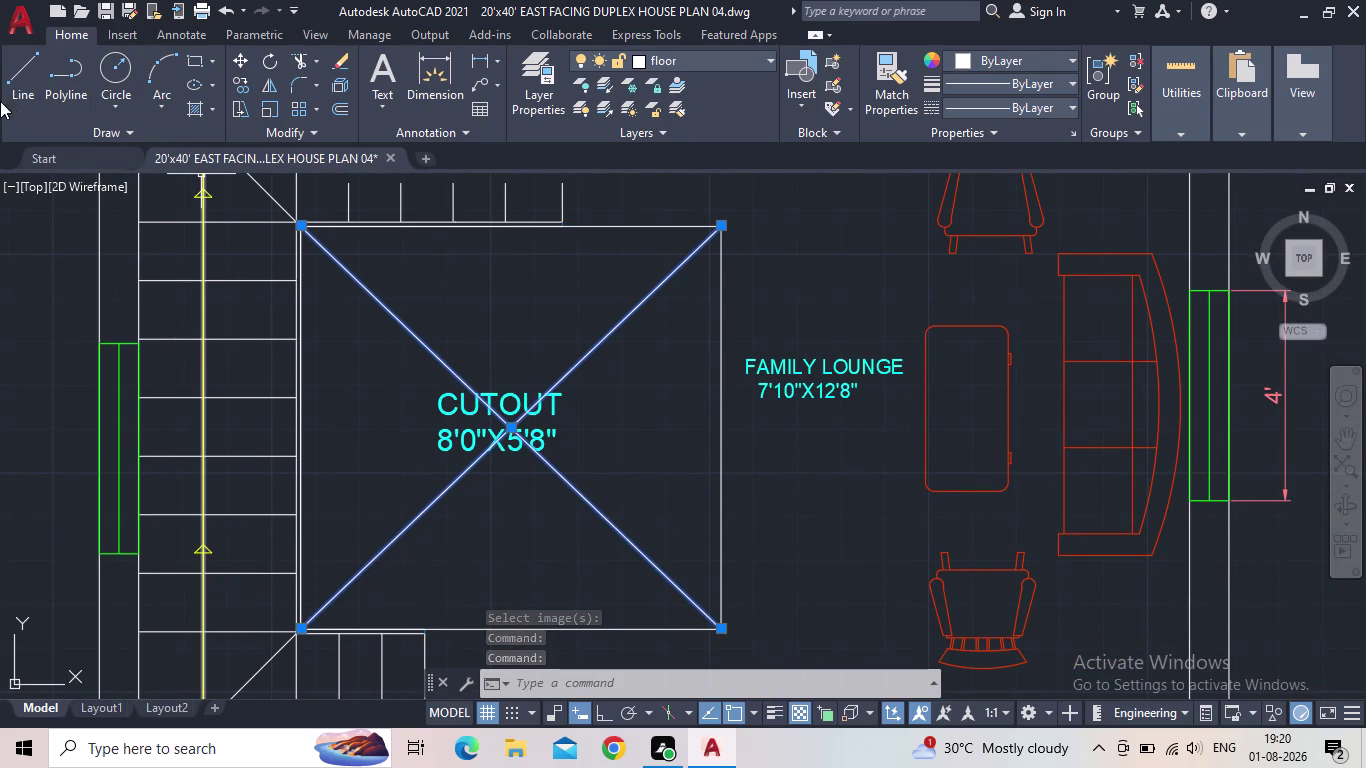
click(158, 37)
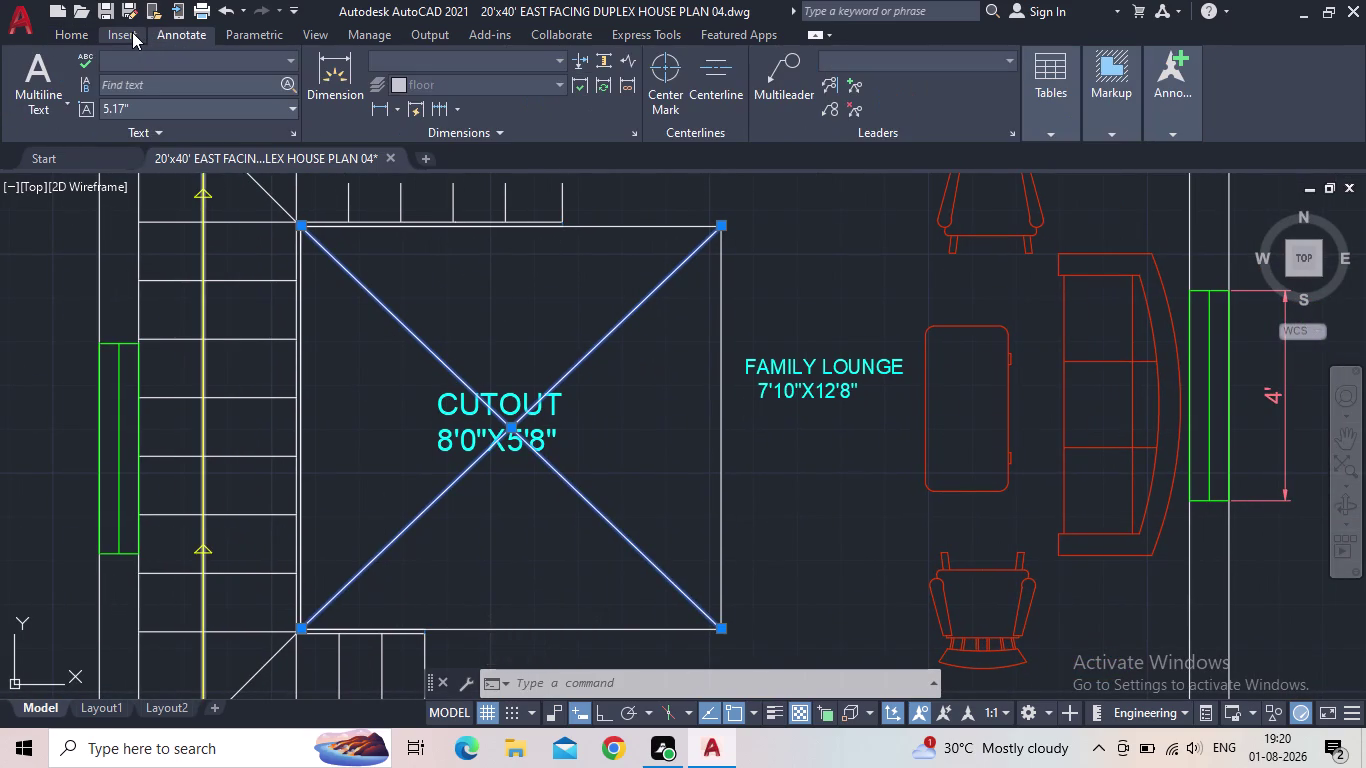
click(132, 32)
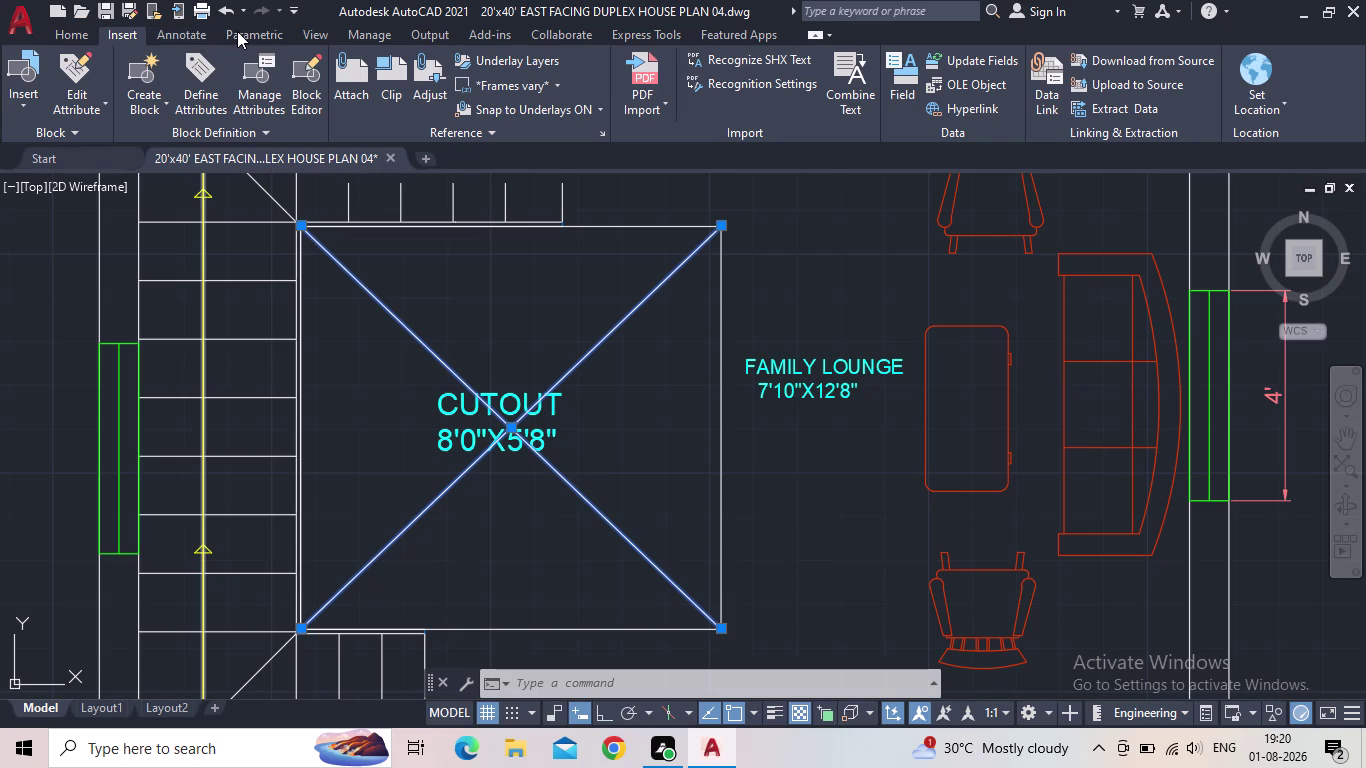
click(237, 31)
click(298, 28)
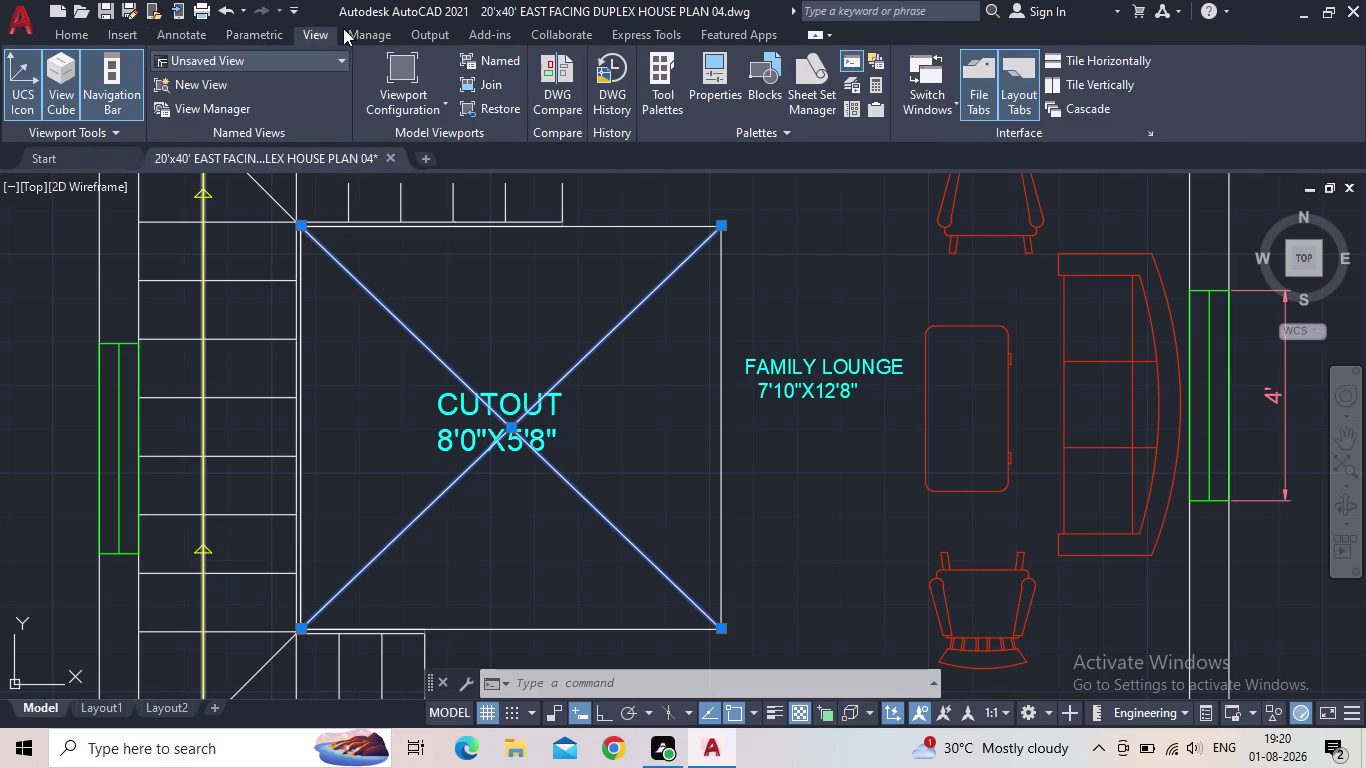
click(372, 26)
click(366, 26)
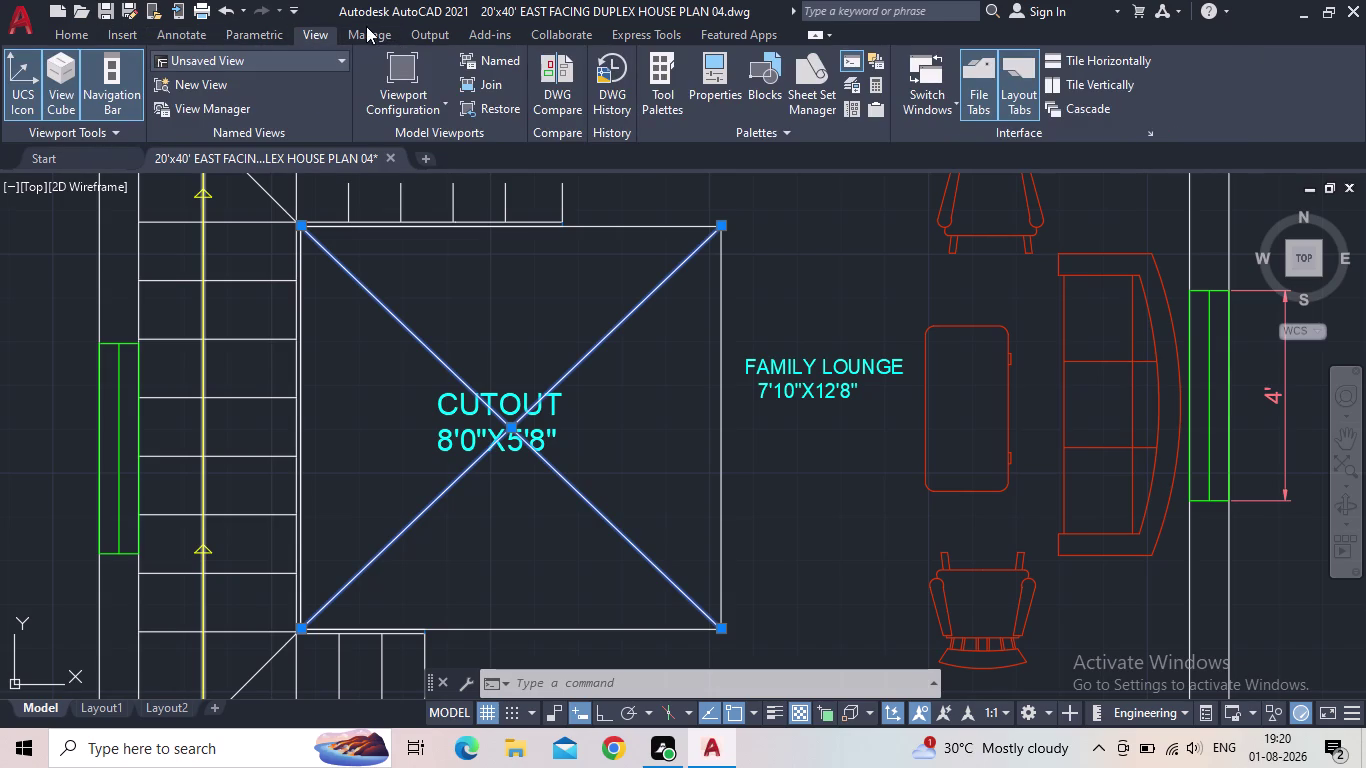
click(374, 29)
click(418, 30)
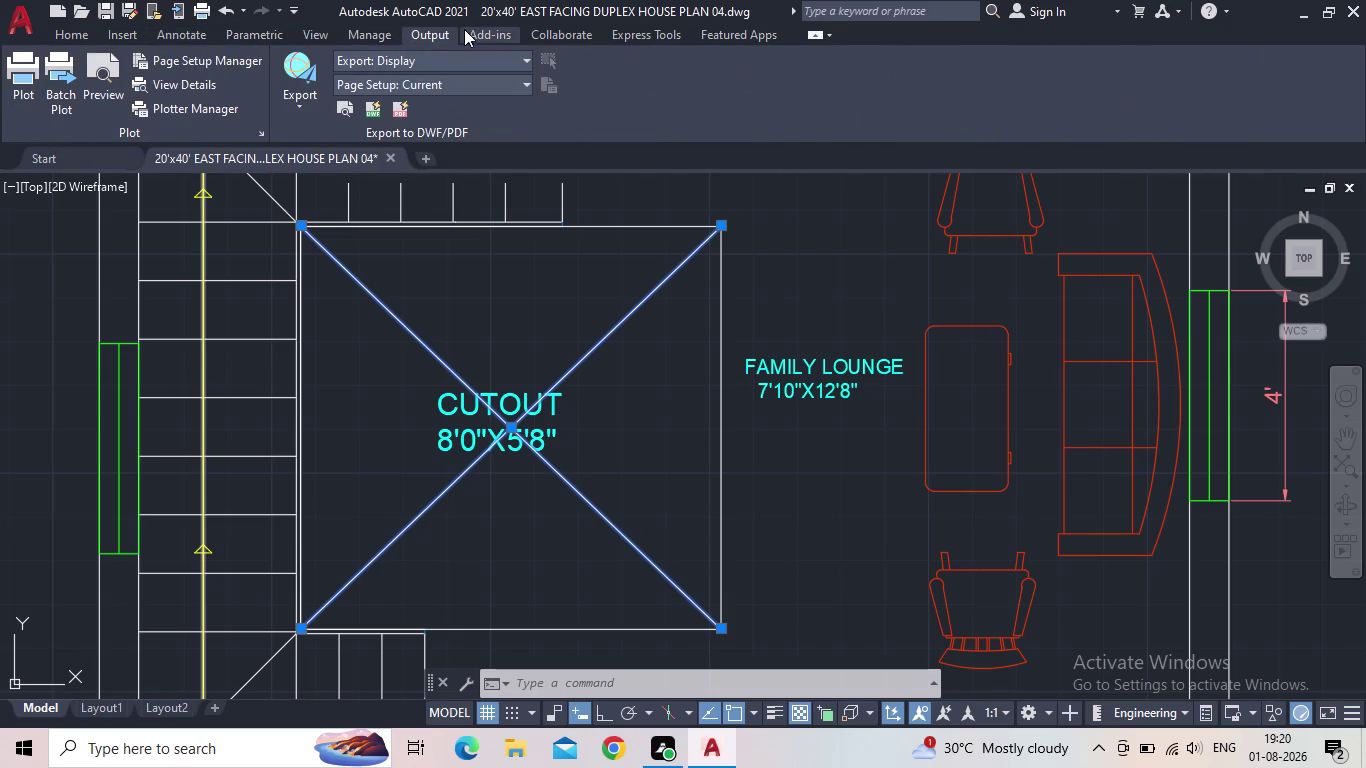
click(473, 29)
click(520, 27)
click(548, 28)
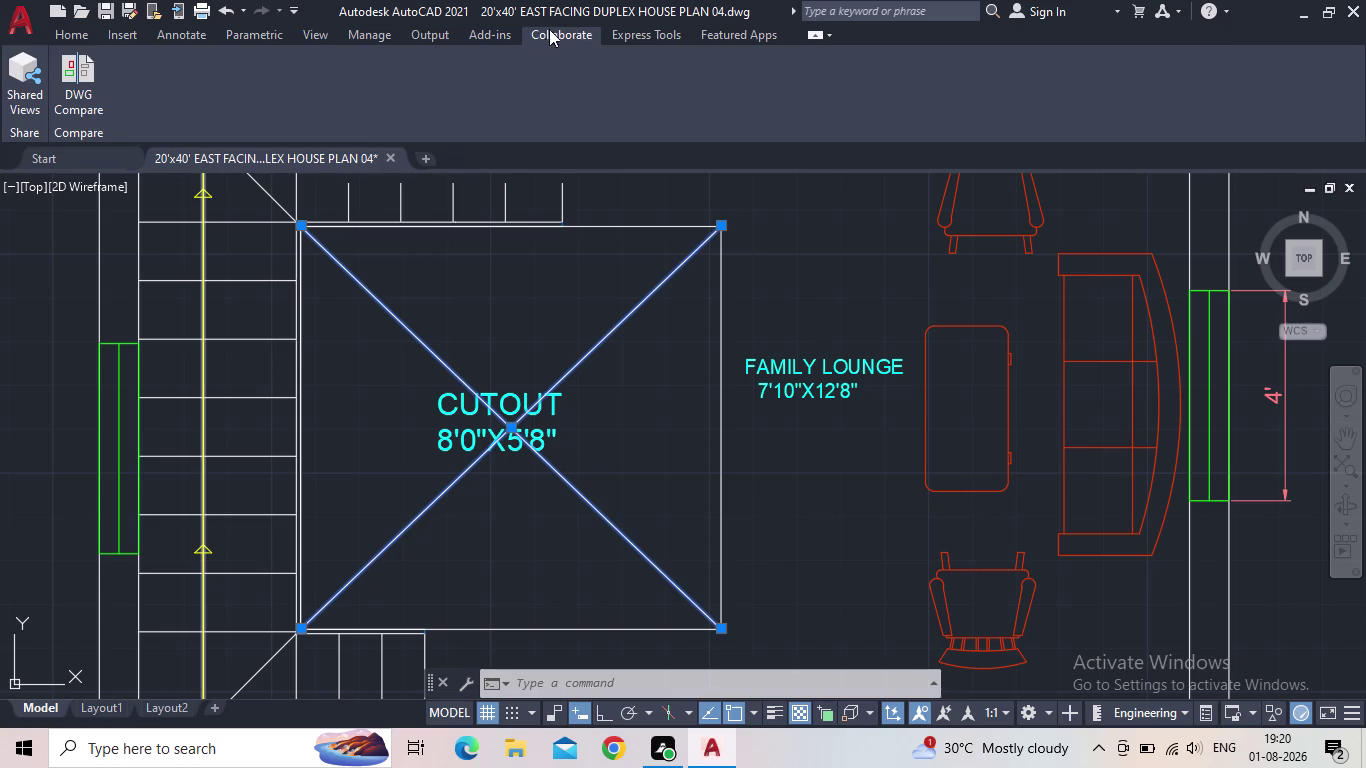
click(620, 39)
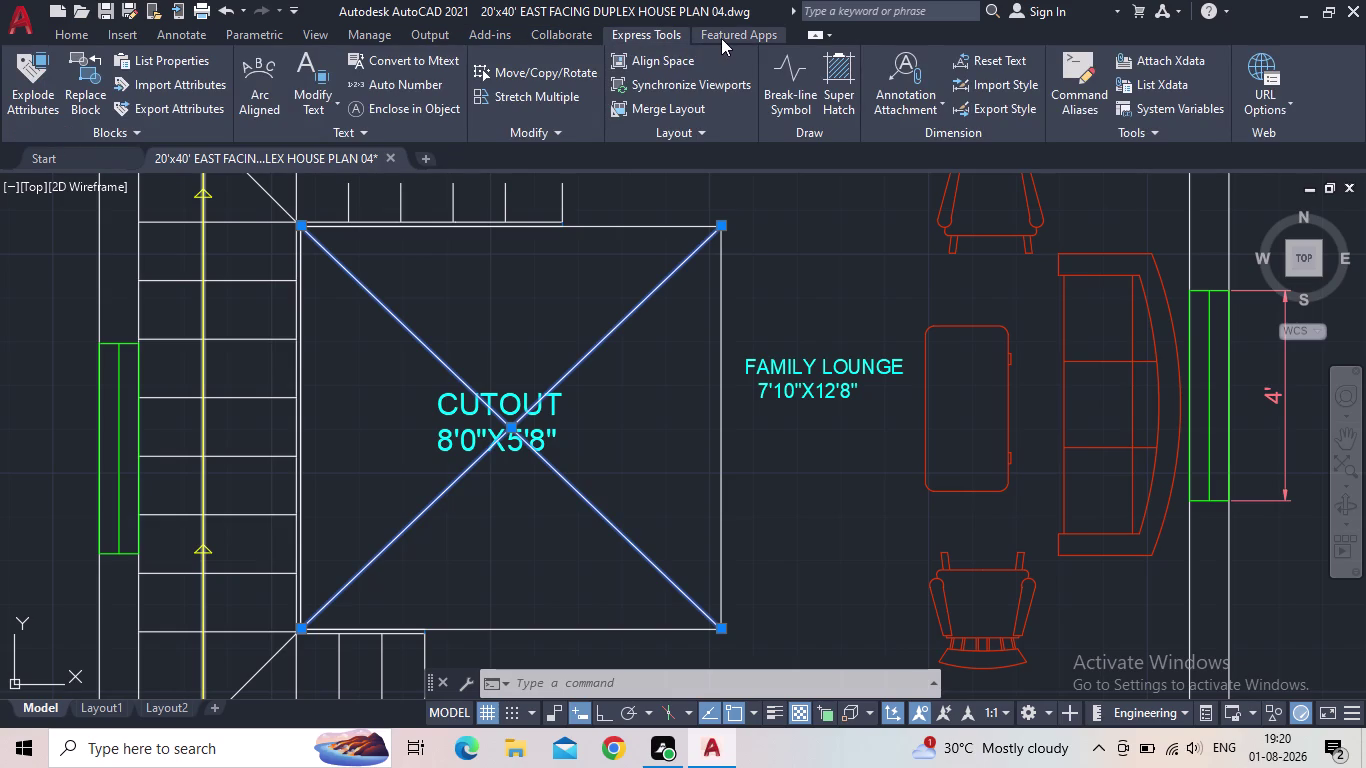
click(721, 38)
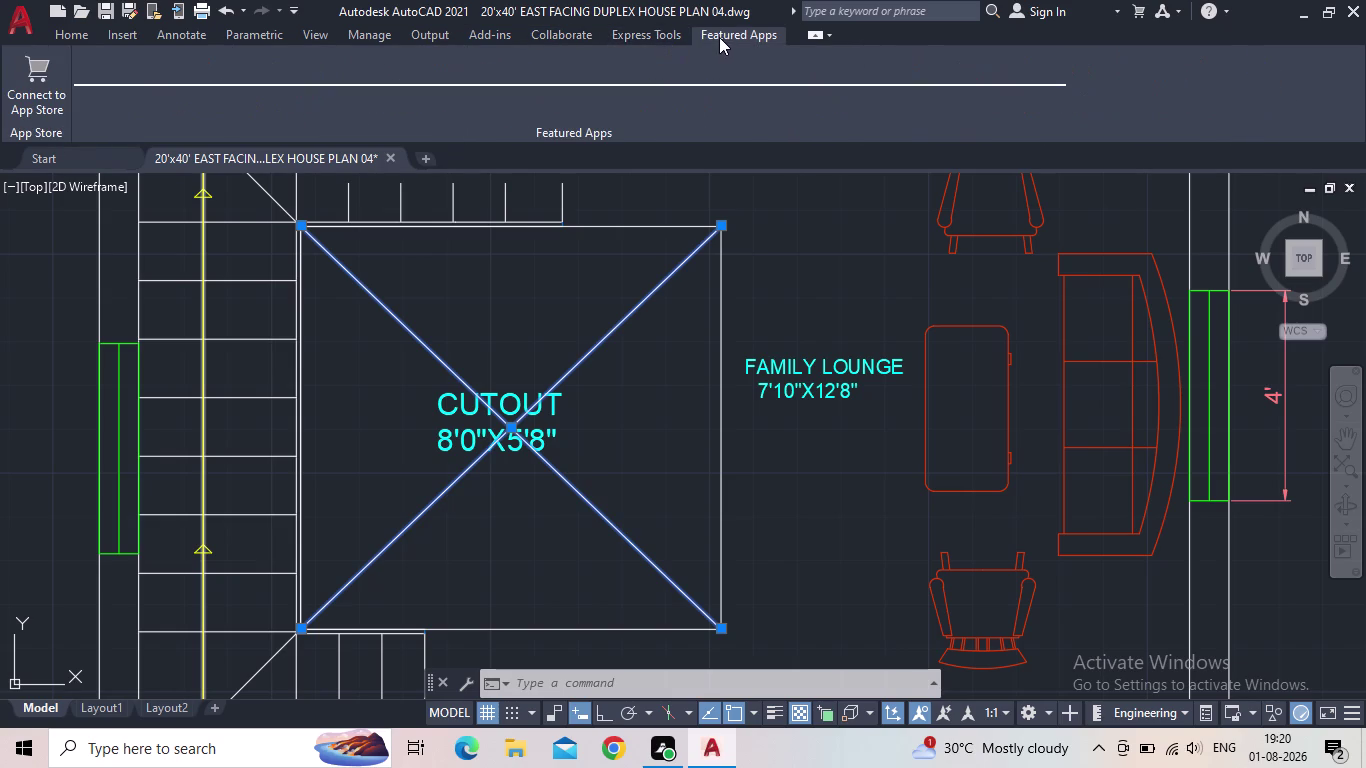
click(76, 34)
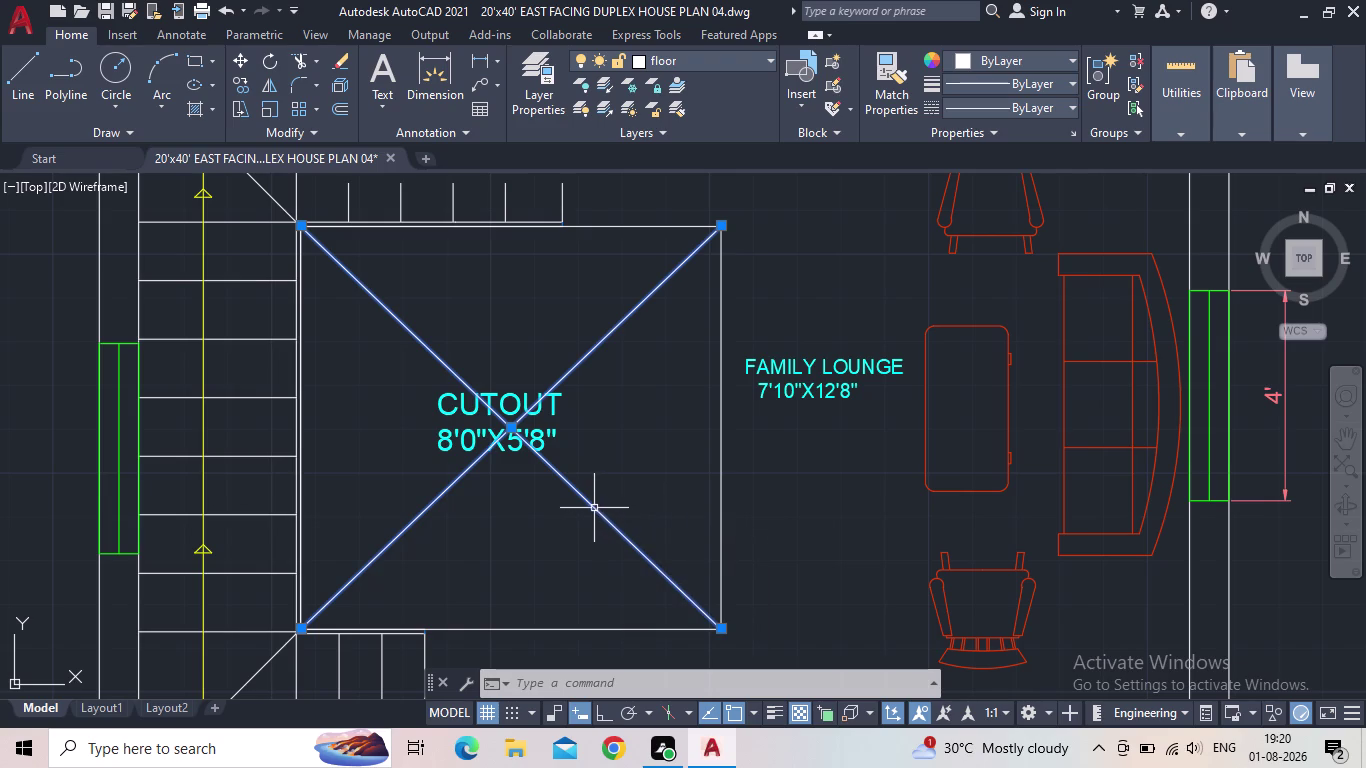
Zoom out to the whole floor and cancel an accidental hatch transparency prompt.
scroll(down, 3)
middle_click(547, 532)
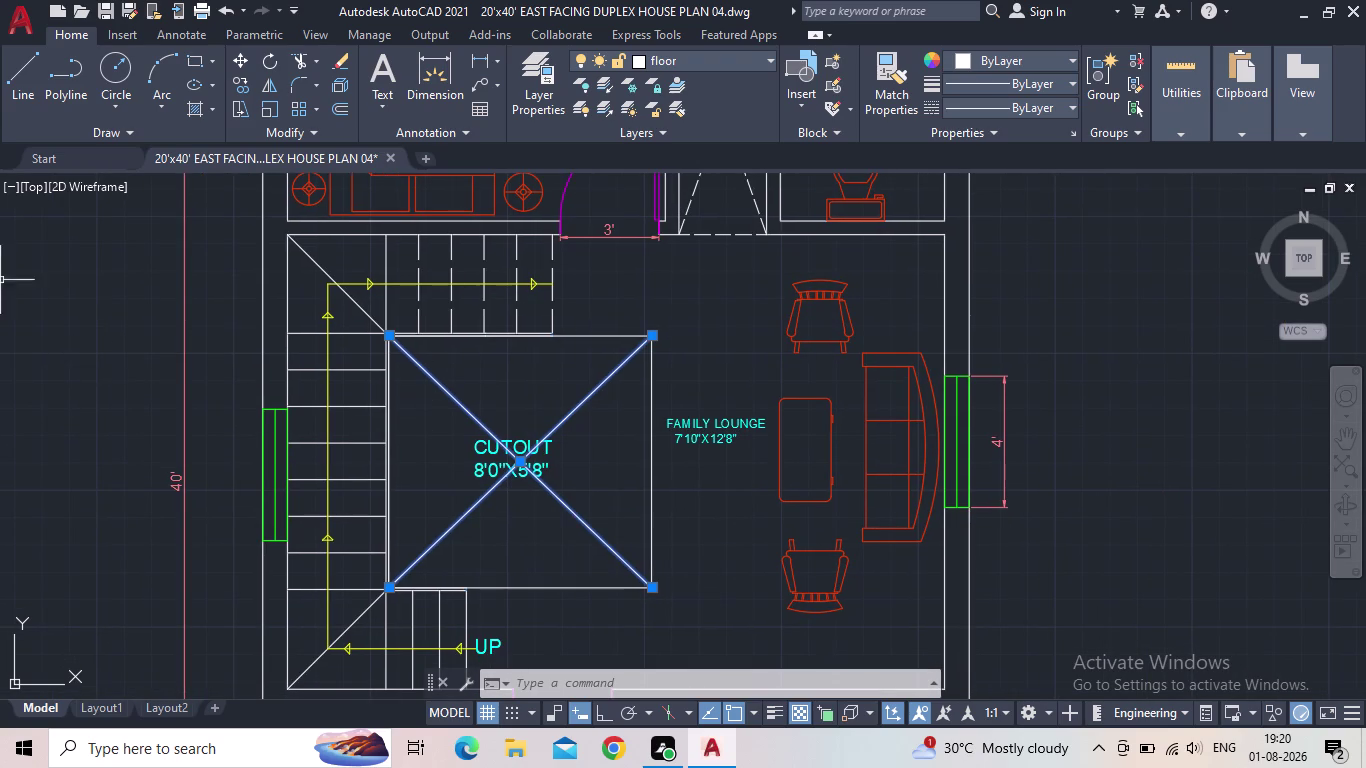
text(P)
text(T)
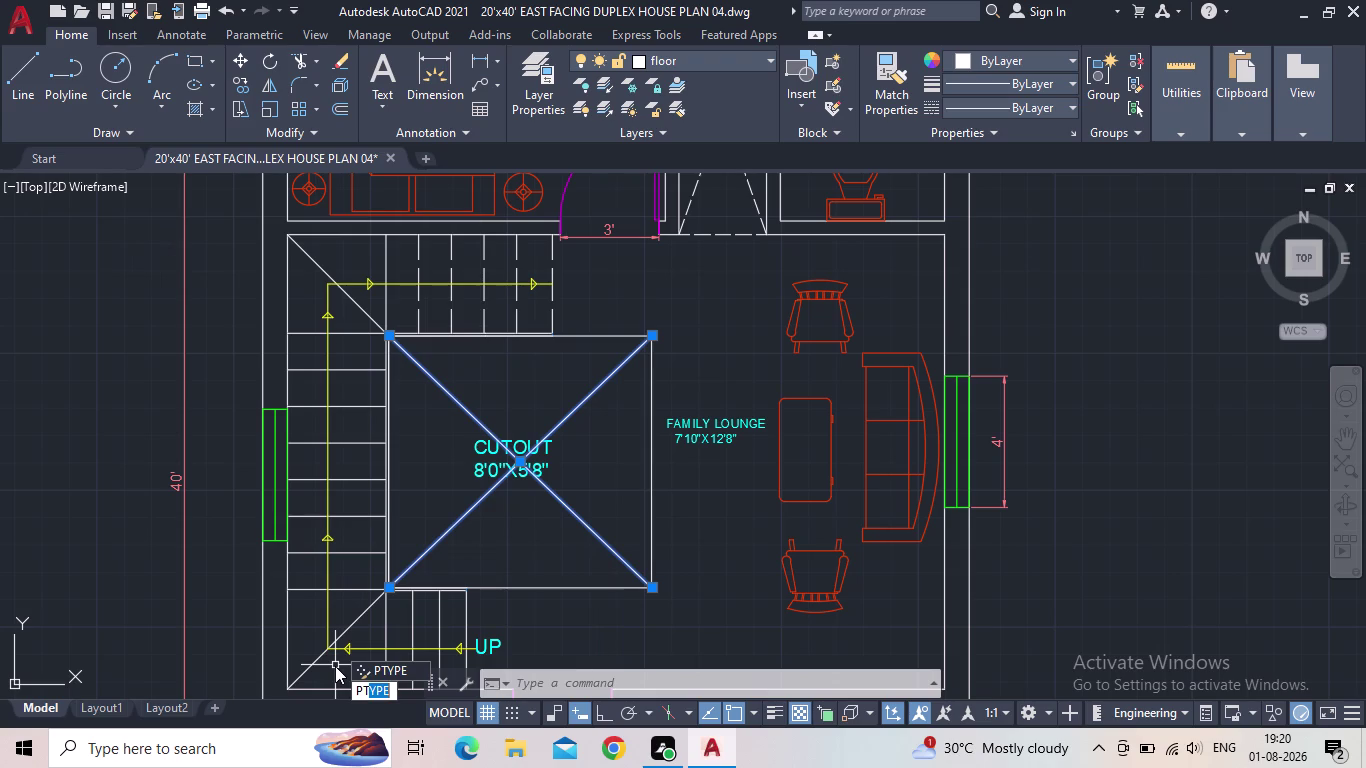
key(BackSpace)
key(r)
key(Return)
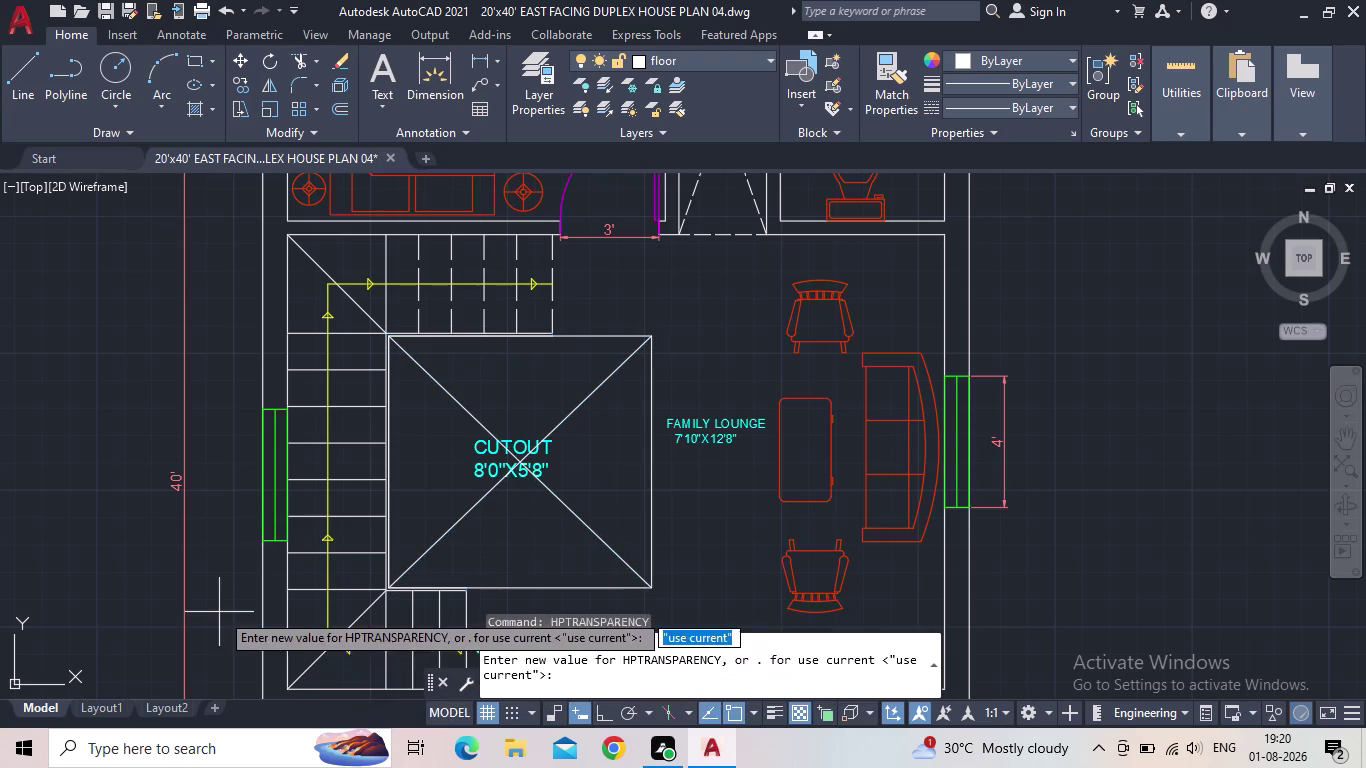
key(Escape)
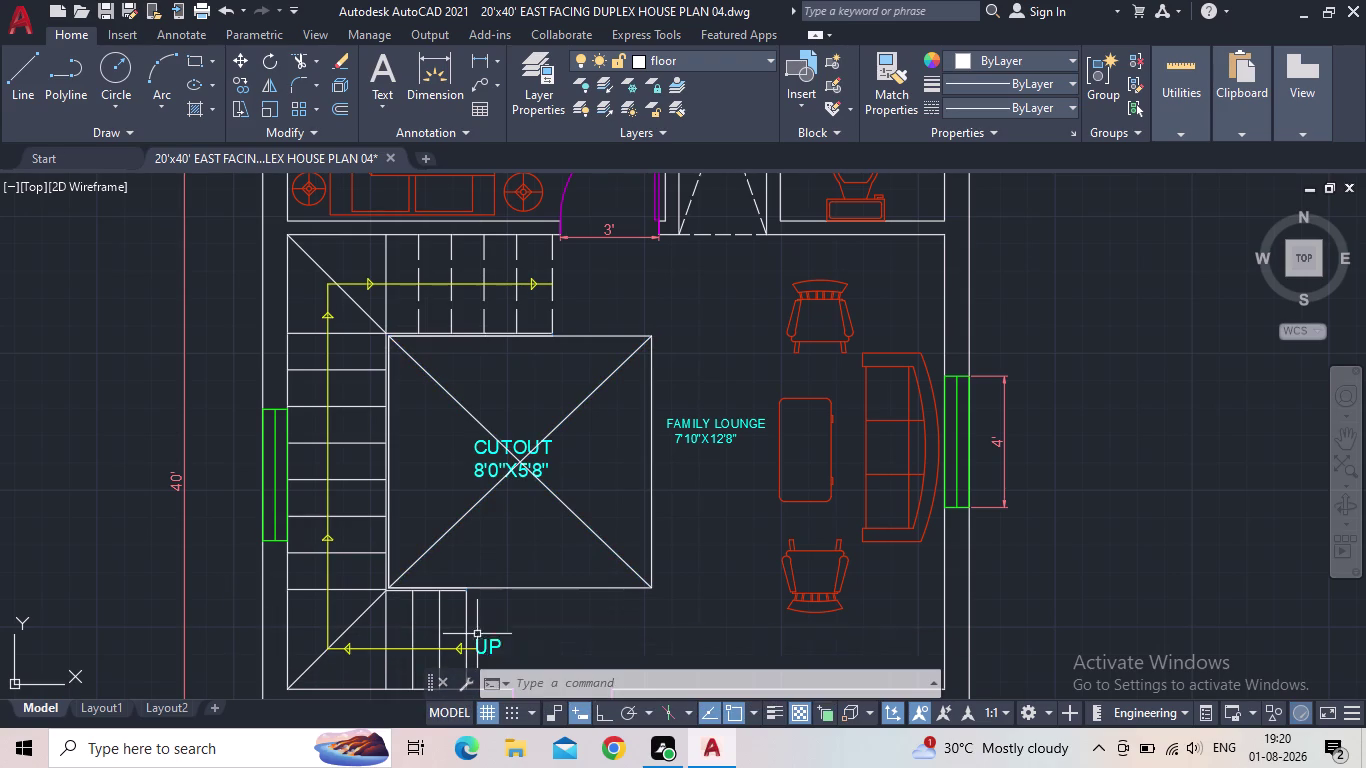
key(Escape)
key(Escape)
Set both cutout diagonals to linetype ACAD_ISO02W100 in Properties, then deselect and close Properties.
click(585, 528)
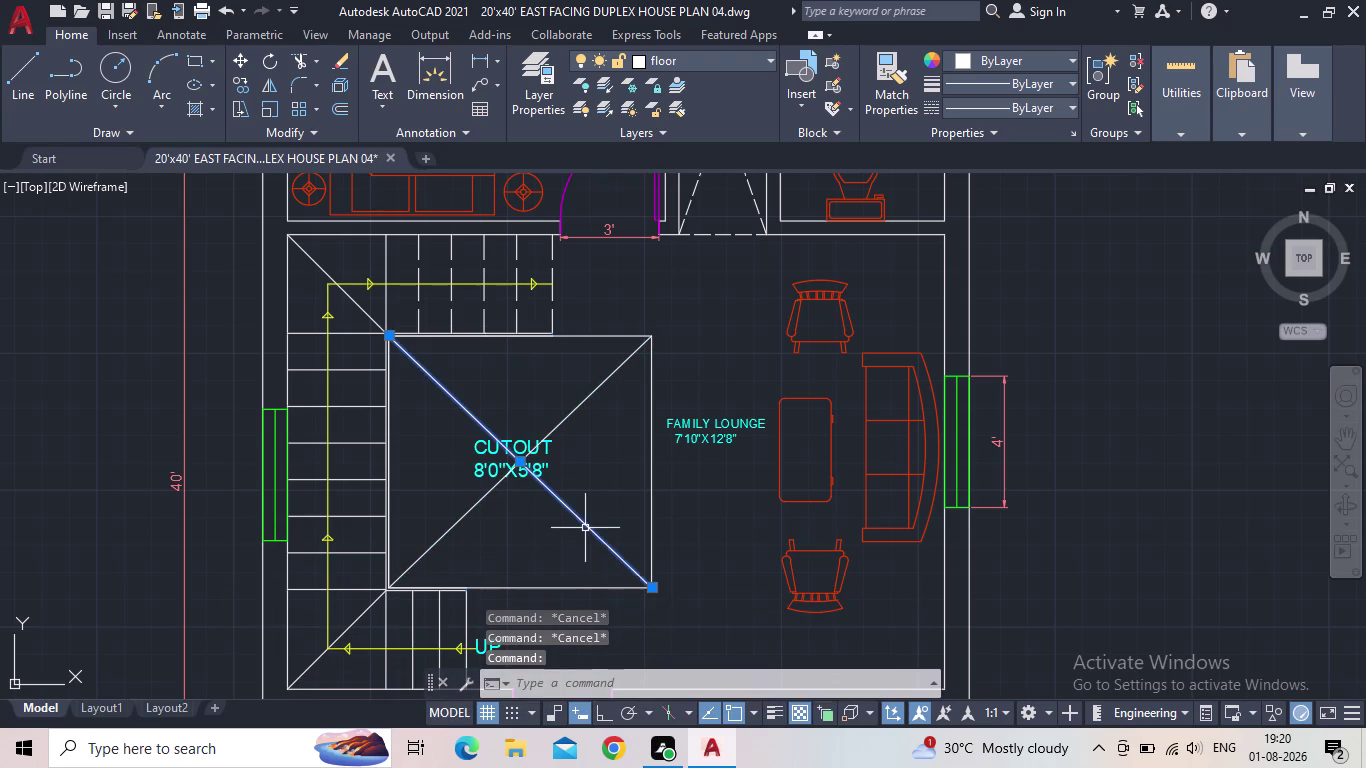
click(585, 396)
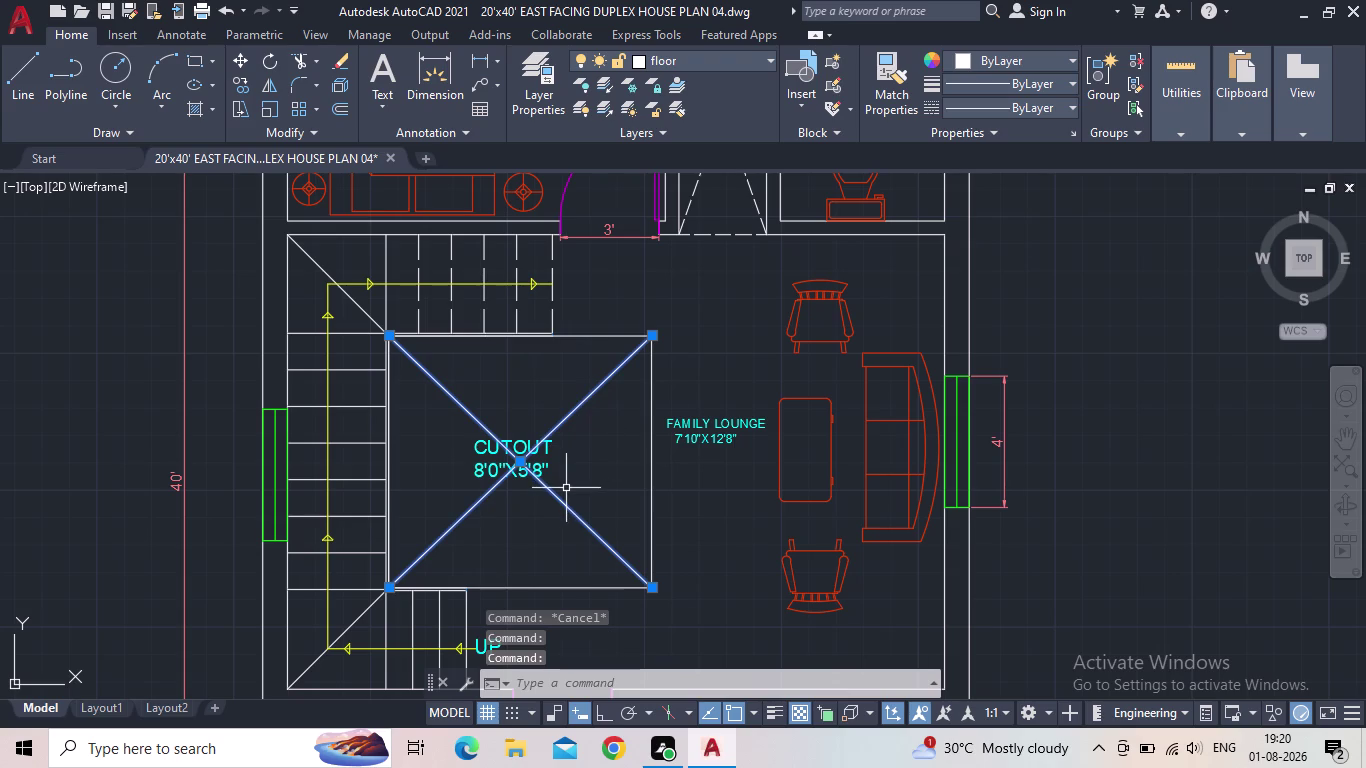
key(p)
key(r)
key(Return)
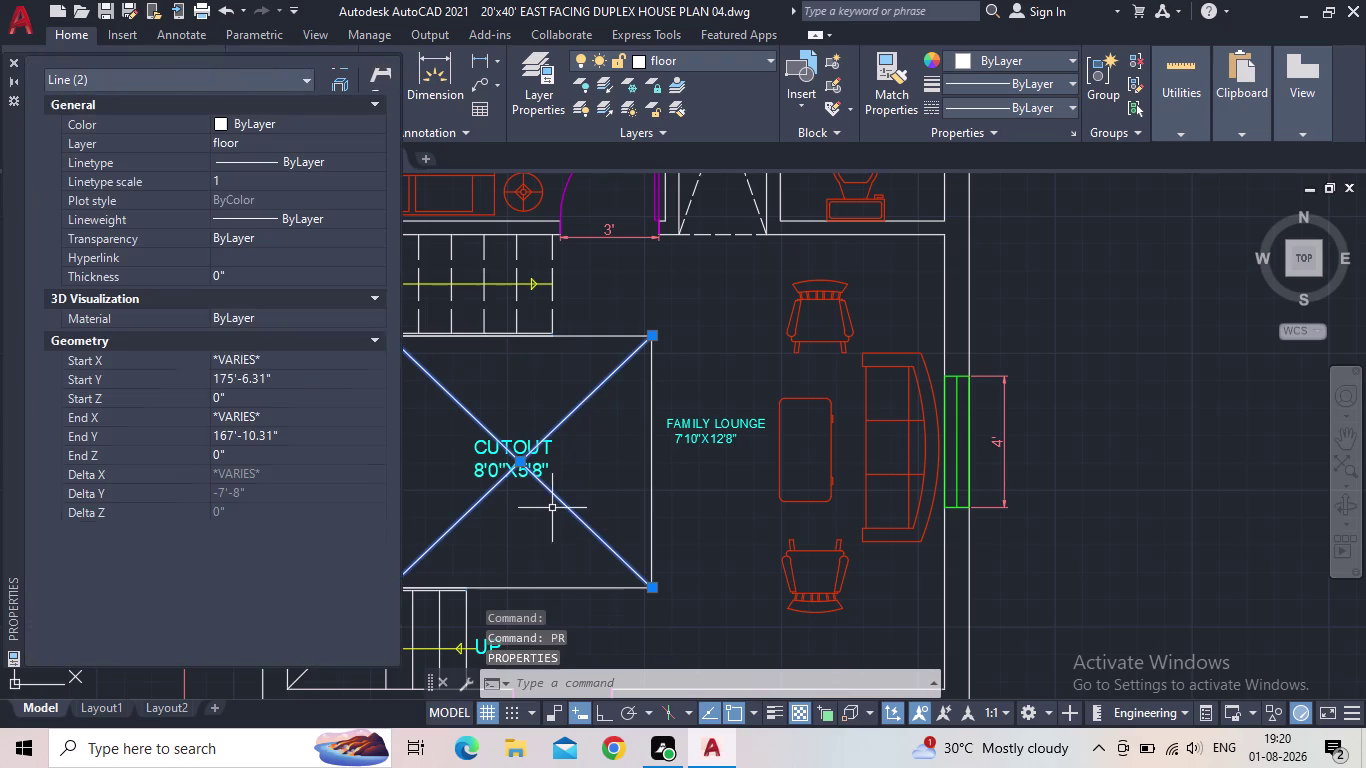
click(268, 160)
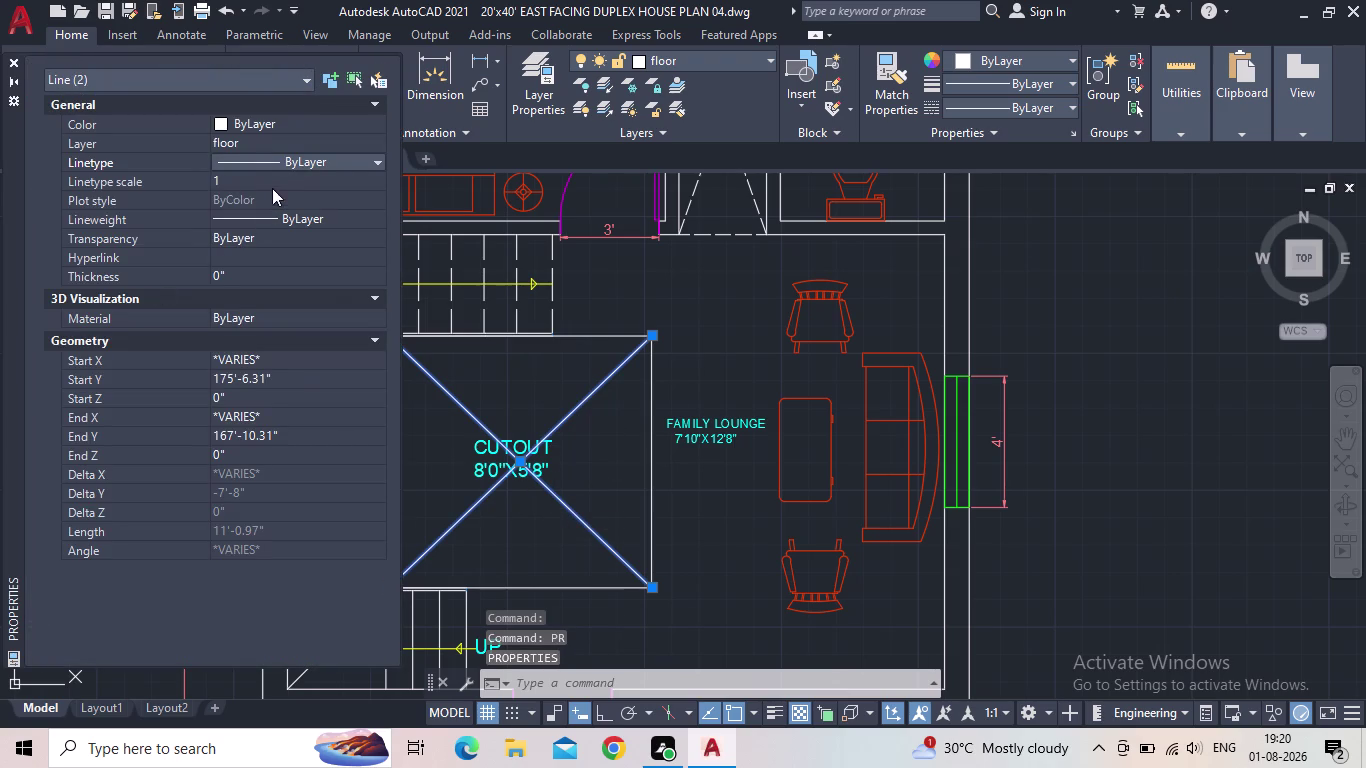
click(282, 162)
click(279, 210)
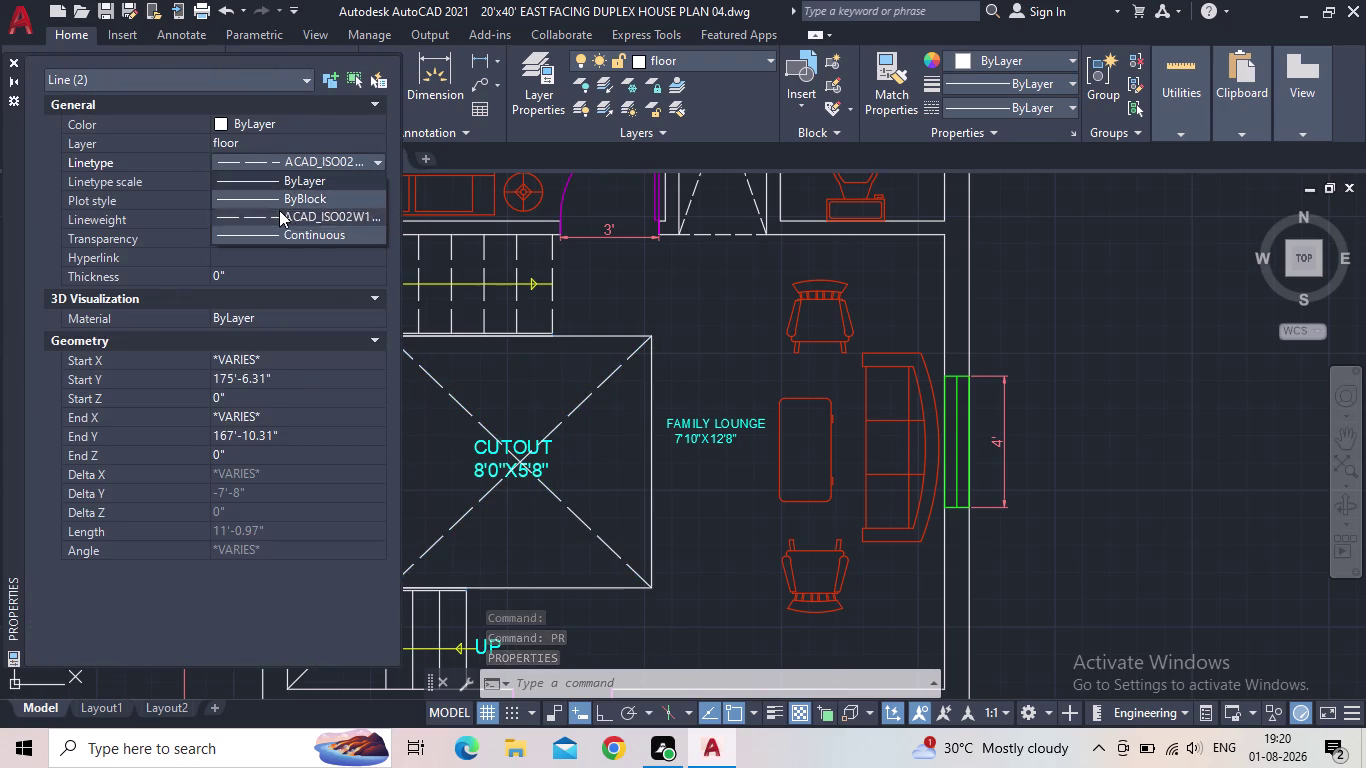
key(Escape)
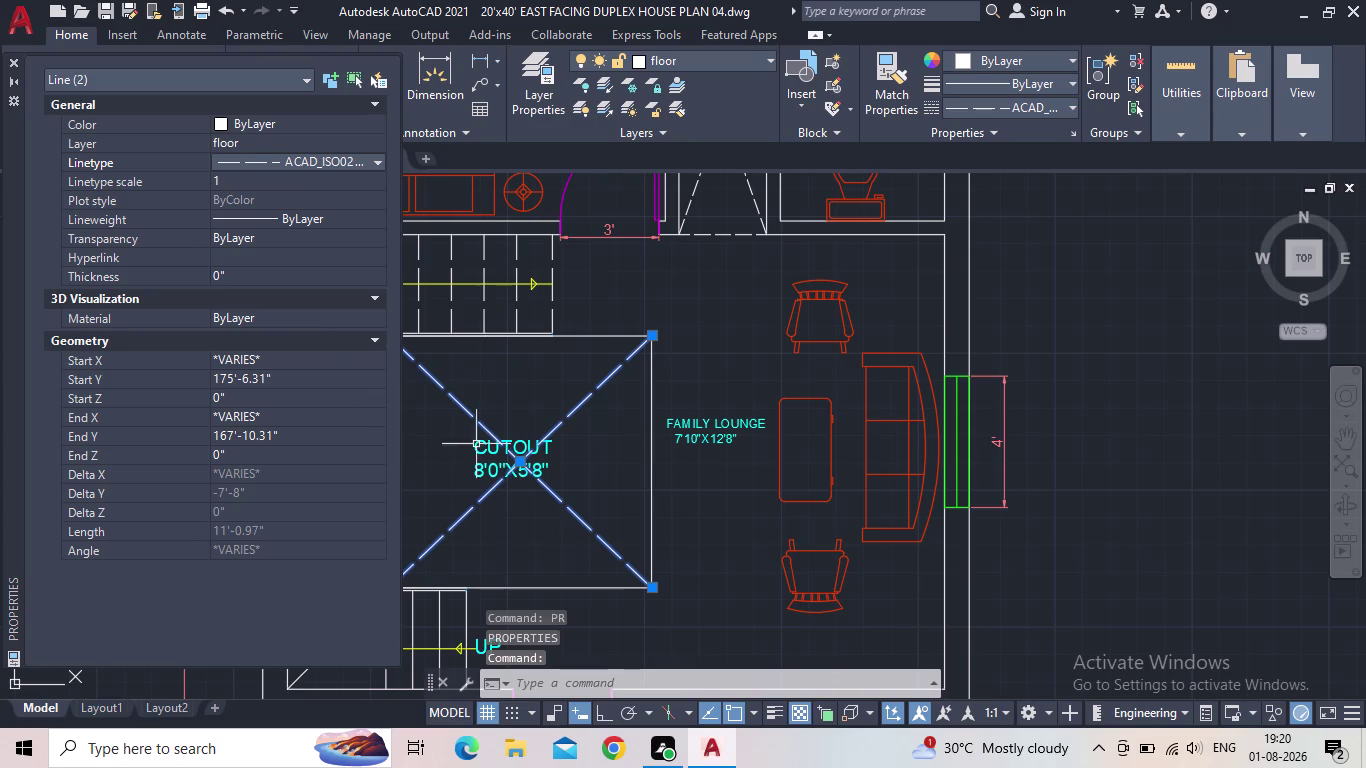
key(Escape)
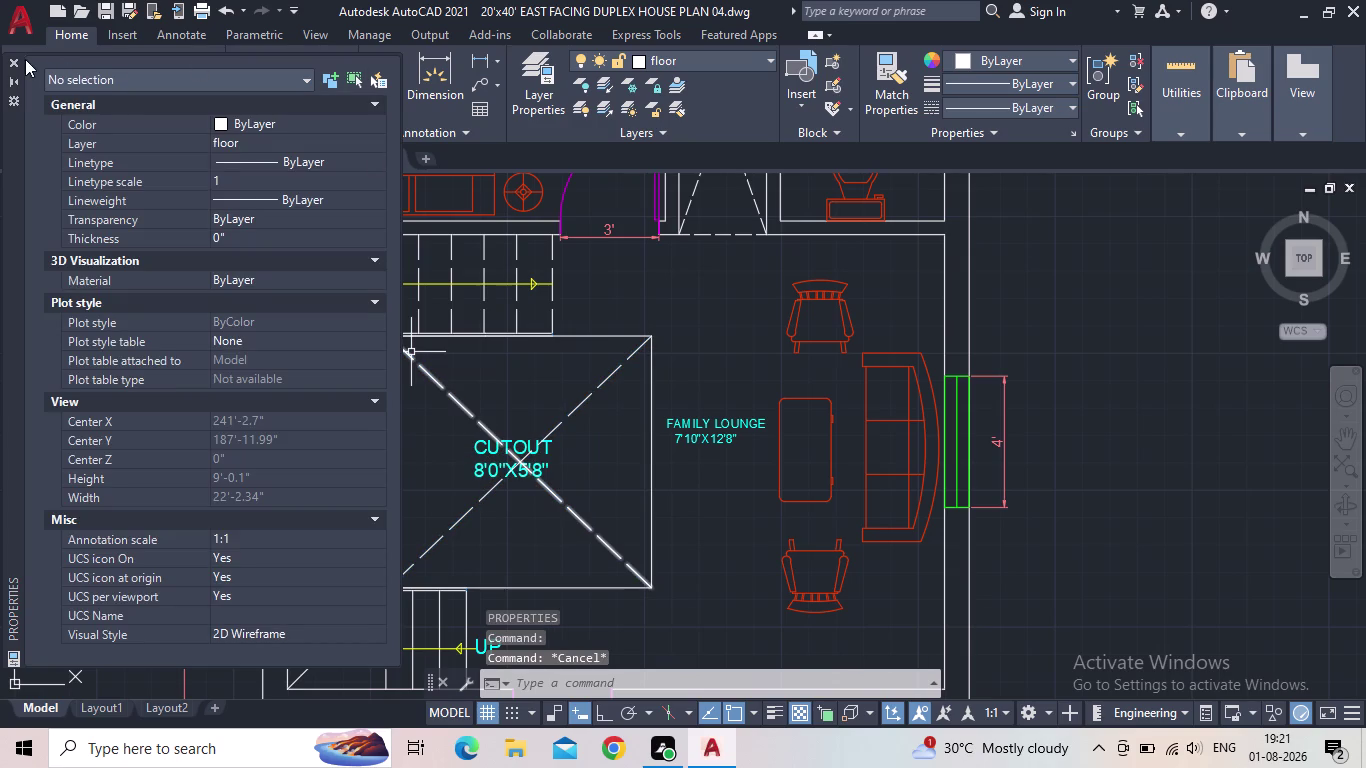
click(9, 59)
Move the CUTOUT label lower inside the cutout.
click(489, 456)
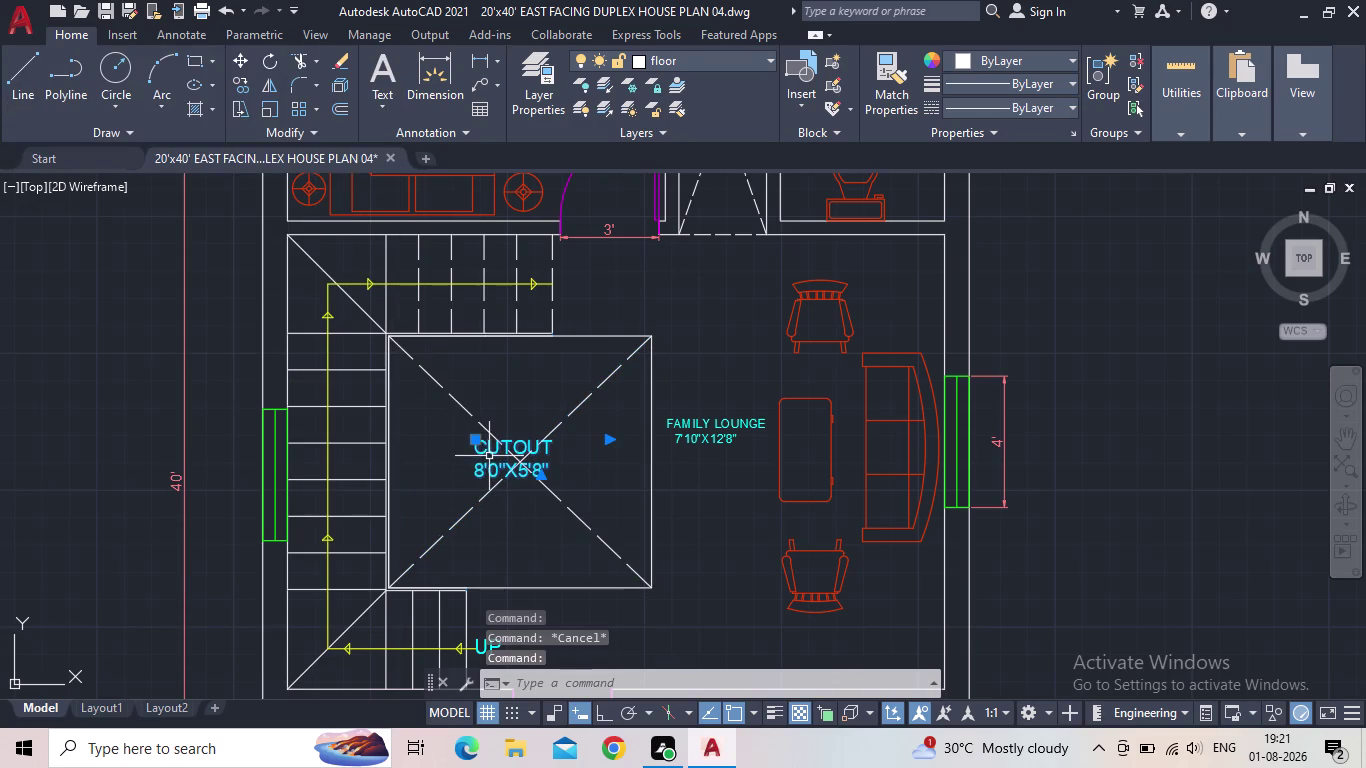
click(474, 435)
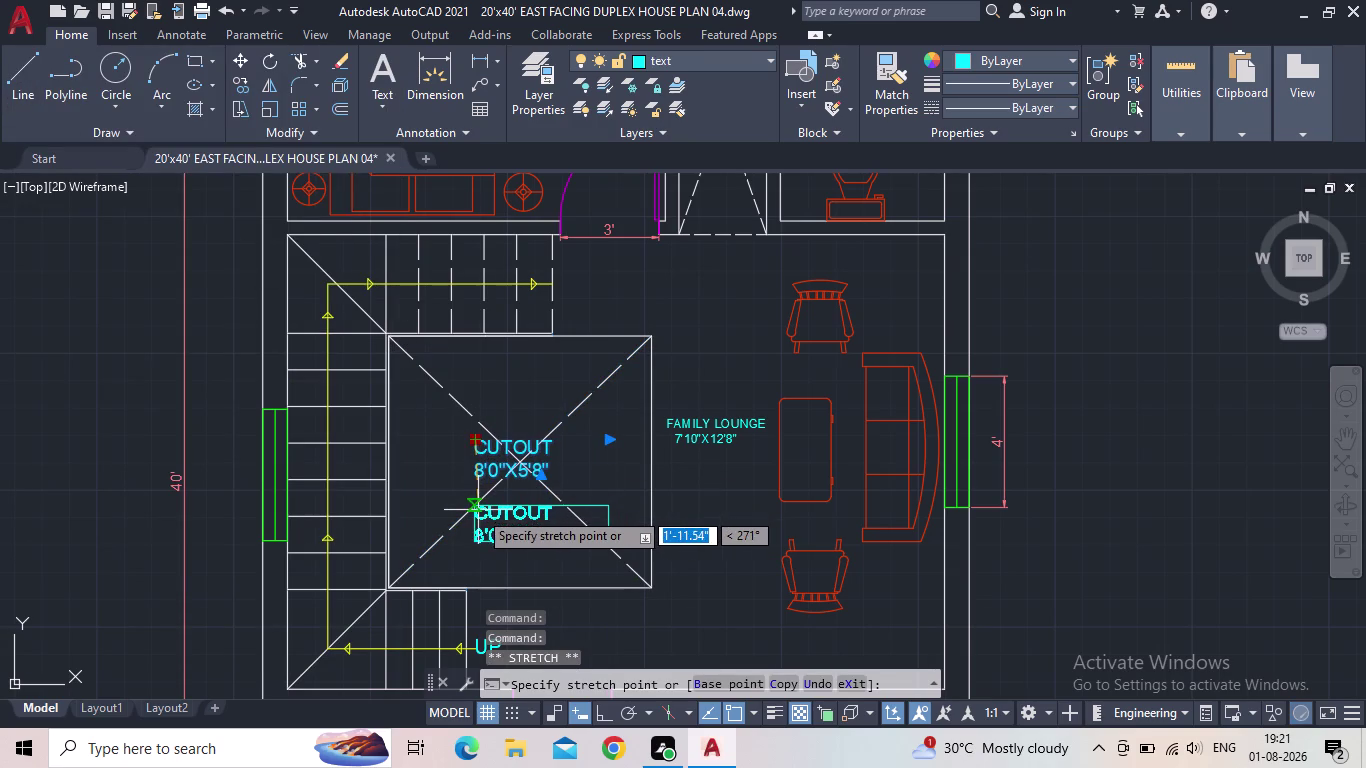
click(478, 510)
scroll(up, 3)
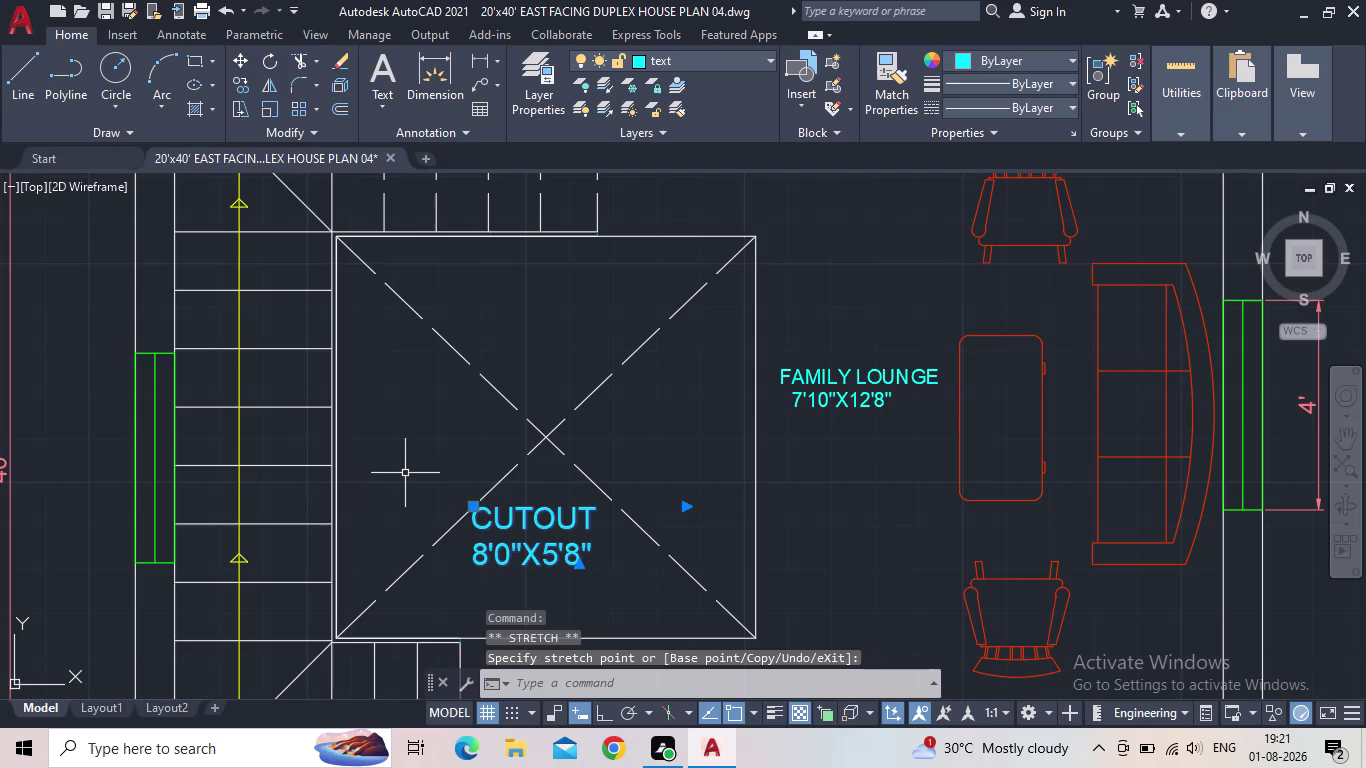
key(Escape)
scroll(down, 3)
Bring the whole first floor into view and save the drawing.
middle_drag(481, 478, 512, 346)
scroll(down, 3)
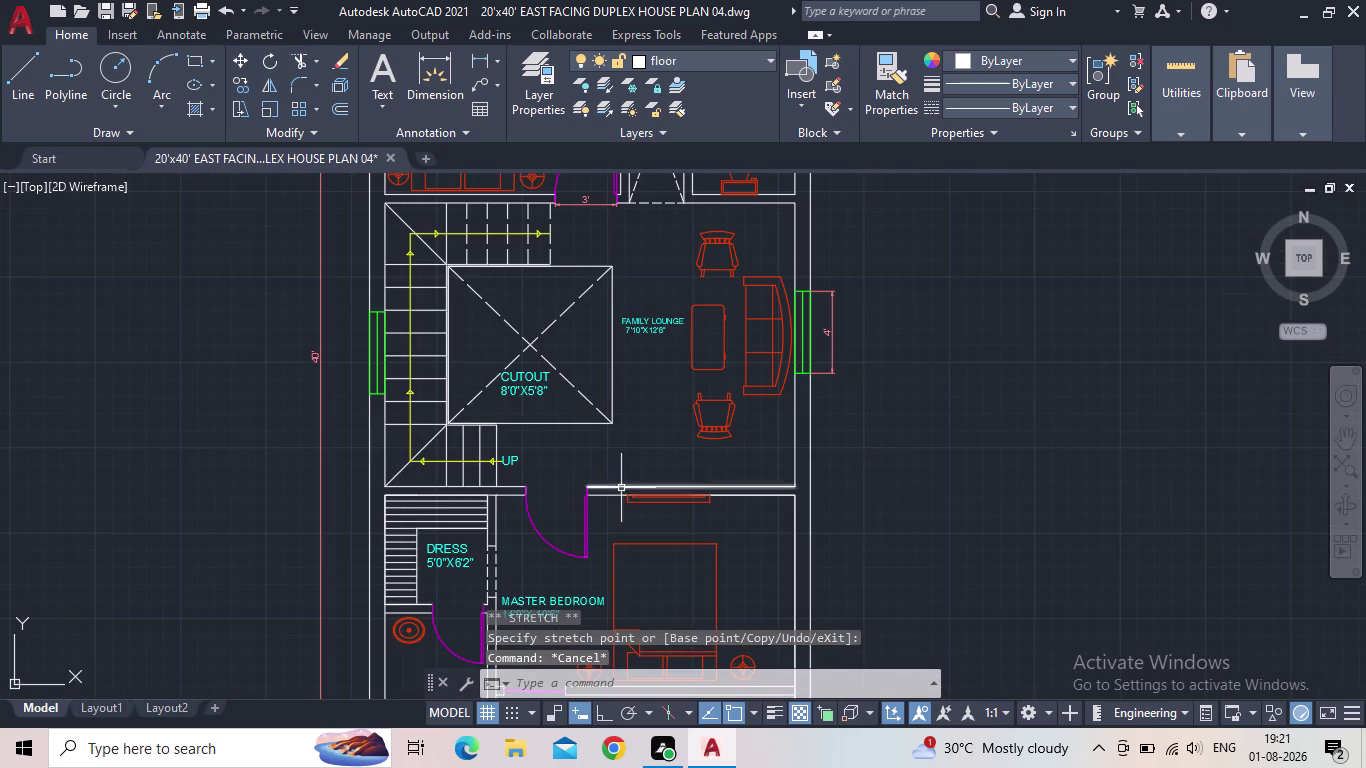
middle_drag(621, 486, 491, 474)
scroll(down, 3)
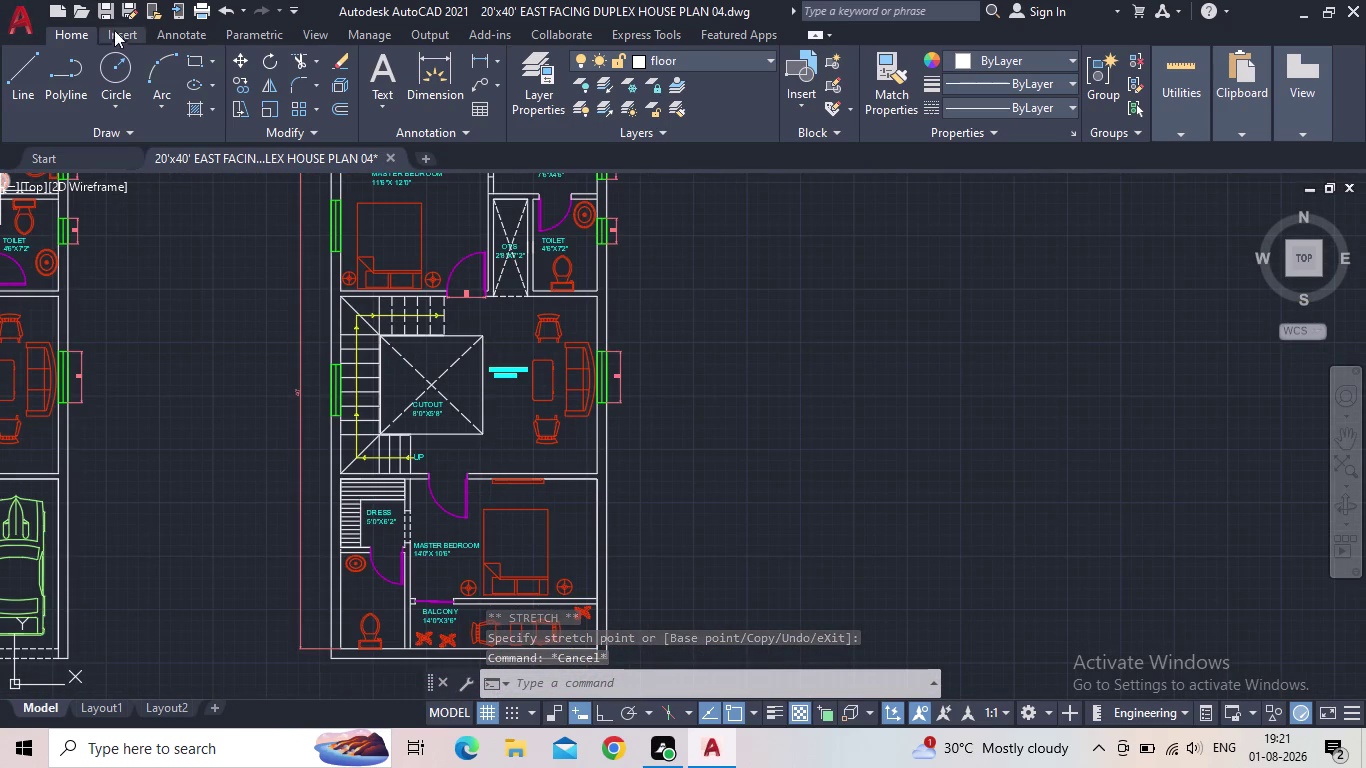
click(107, 12)
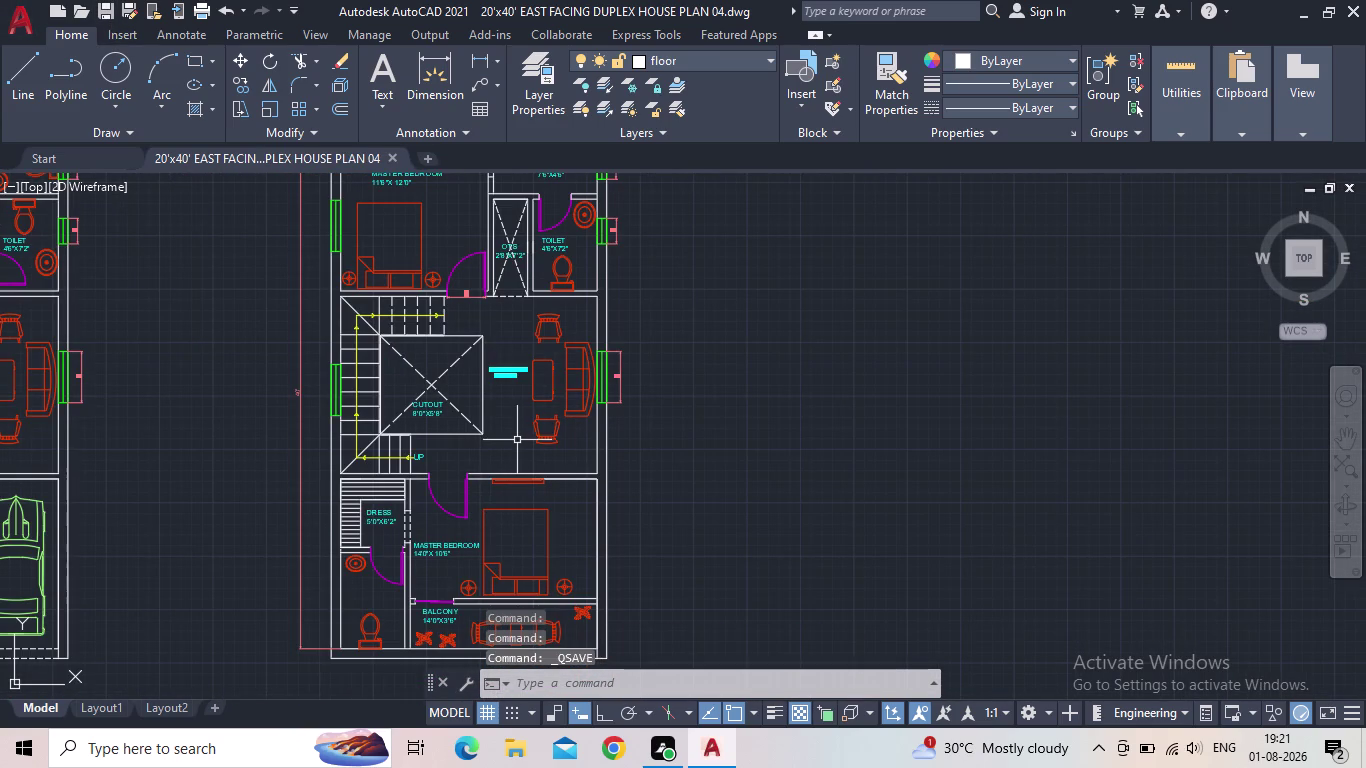
Pan around the plan, ending on the master bedroom and balcony area.
middle_drag(517, 440, 521, 388)
middle_drag(506, 317, 531, 477)
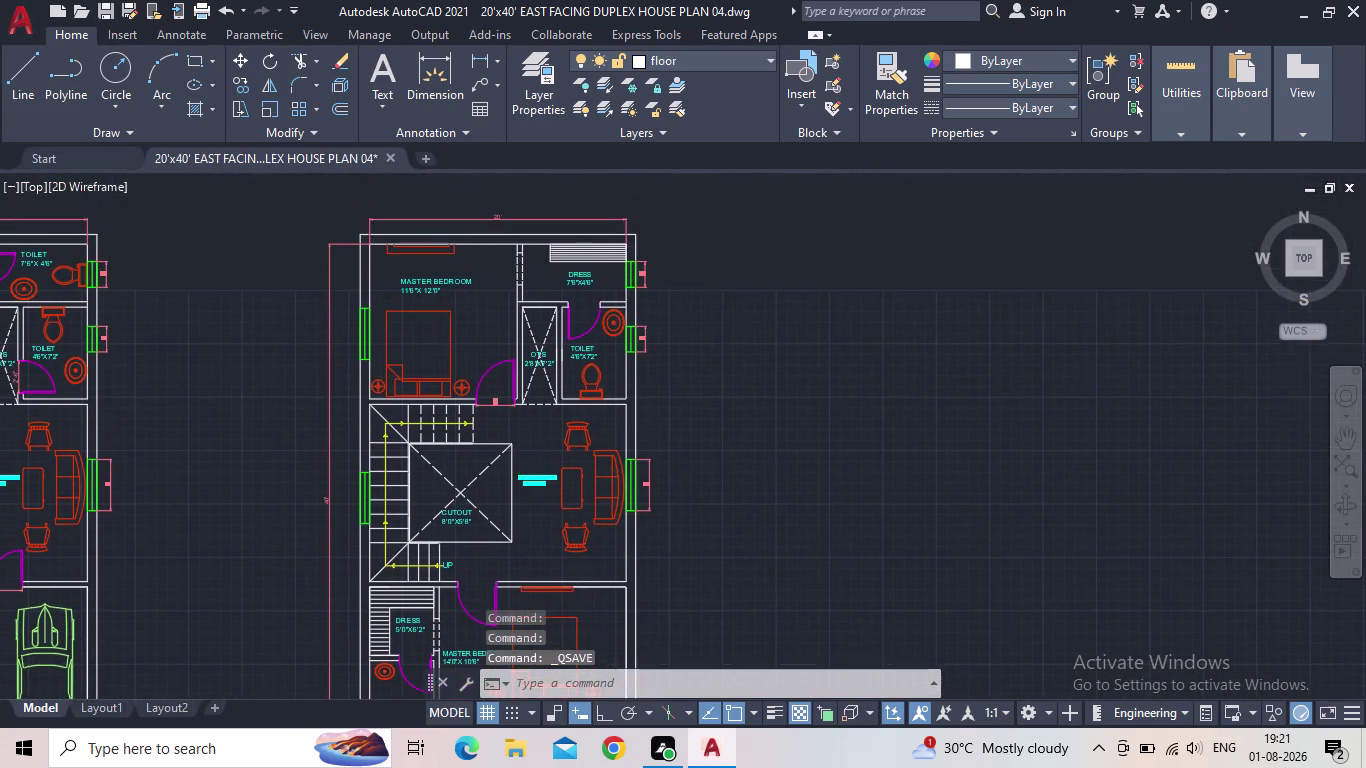
middle_drag(531, 477, 531, 476)
middle_drag(539, 452, 529, 417)
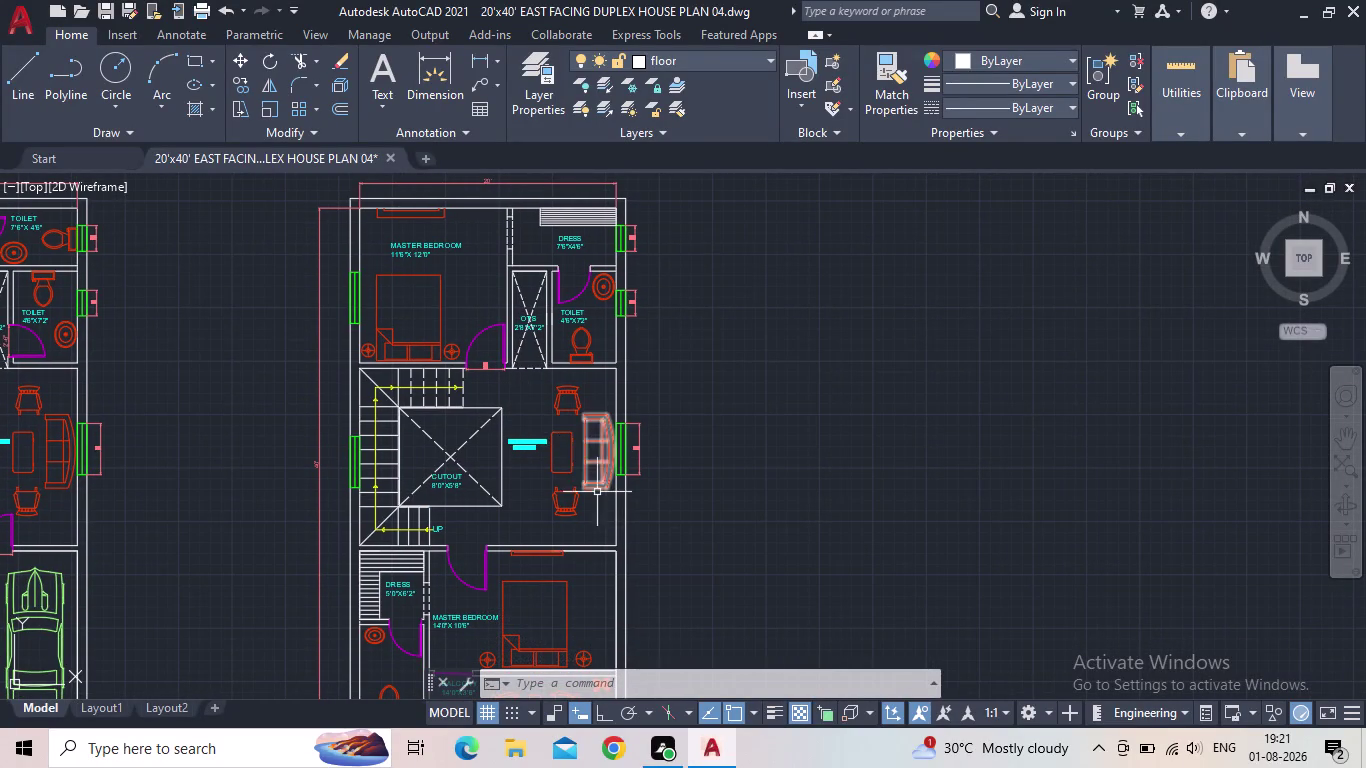
middle_drag(698, 532, 712, 490)
scroll(up, 3)
scroll(up, 3)
middle_drag(550, 462, 549, 306)
scroll(down, 3)
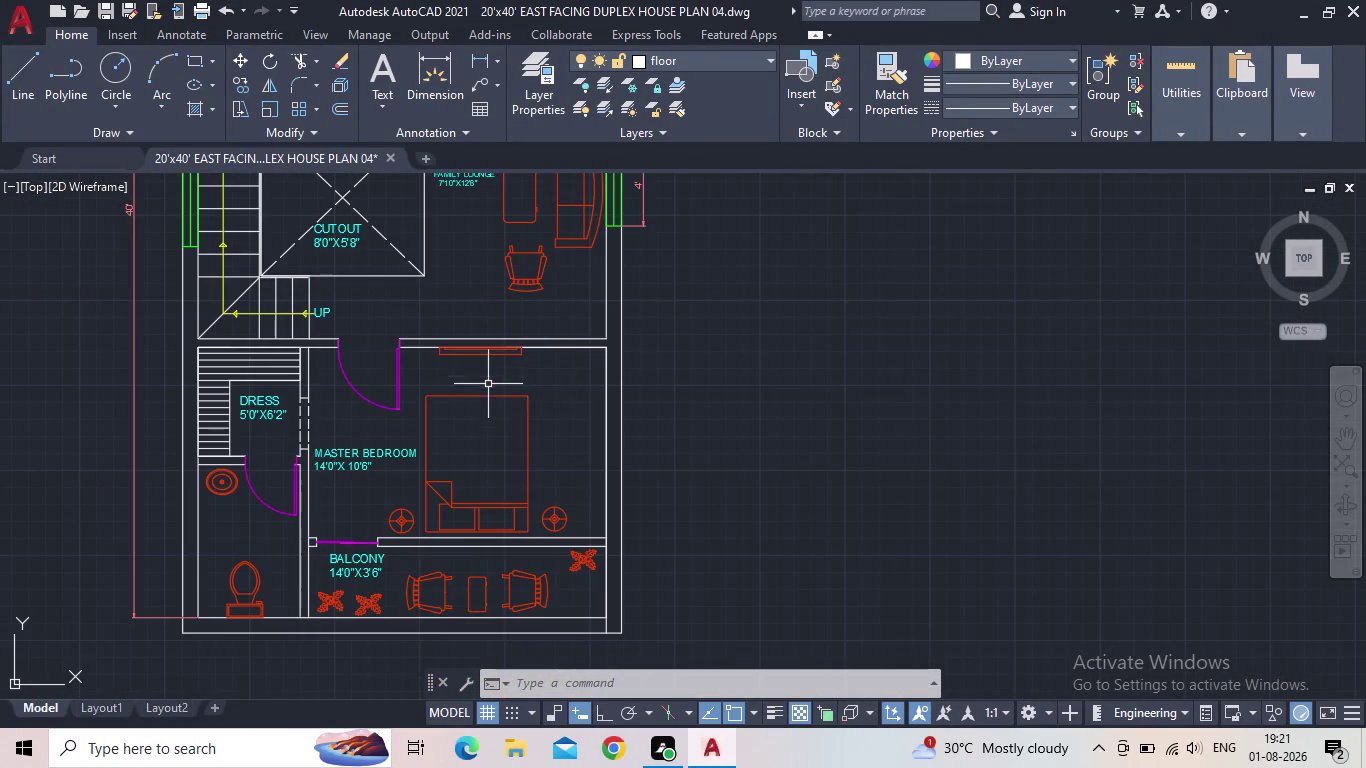
middle_drag(518, 415, 523, 641)
scroll(down, 3)
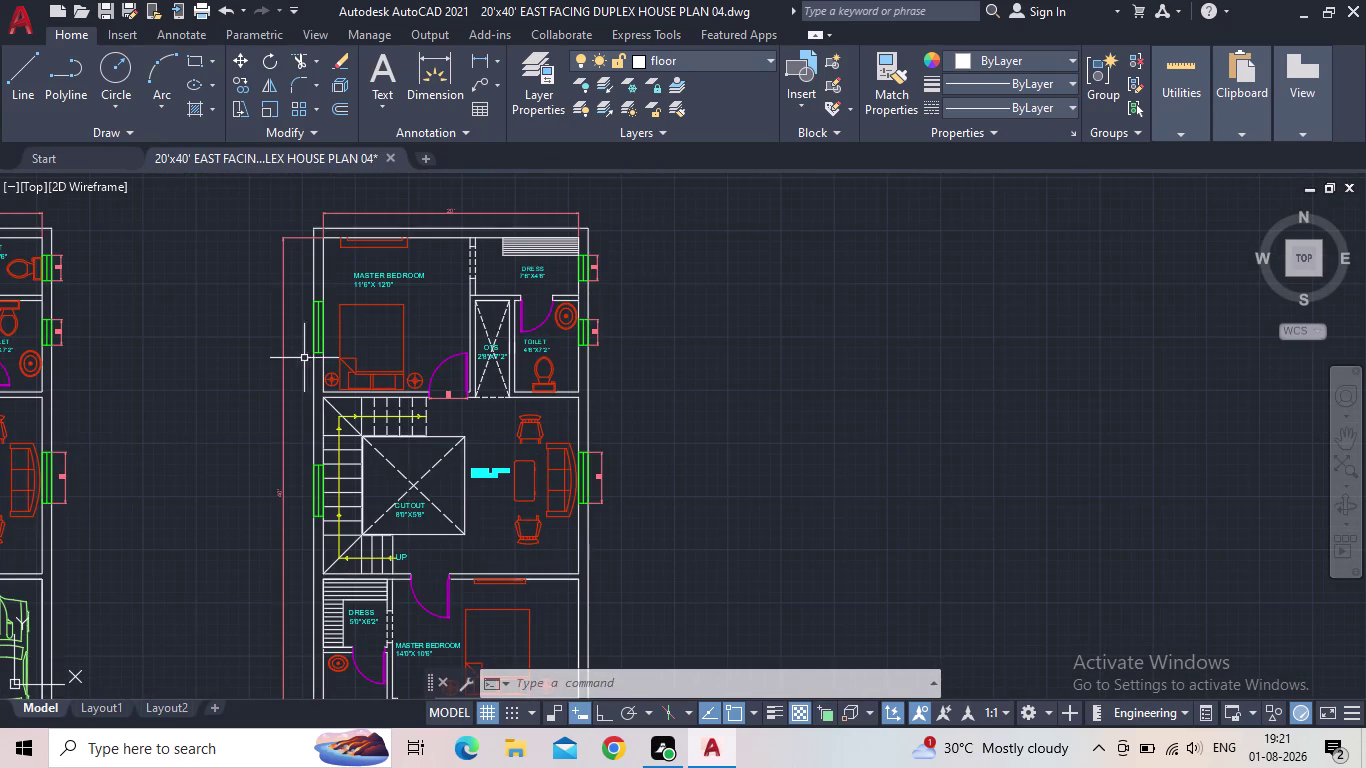
scroll(up, 3)
scroll(up, 3)
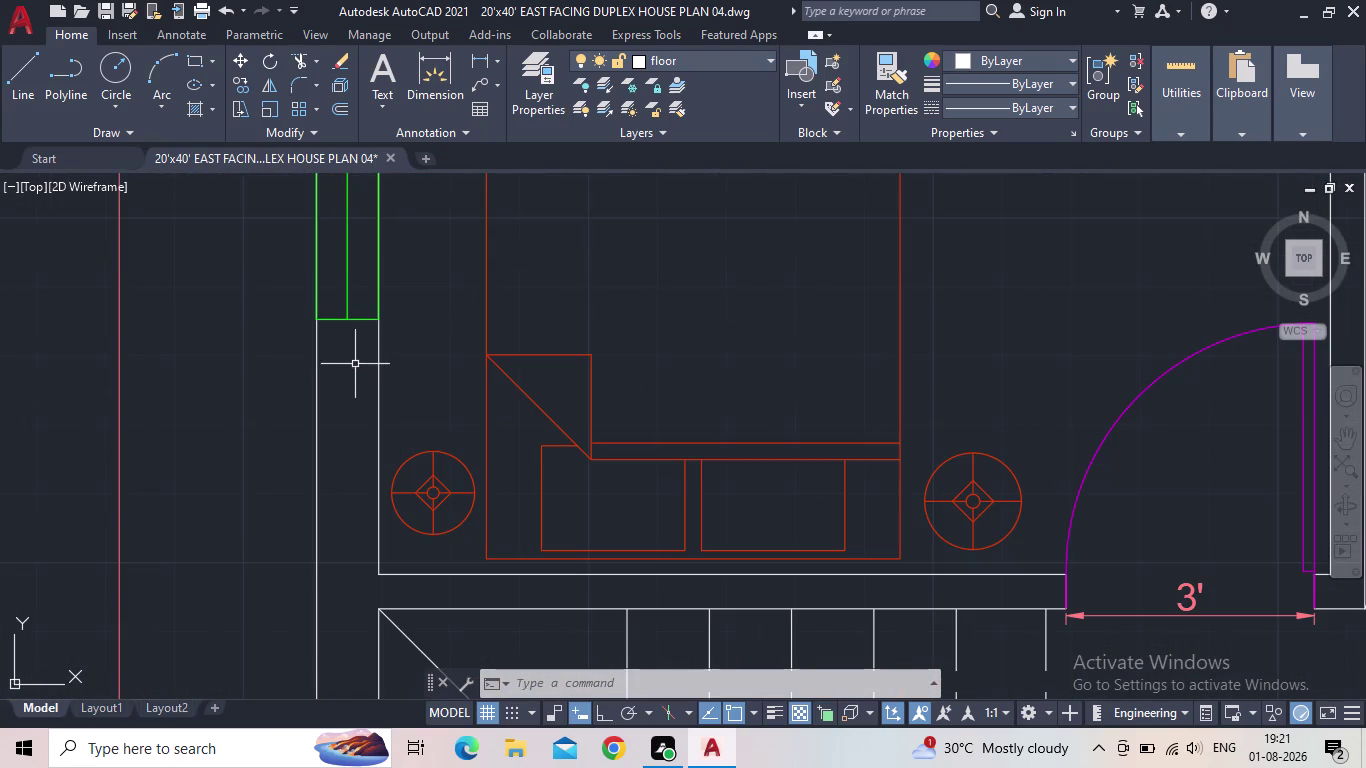
Copy the upper master bedroom window, using its end as the base point.
drag(365, 355, 362, 344)
click(333, 282)
scroll(down, 3)
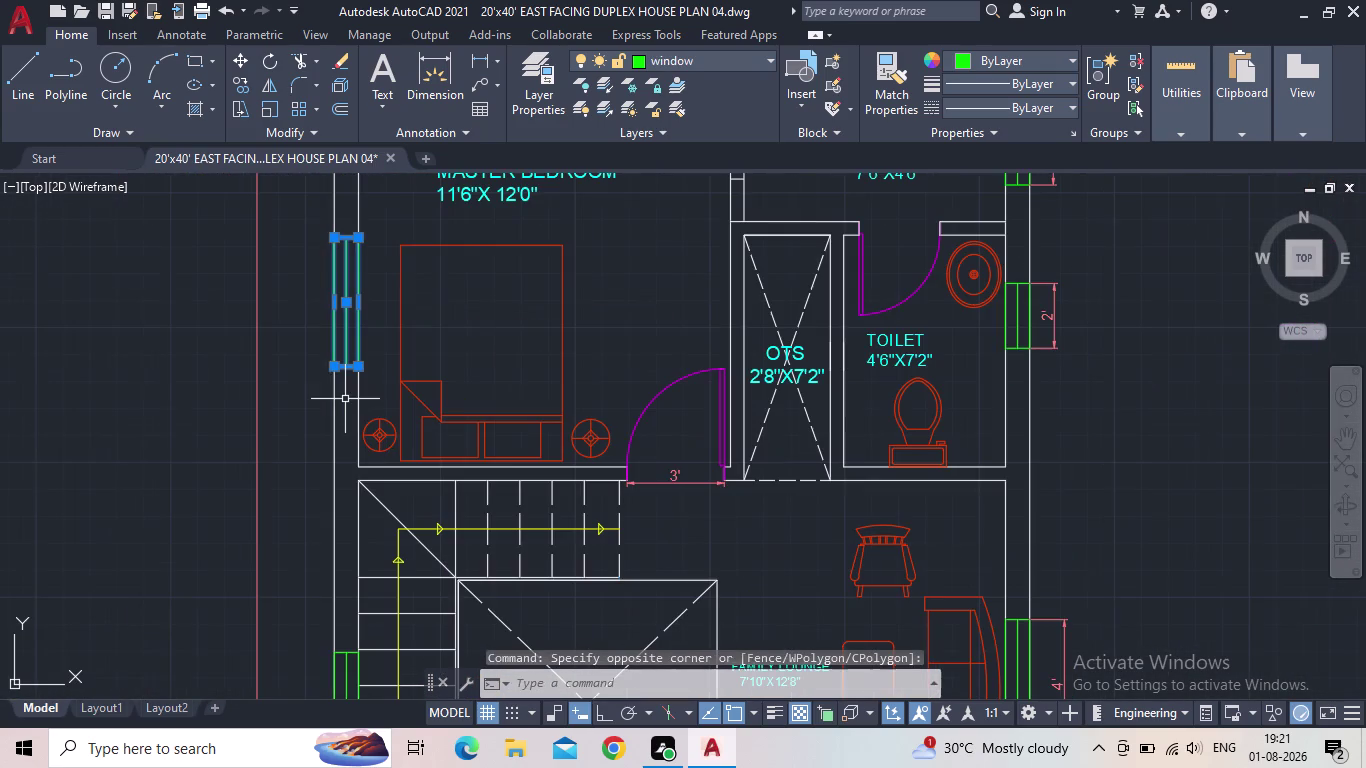
key(c)
key(o)
key(Return)
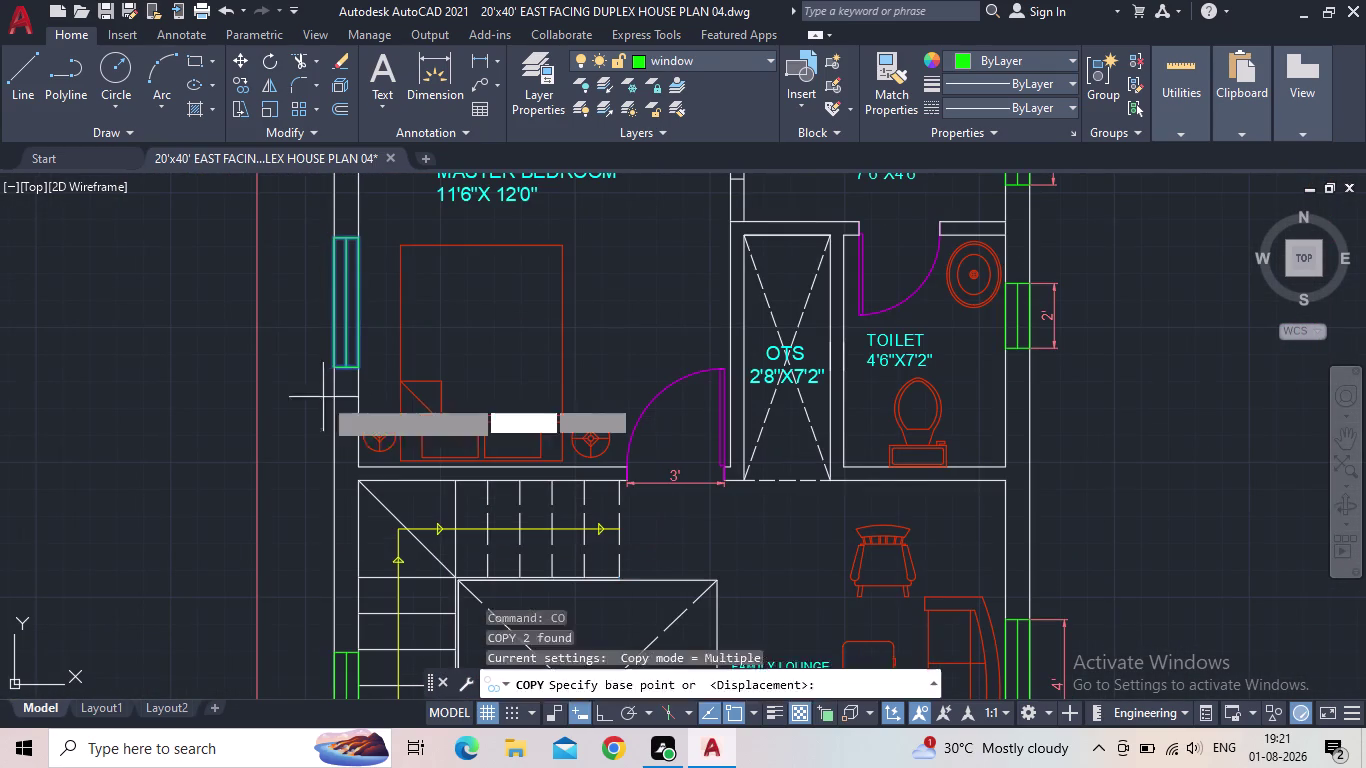
scroll(up, 3)
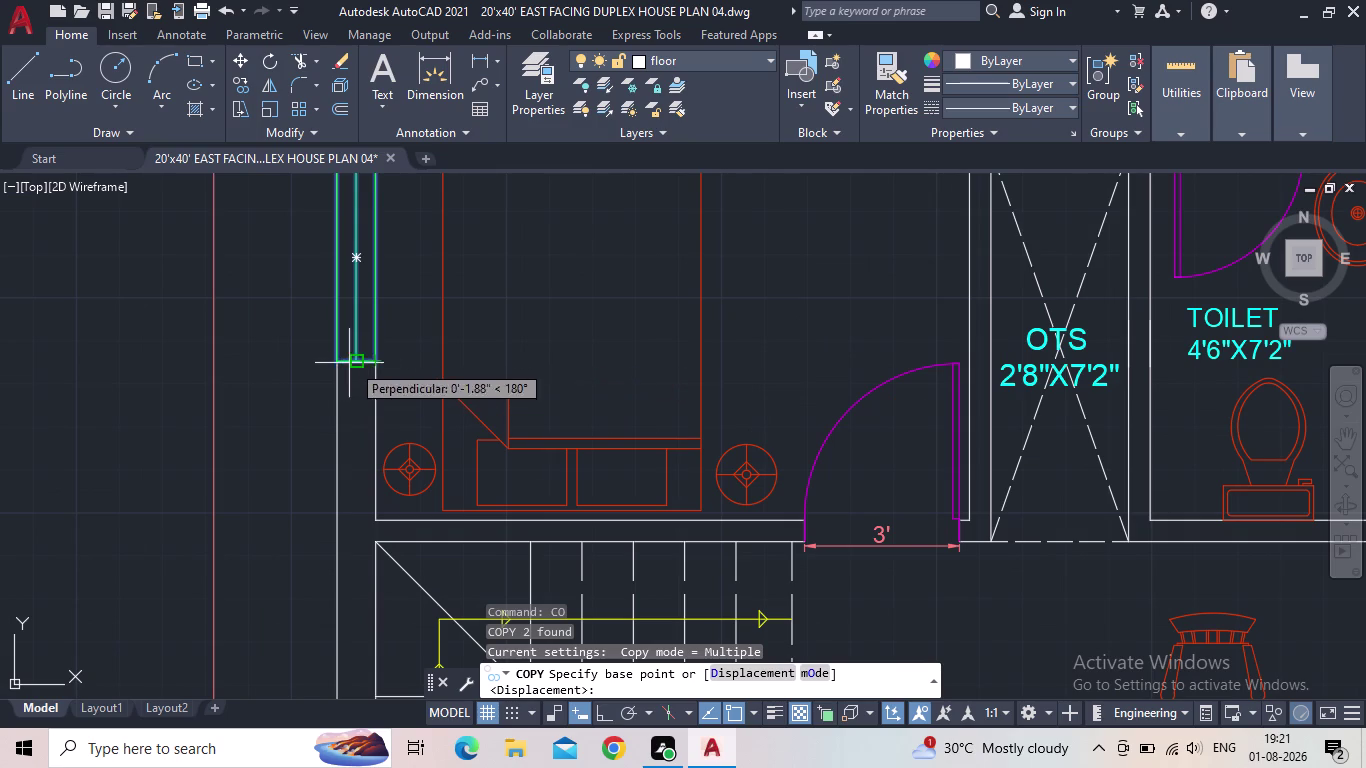
drag(342, 364, 355, 368)
Place the window copy on the lower master bedroom's outer wall beside the dress room.
middle_drag(844, 447, 494, 319)
scroll(down, 3)
scroll(up, 3)
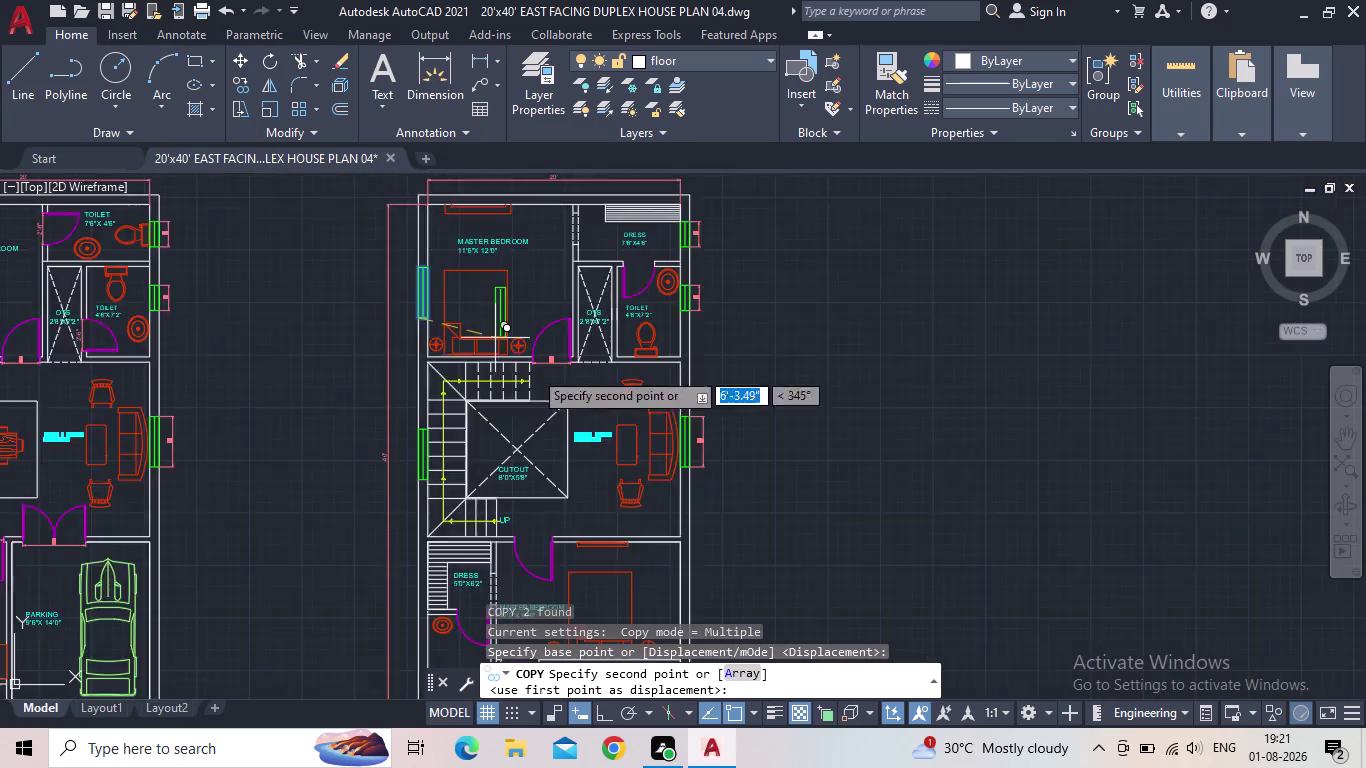
middle_drag(646, 447, 626, 290)
middle_drag(731, 552, 656, 303)
scroll(up, 3)
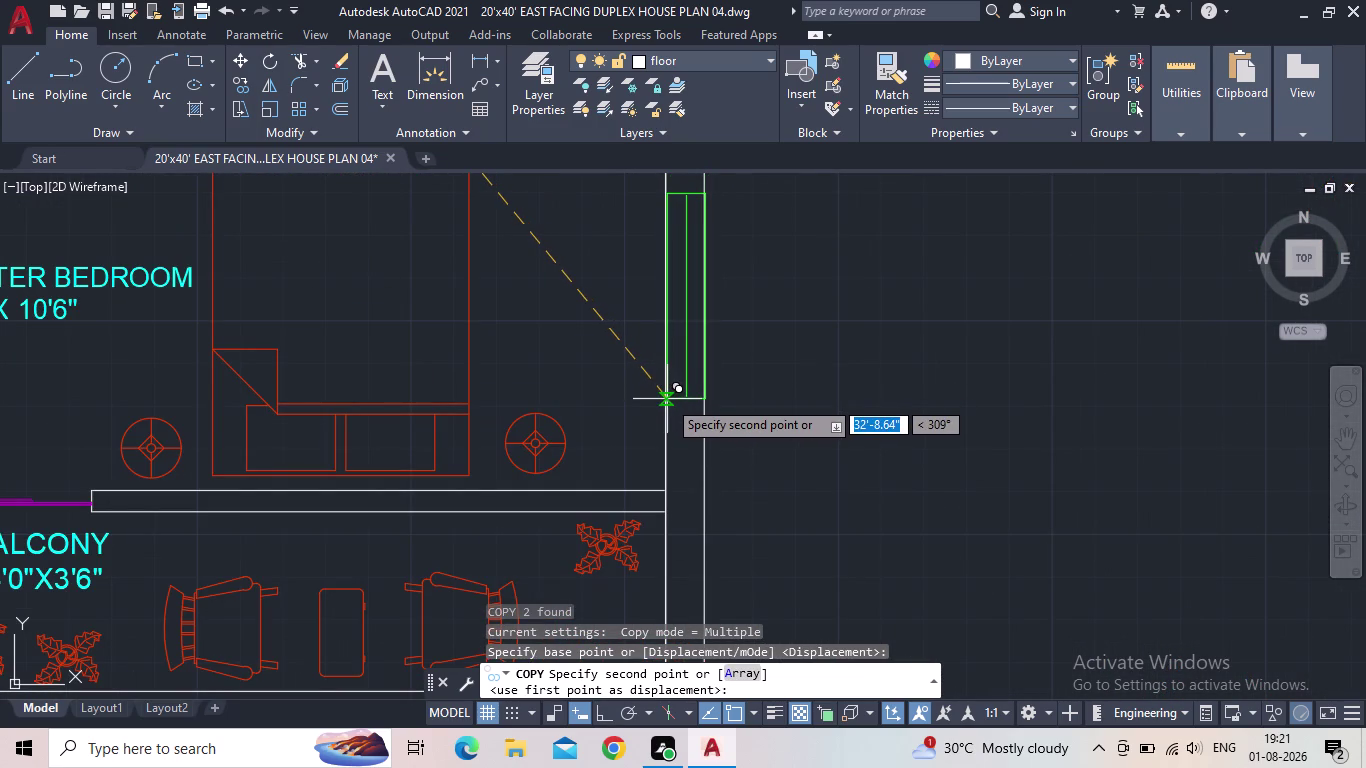
click(666, 400)
scroll(down, 3)
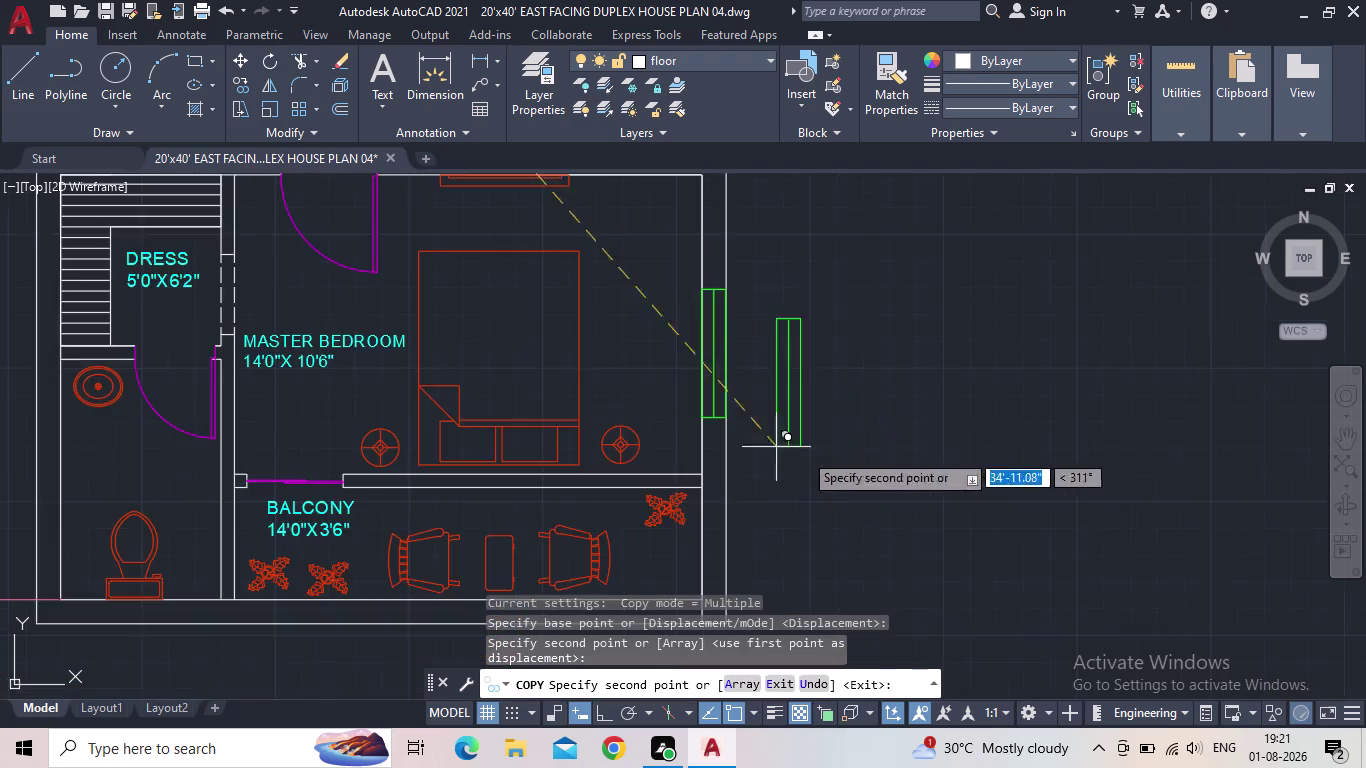
middle_drag(817, 455, 817, 469)
scroll(down, 3)
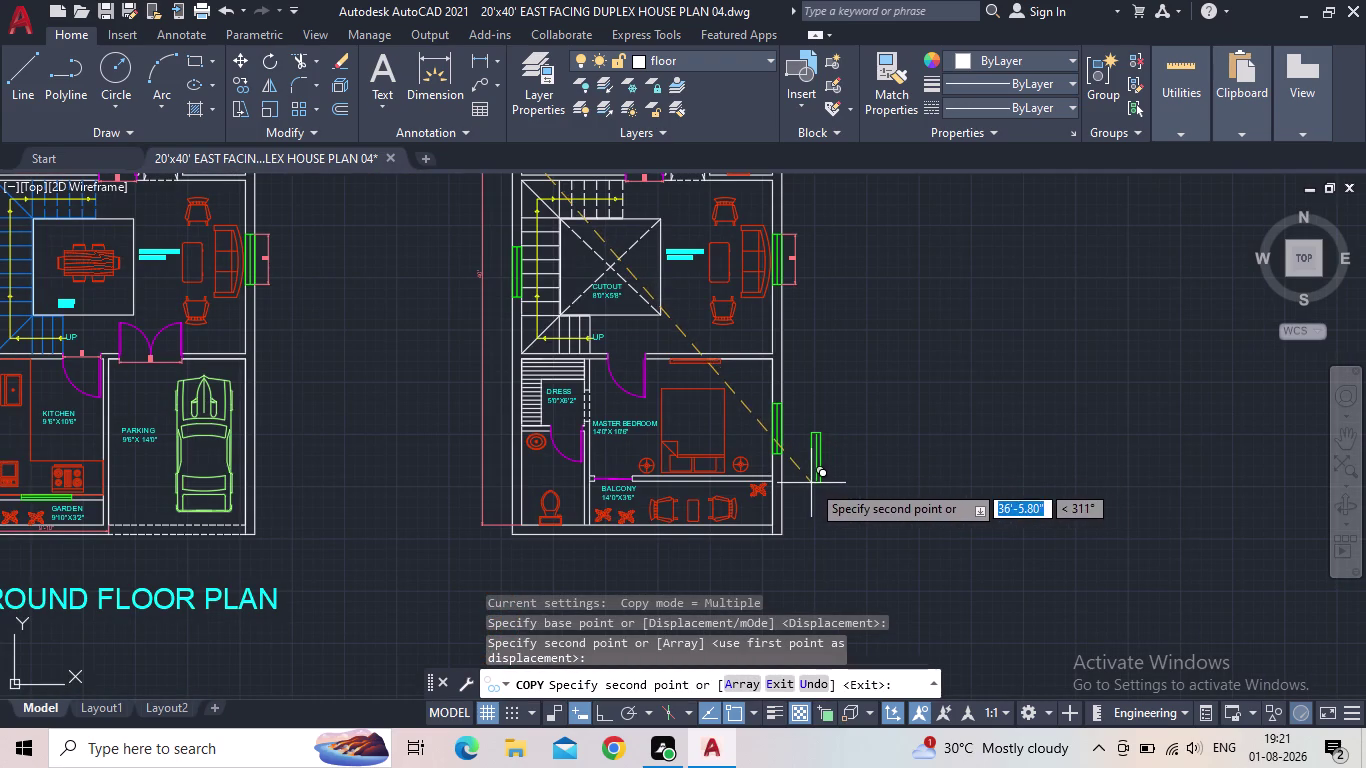
key(Escape)
middle_drag(684, 545, 676, 490)
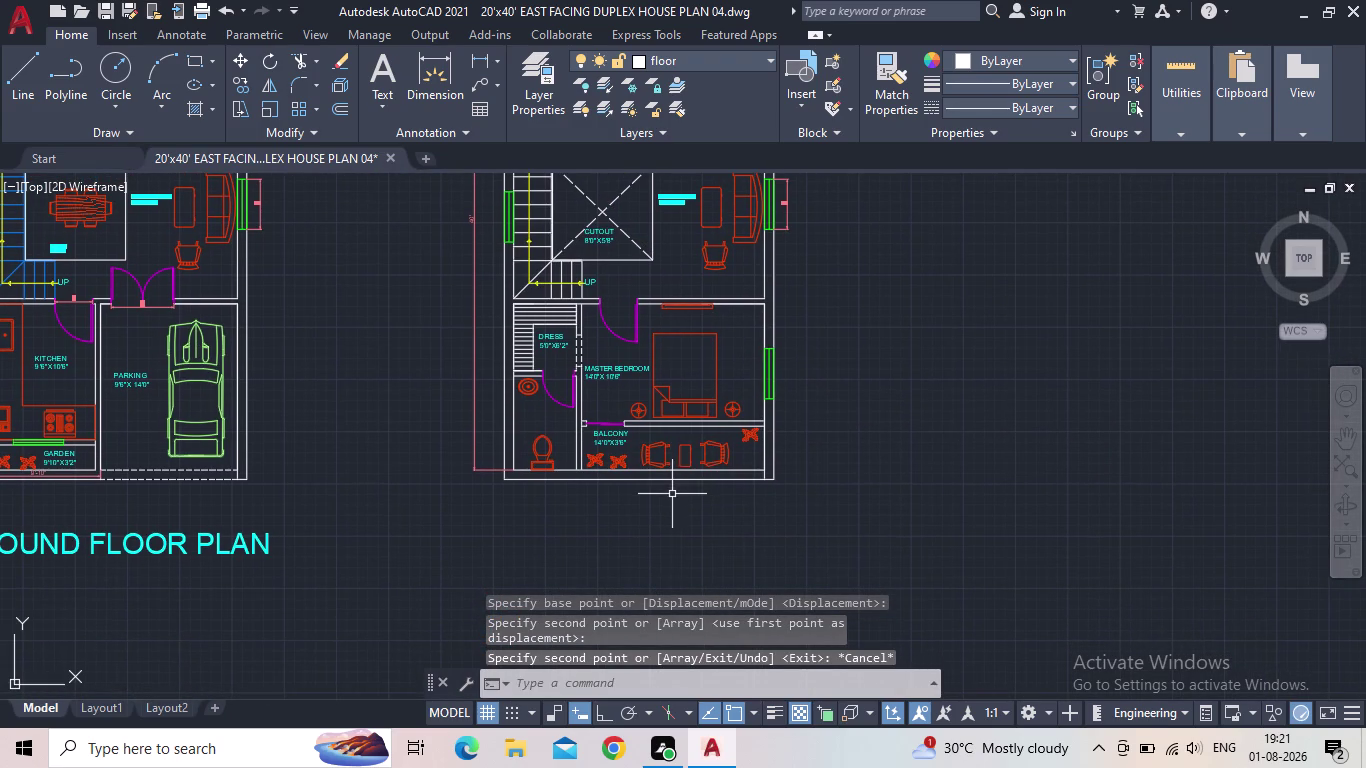
Extend two wall lines at the new window opening with EX.
scroll(up, 3)
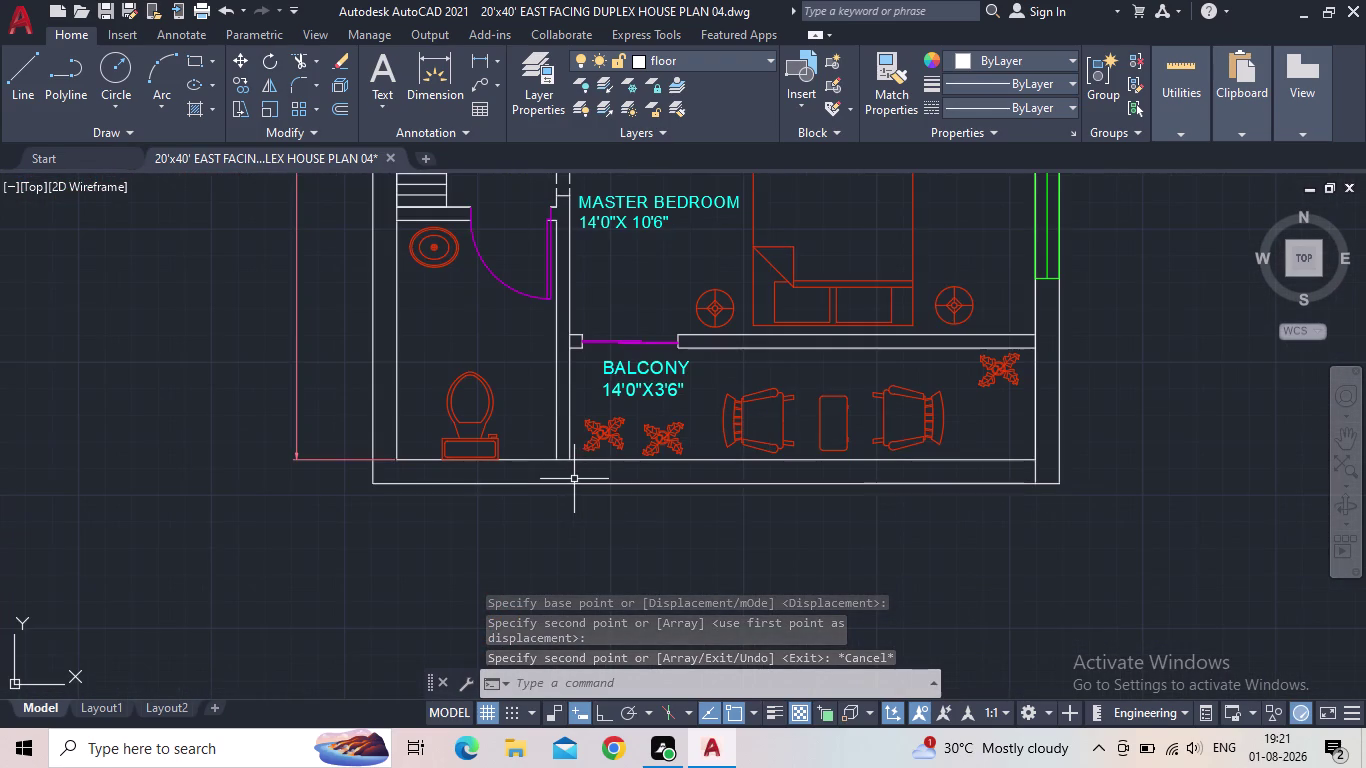
key(e)
key(x)
key(space)
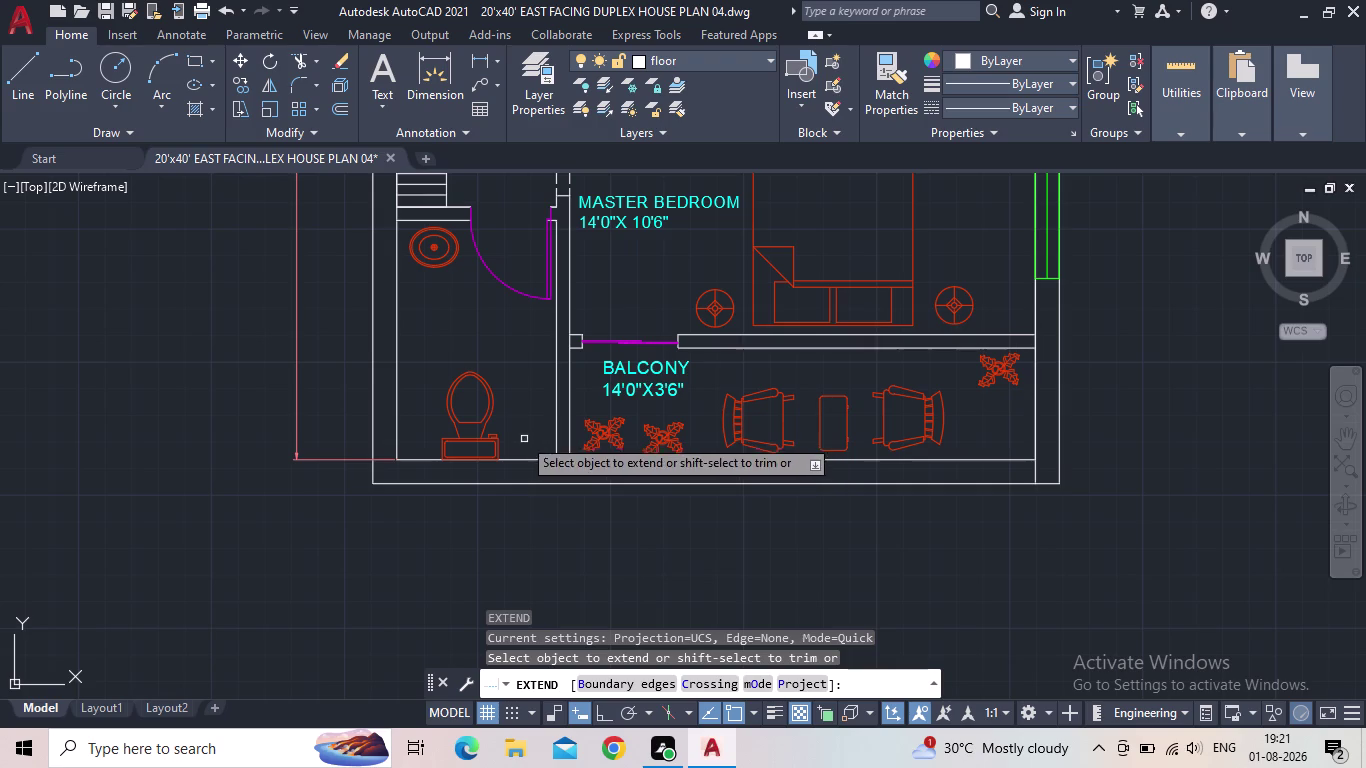
scroll(up, 3)
click(603, 423)
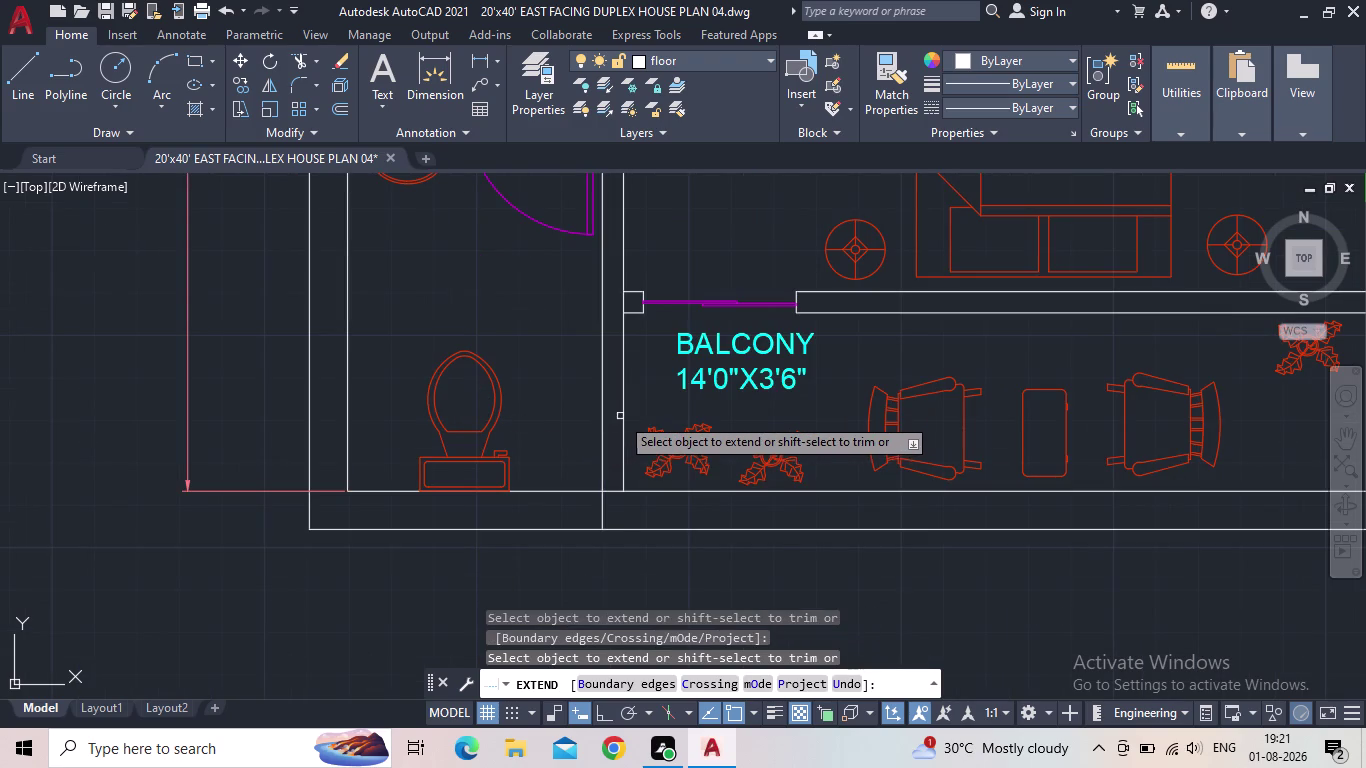
click(624, 414)
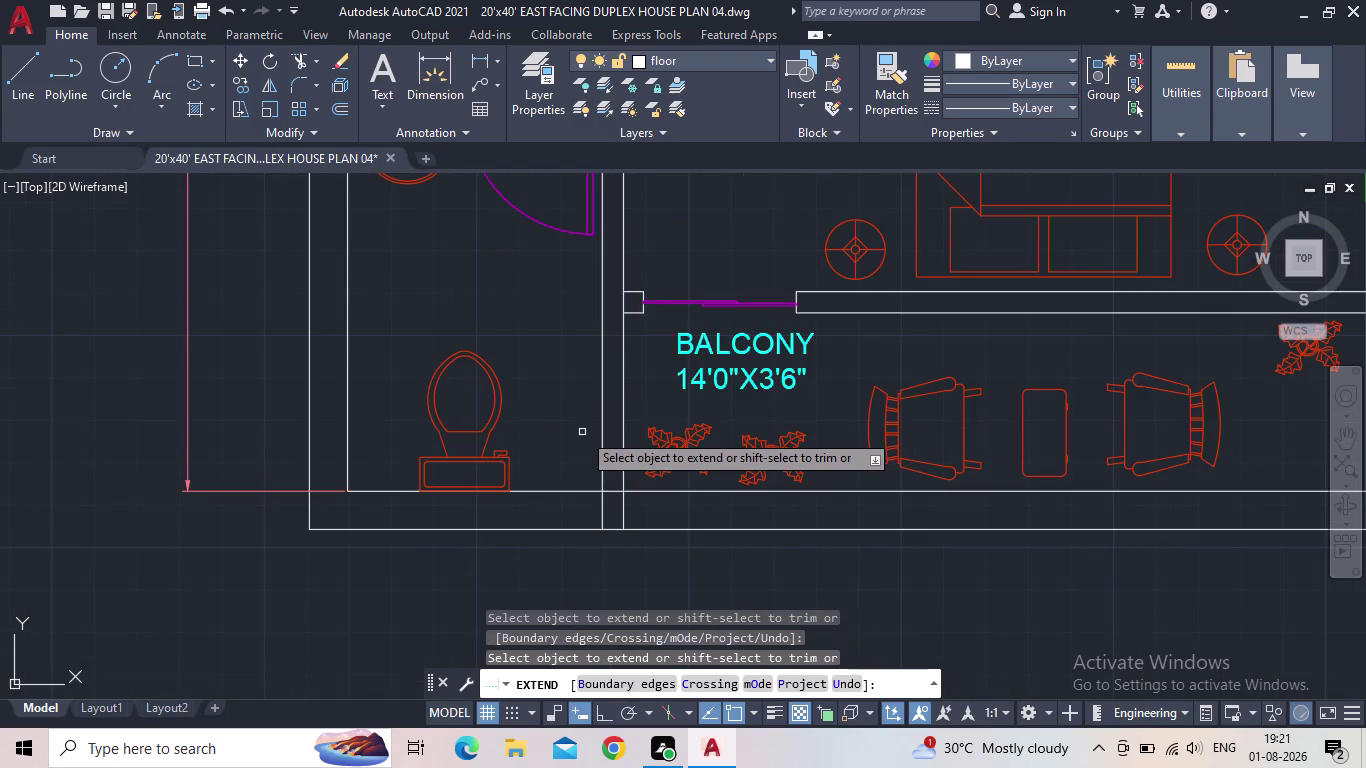
key(Escape)
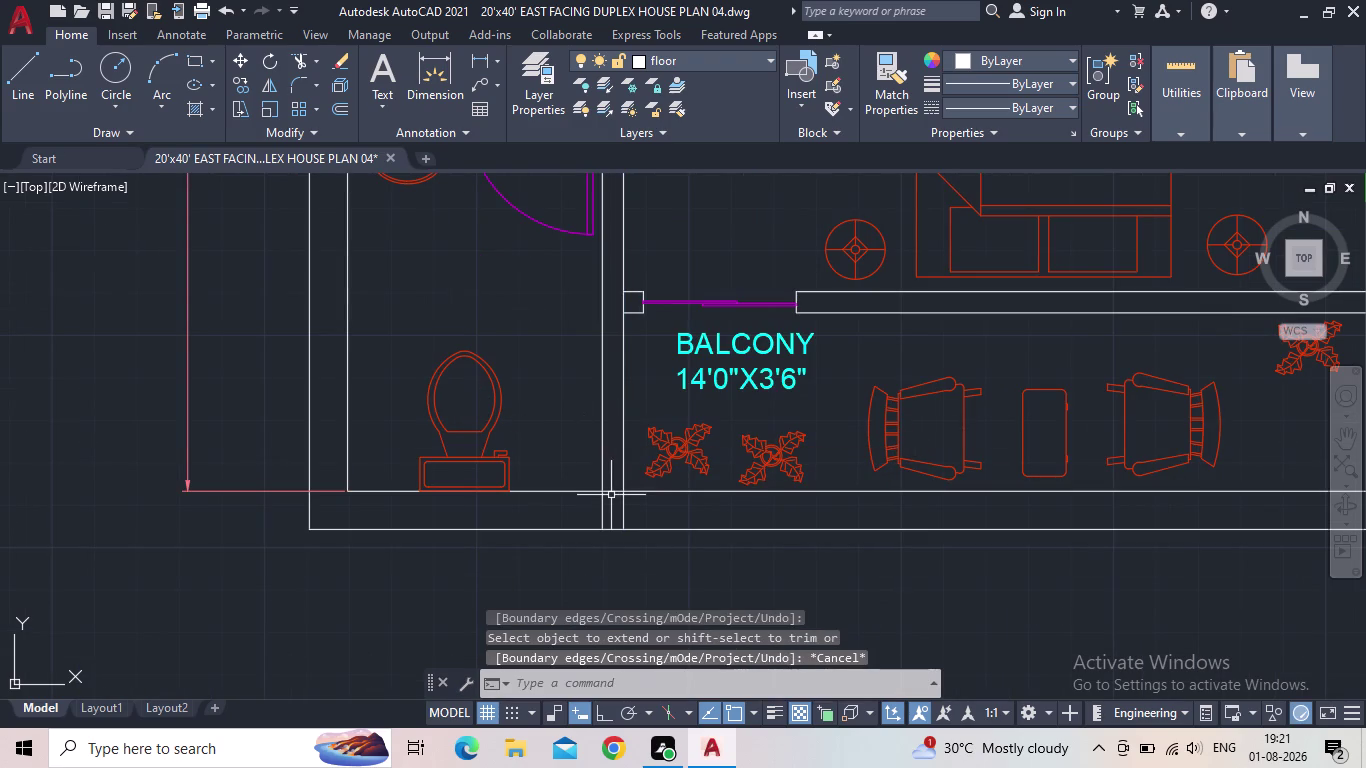
Trim away four wall line segments near the balcony with TR.
key(t)
key(r)
key(space)
scroll(up, 3)
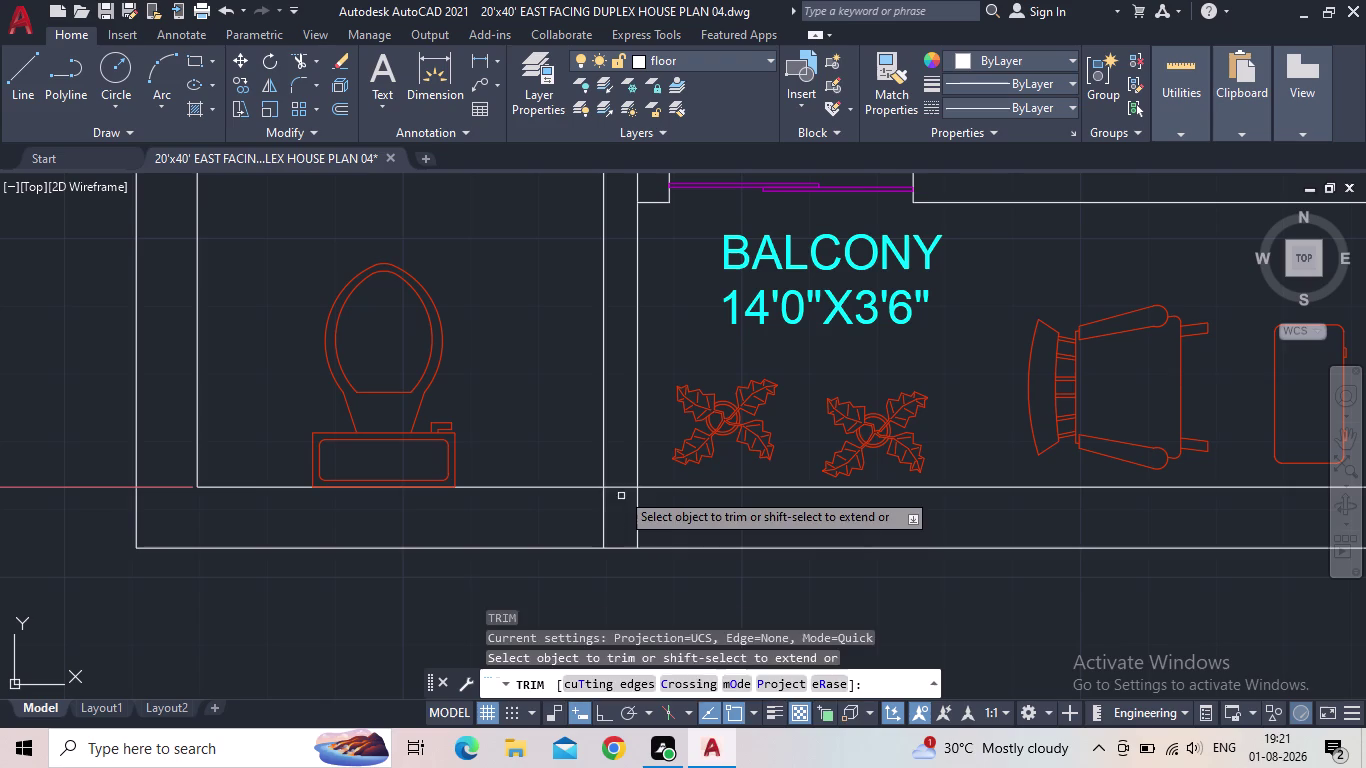
click(620, 491)
click(621, 475)
click(616, 508)
click(587, 515)
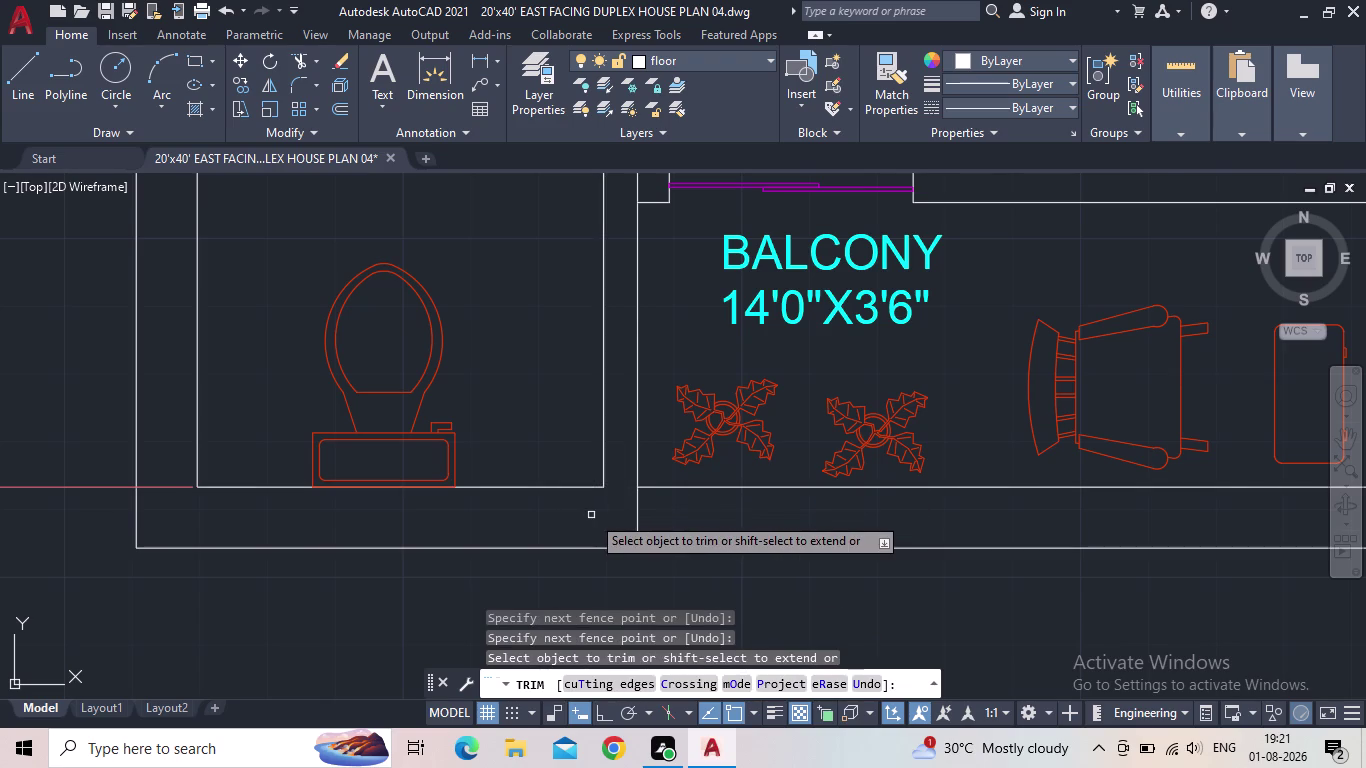
scroll(down, 3)
middle_drag(591, 515, 507, 541)
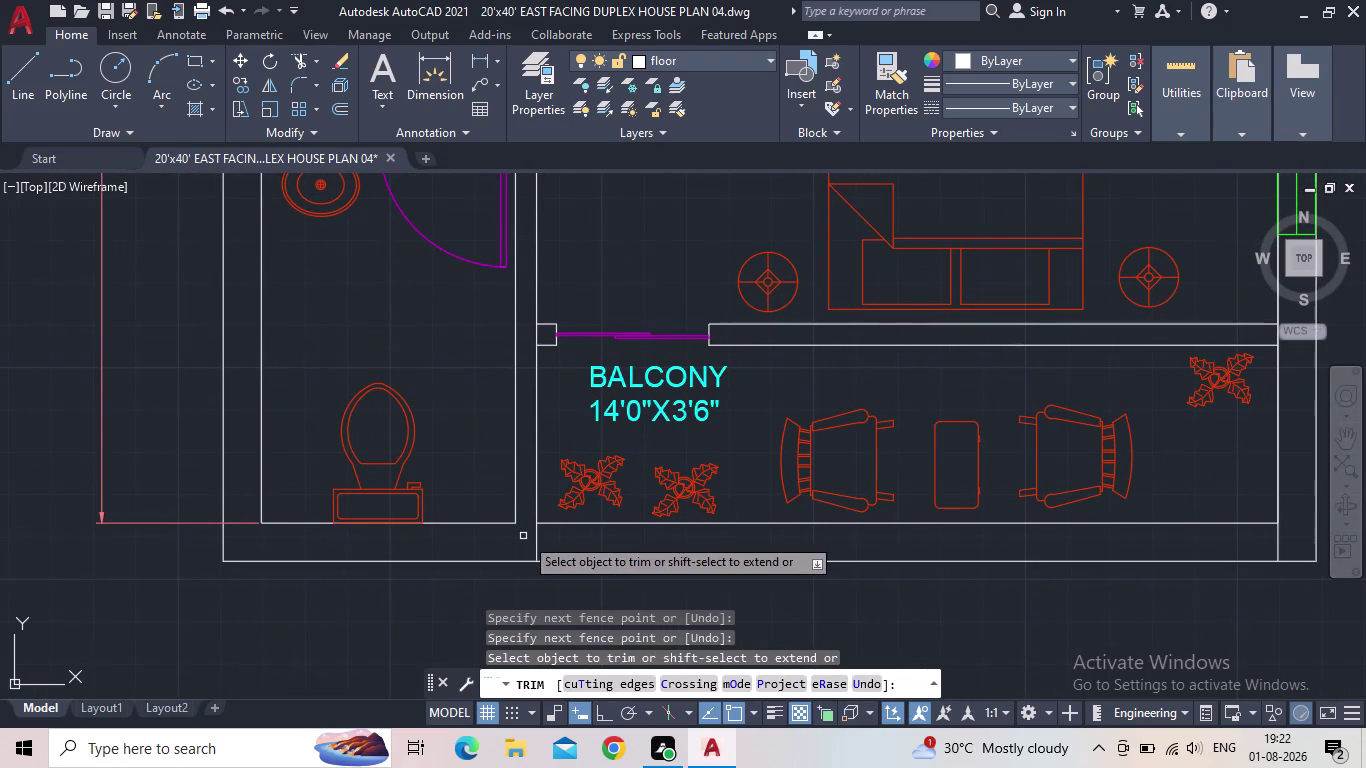
middle_drag(819, 598, 539, 589)
scroll(down, 3)
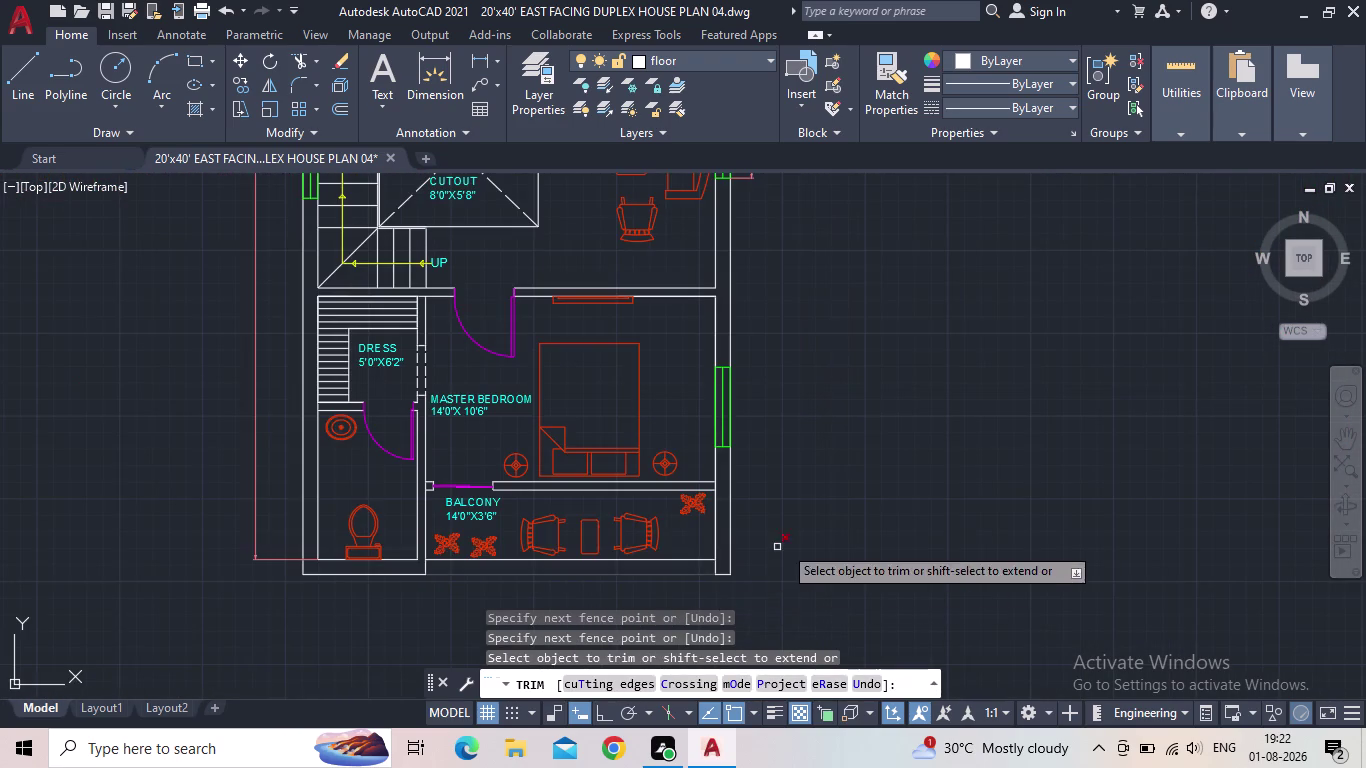
middle_drag(808, 538, 797, 568)
key(Escape)
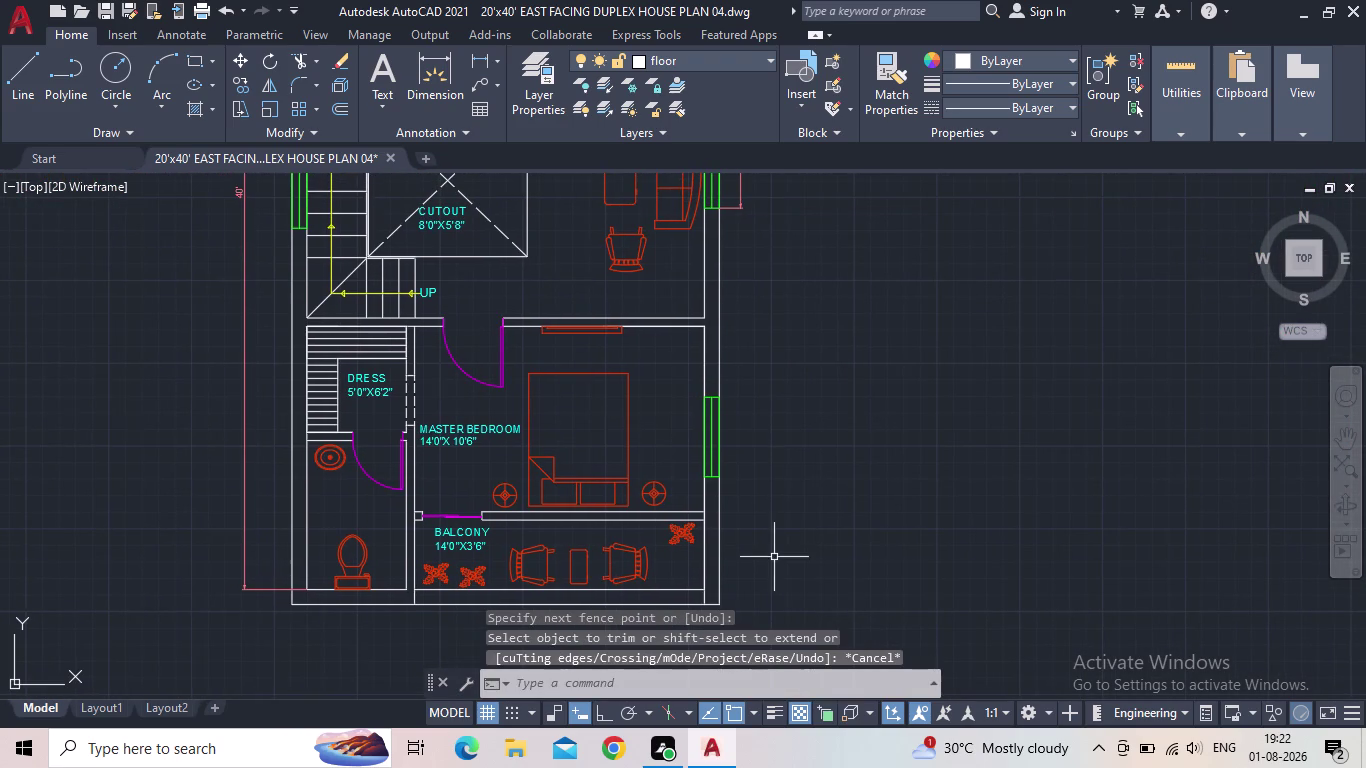
Pan and zoom to bring the toilet and dress walls into view.
middle_drag(775, 557, 739, 503)
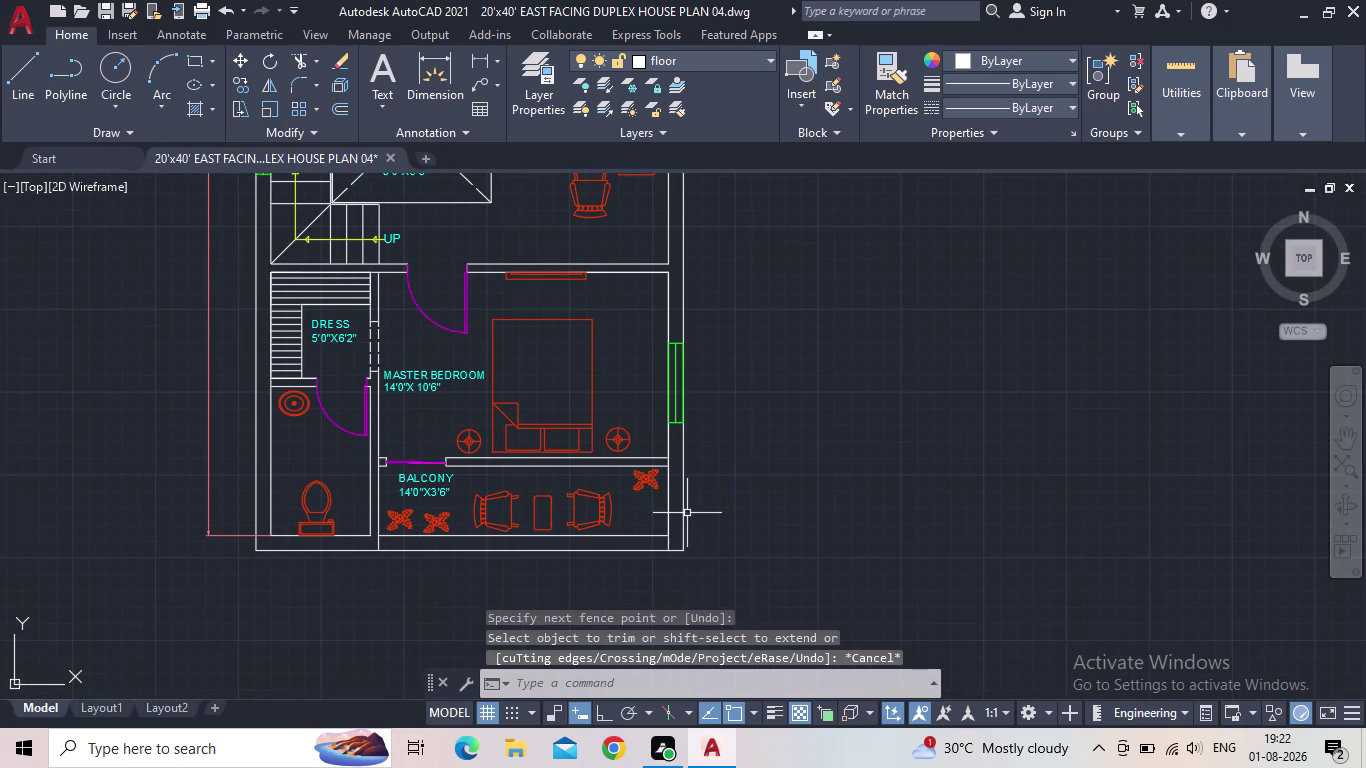
scroll(down, 3)
middle_drag(714, 514, 713, 531)
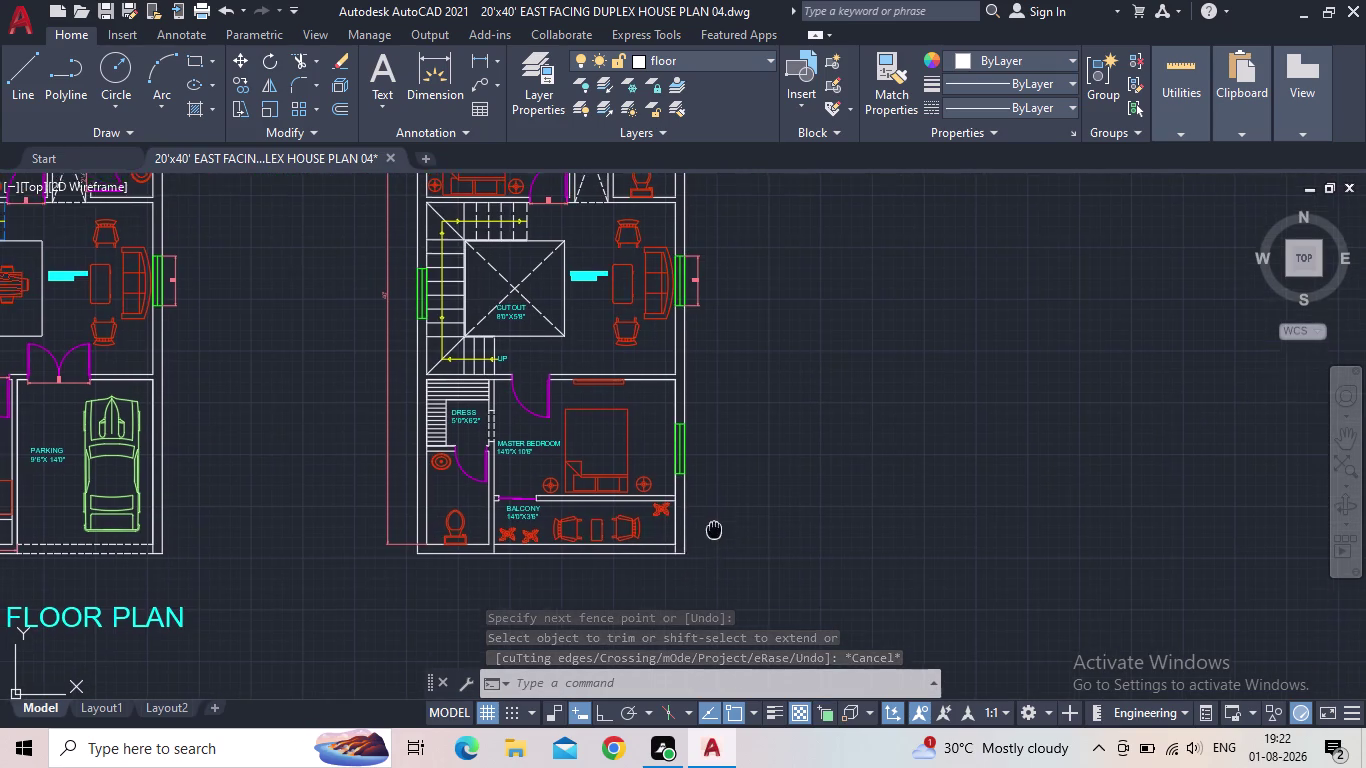
middle_drag(713, 531, 706, 550)
middle_drag(730, 535, 742, 513)
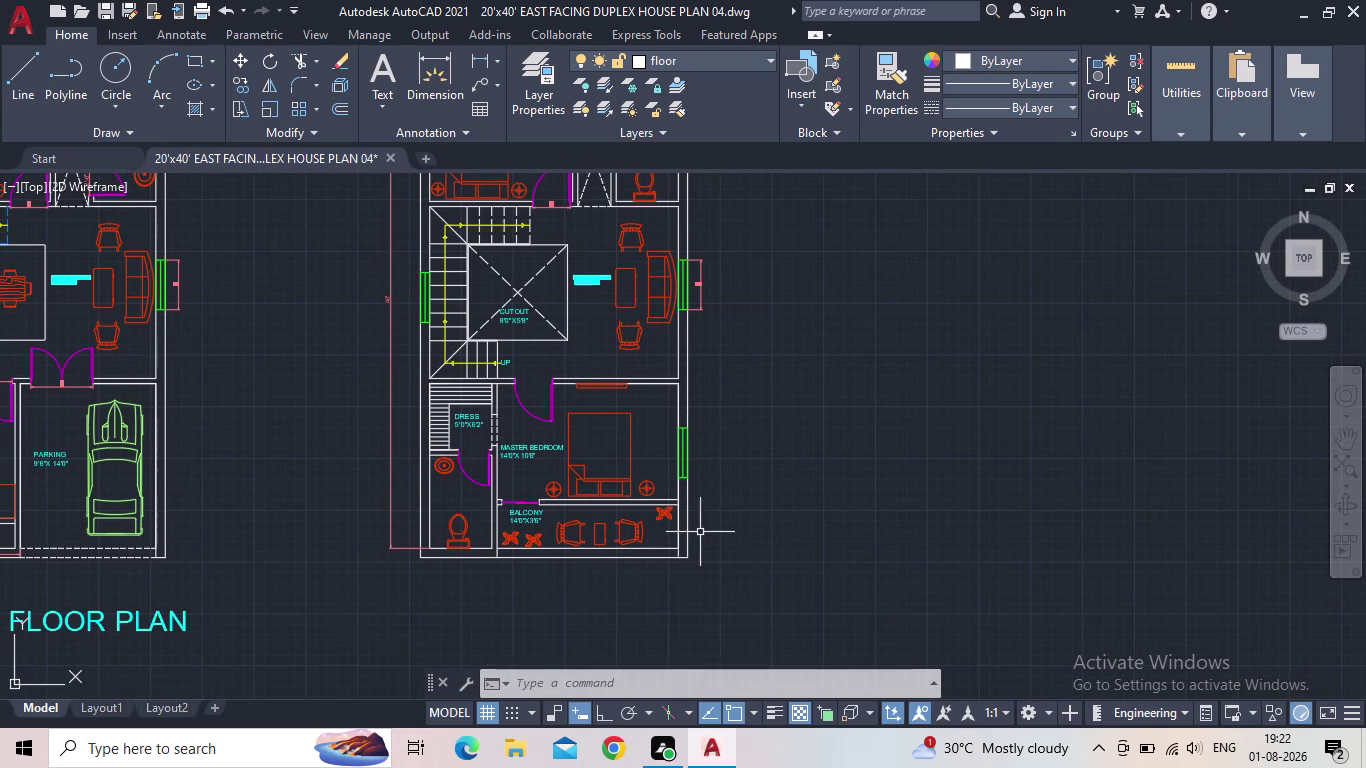
middle_click(734, 510)
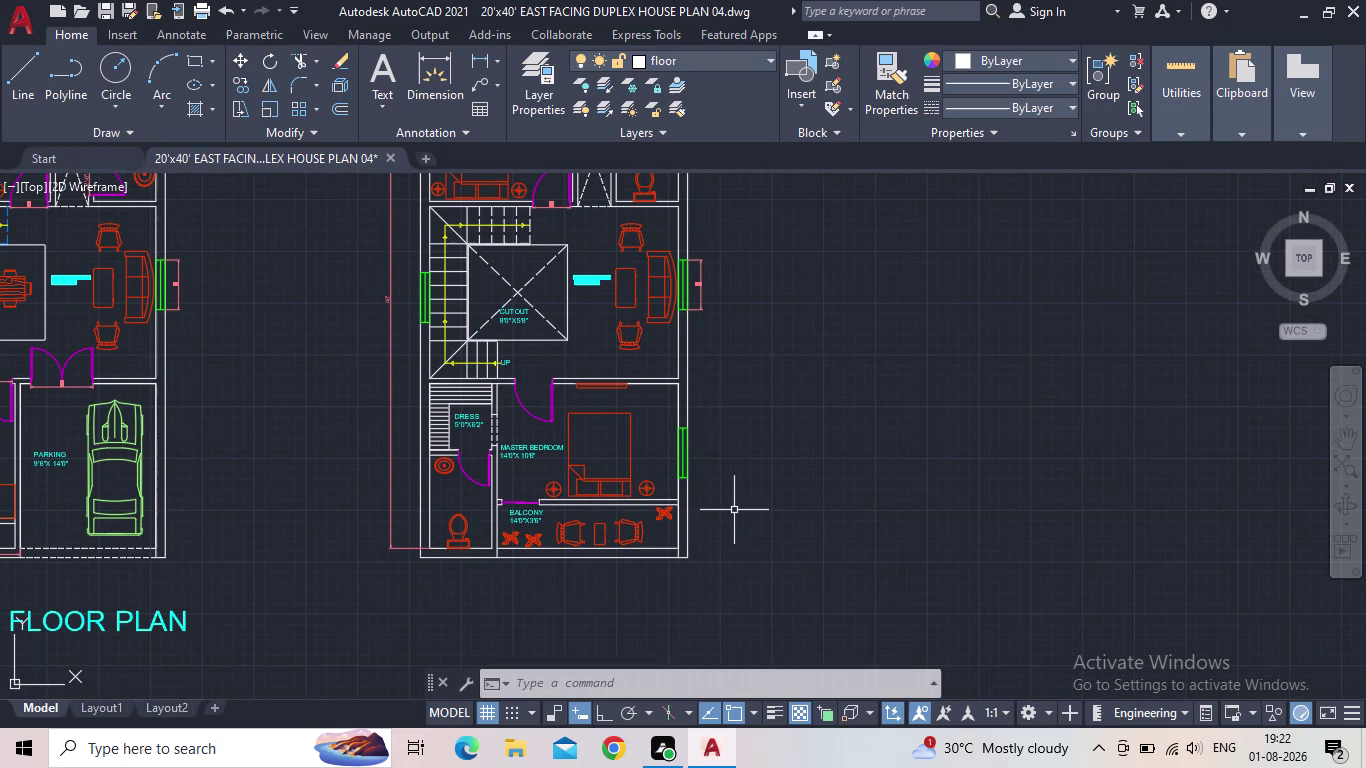
middle_drag(738, 403, 708, 506)
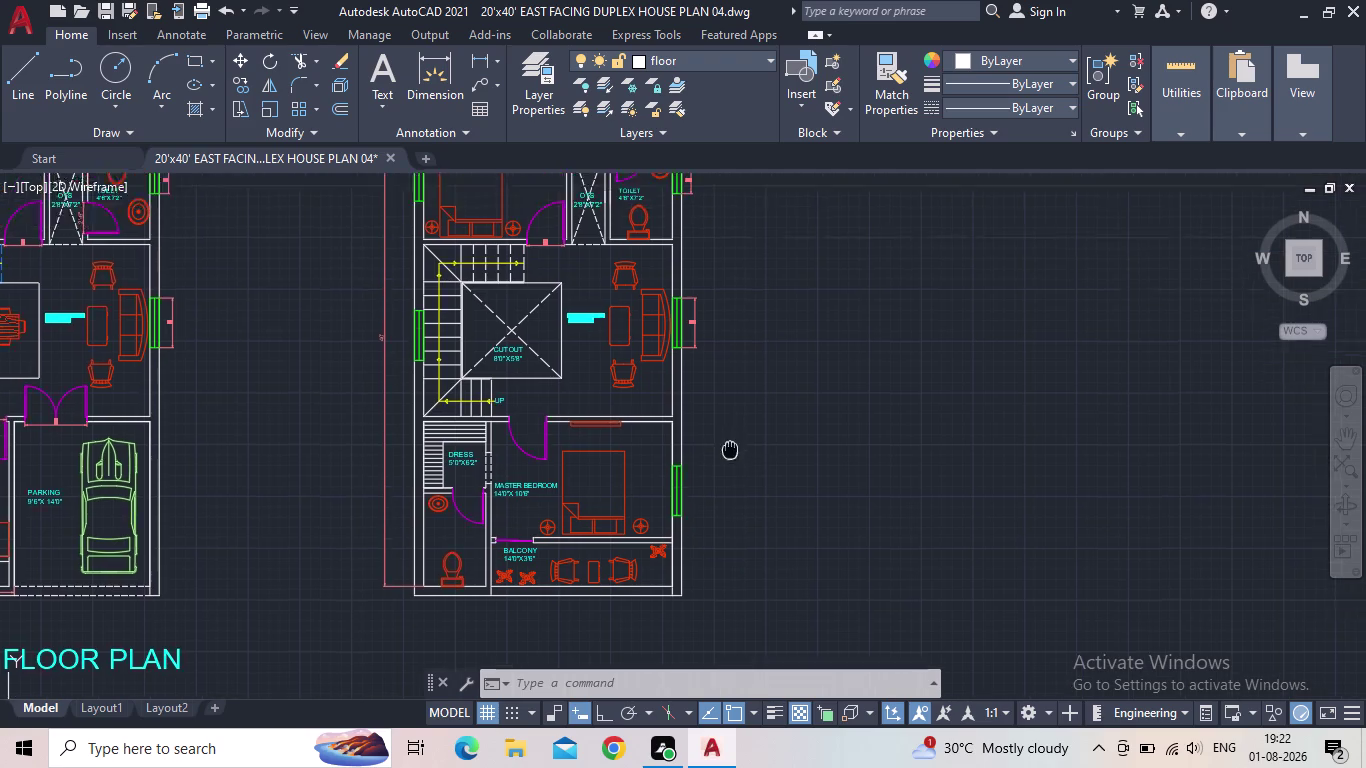
middle_drag(708, 506, 675, 604)
scroll(up, 3)
scroll(up, 3)
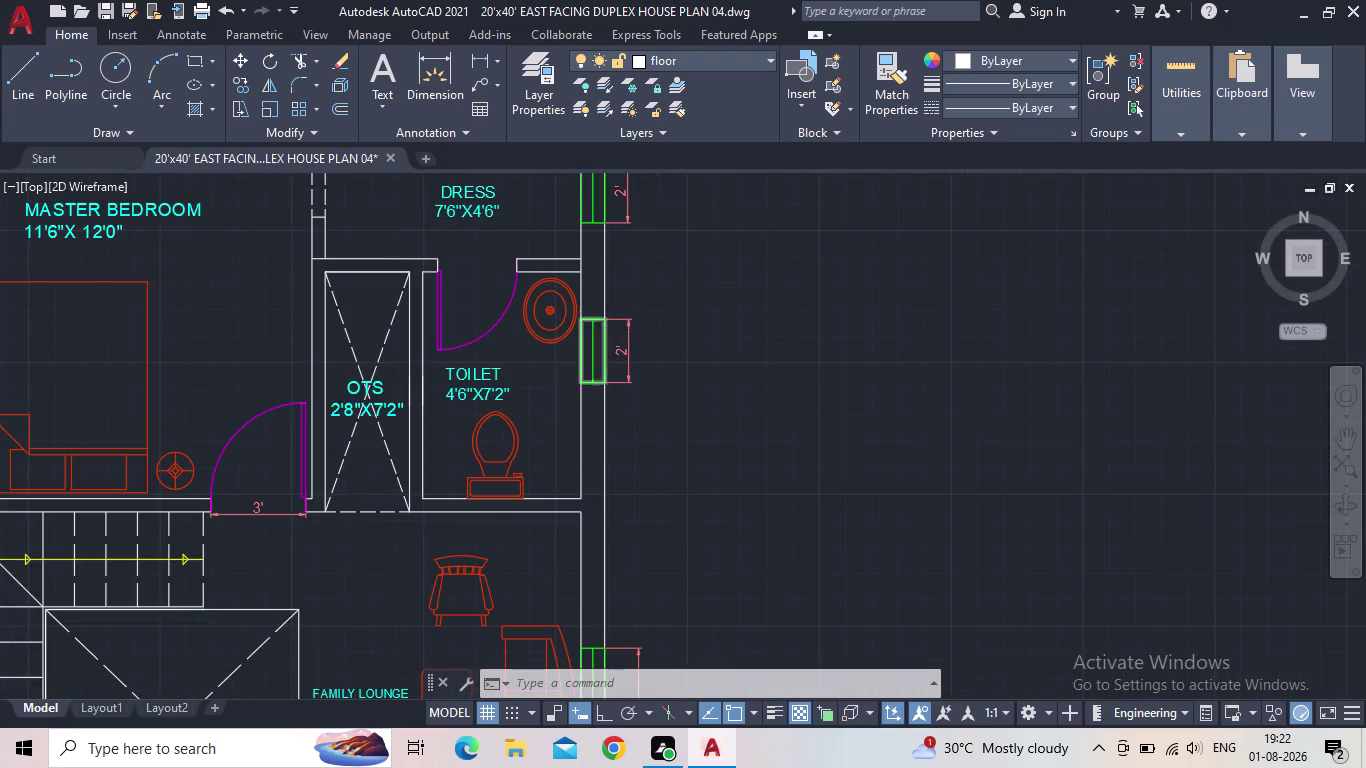
Delete the stray rectangle outside the toilet wall and shift the toilet window down its wall.
scroll(up, 3)
click(693, 359)
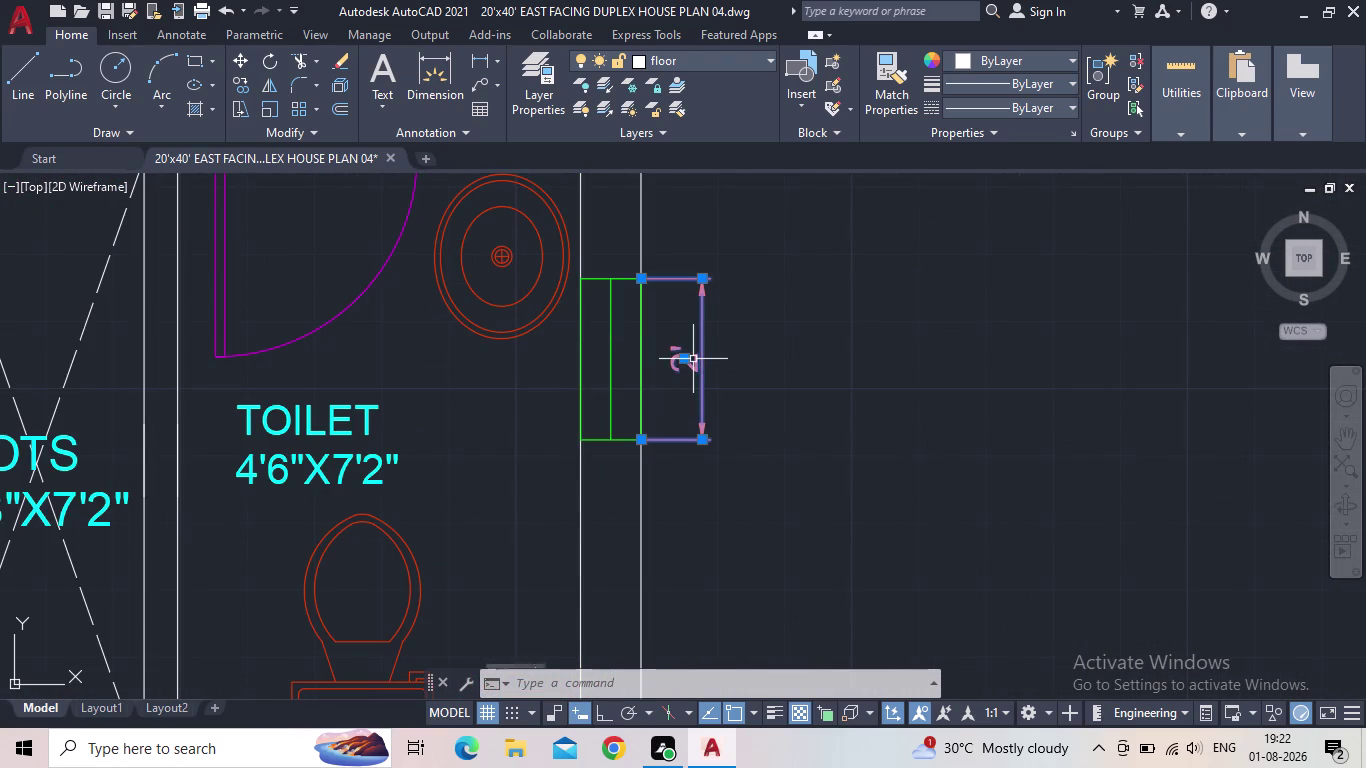
key(Delete)
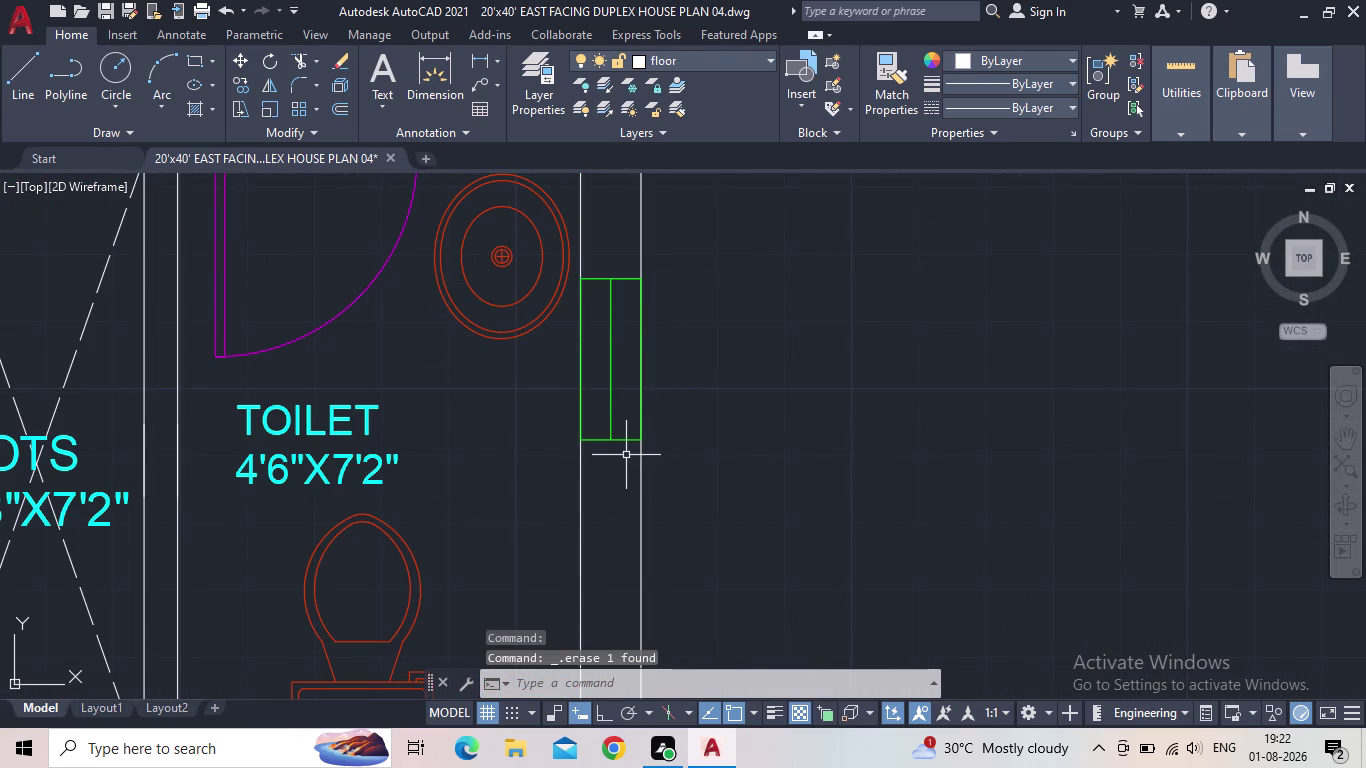
click(630, 459)
click(603, 412)
text(M)
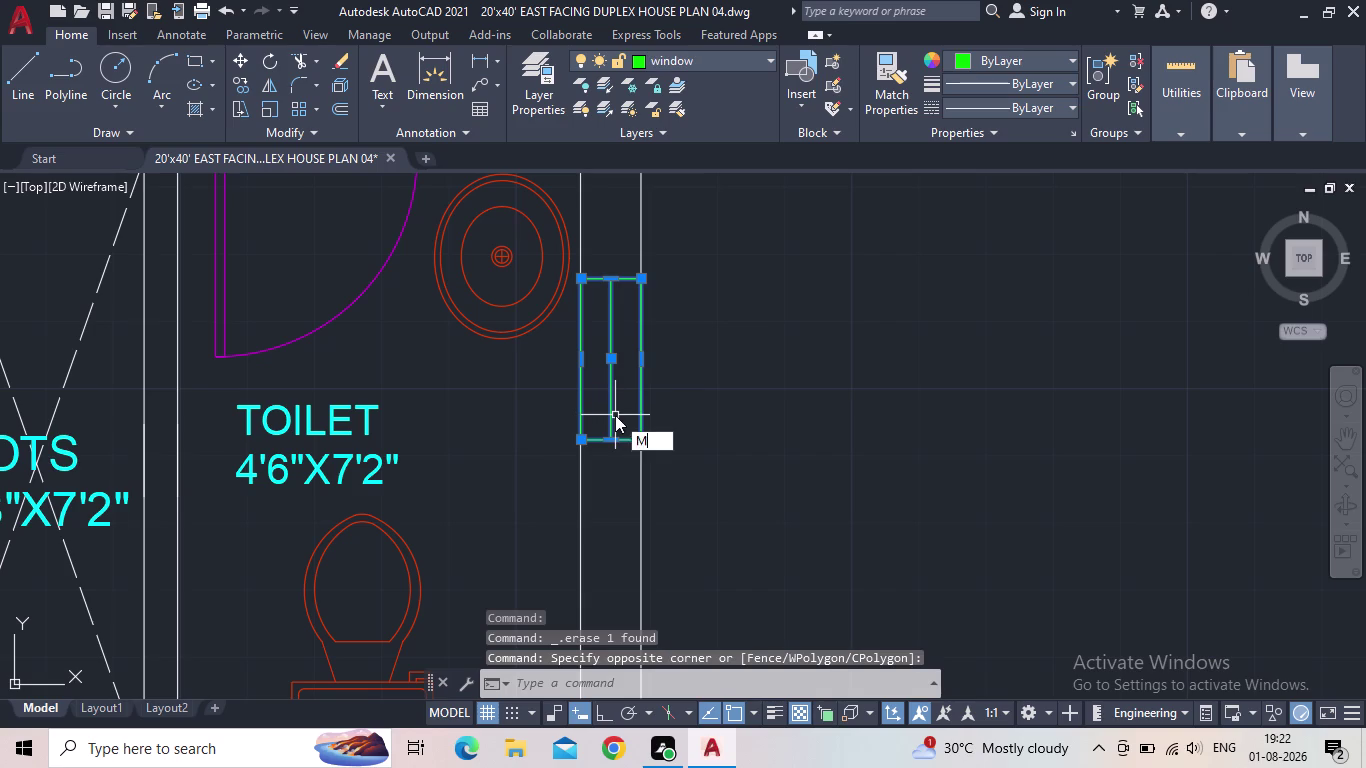
key(space)
drag(641, 444, 641, 460)
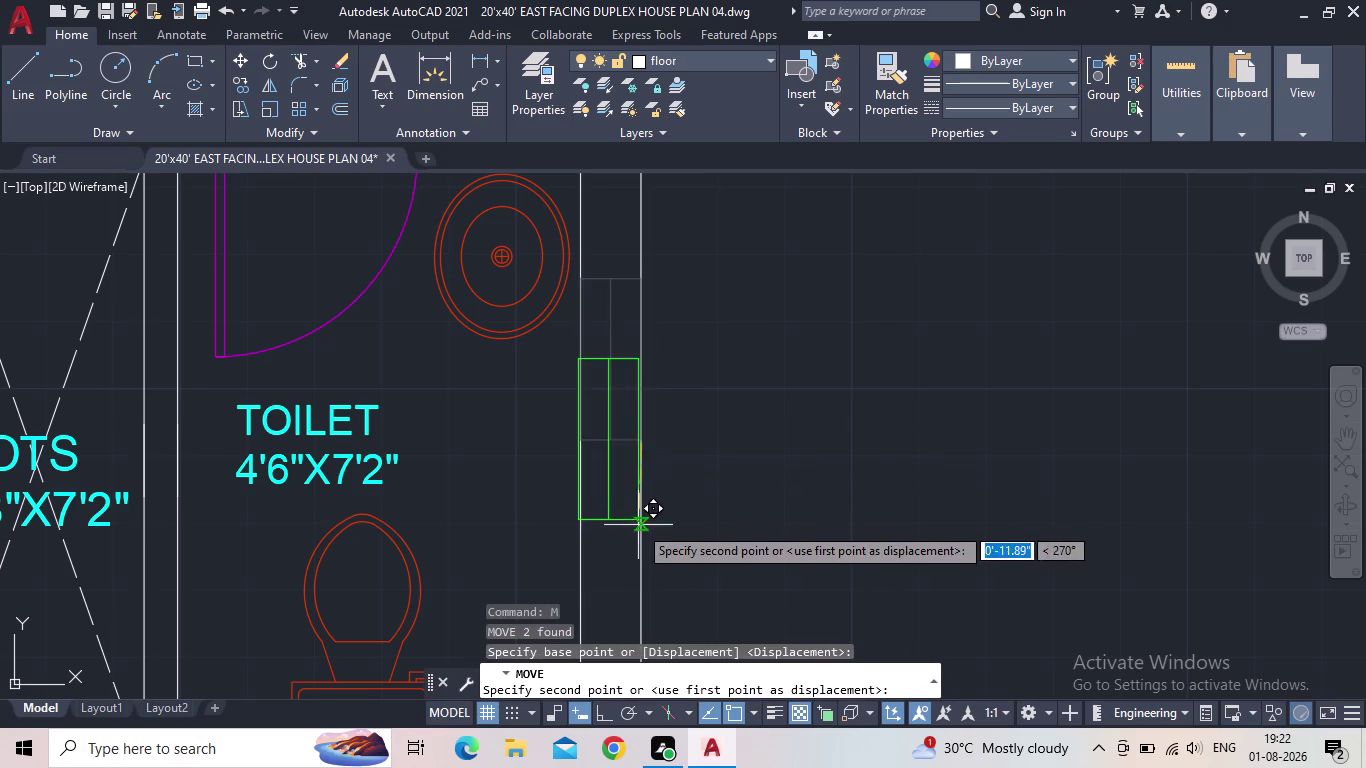
middle_drag(635, 527, 695, 344)
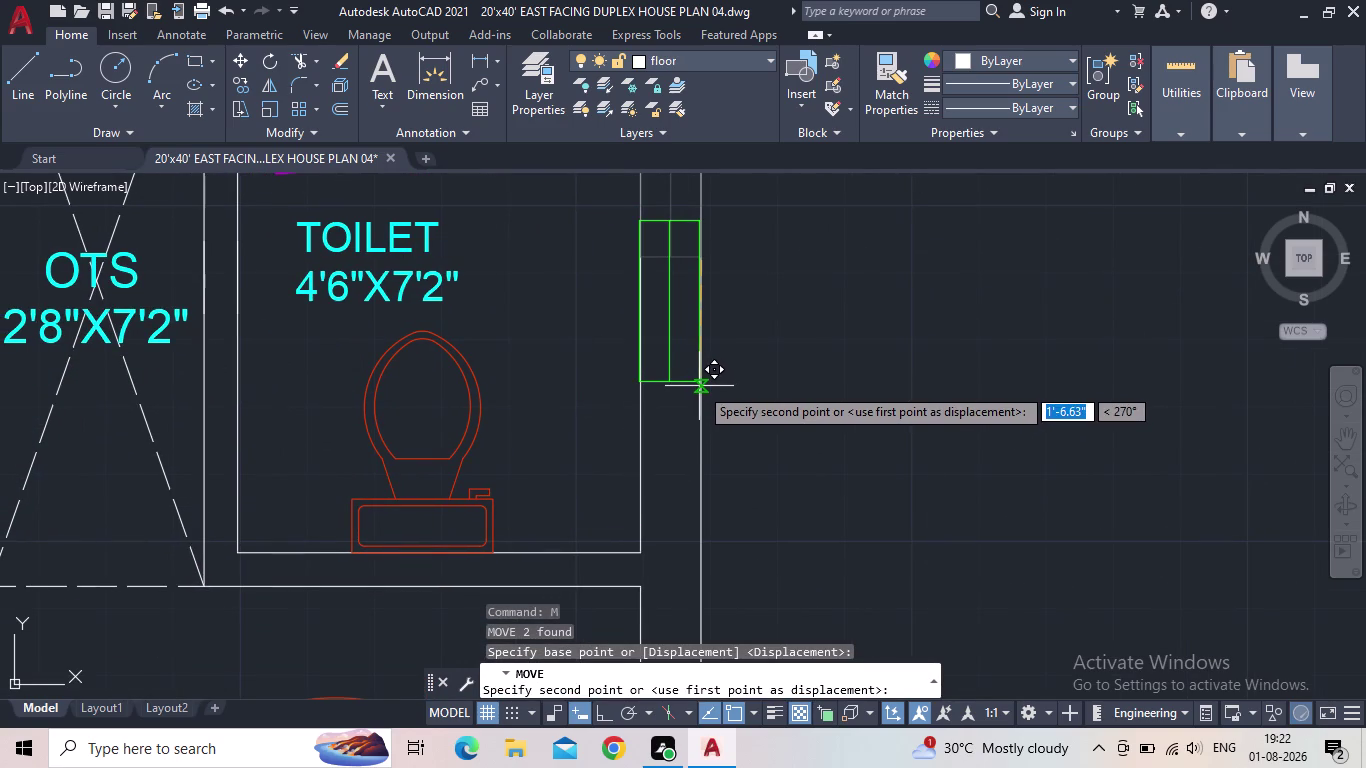
click(700, 386)
Delete the dimension beside the dress room window.
scroll(down, 3)
middle_drag(796, 390, 786, 420)
scroll(up, 3)
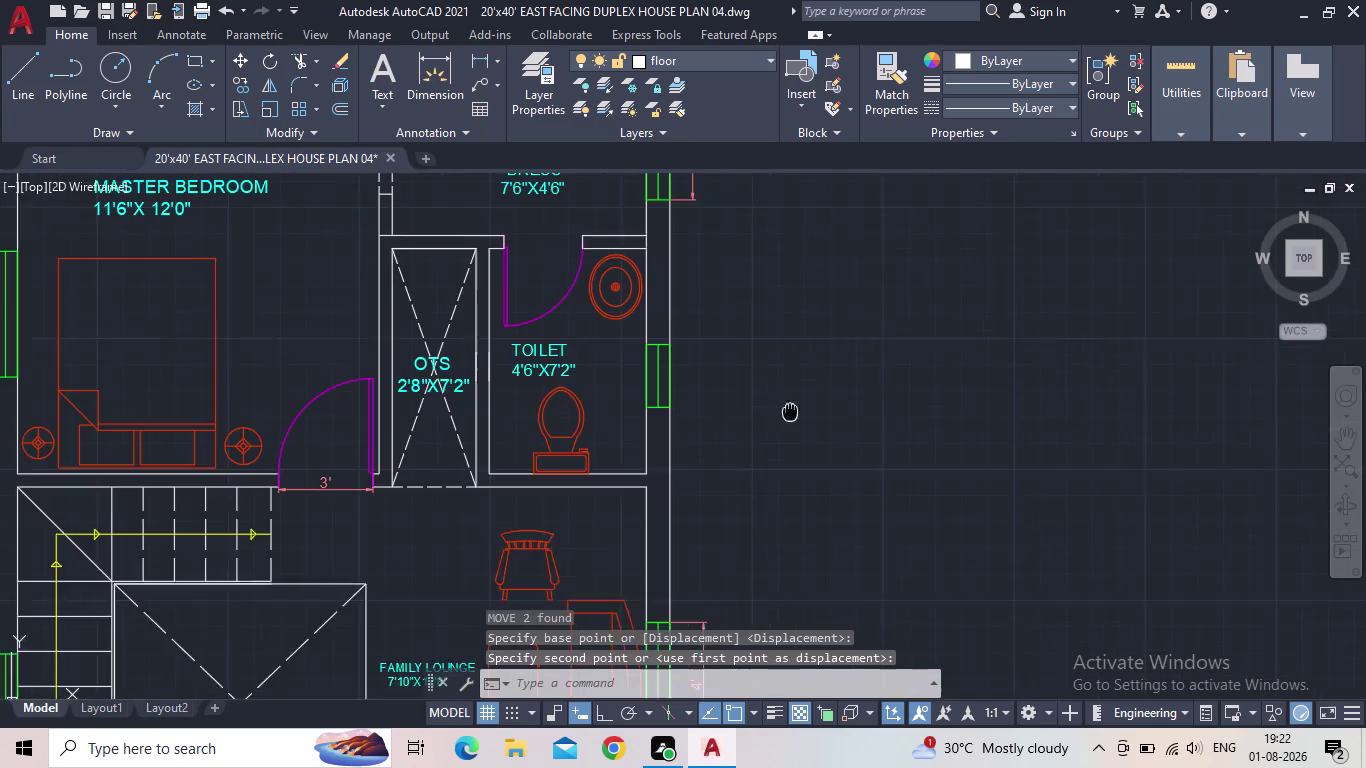
middle_drag(786, 420, 761, 459)
scroll(down, 3)
scroll(up, 3)
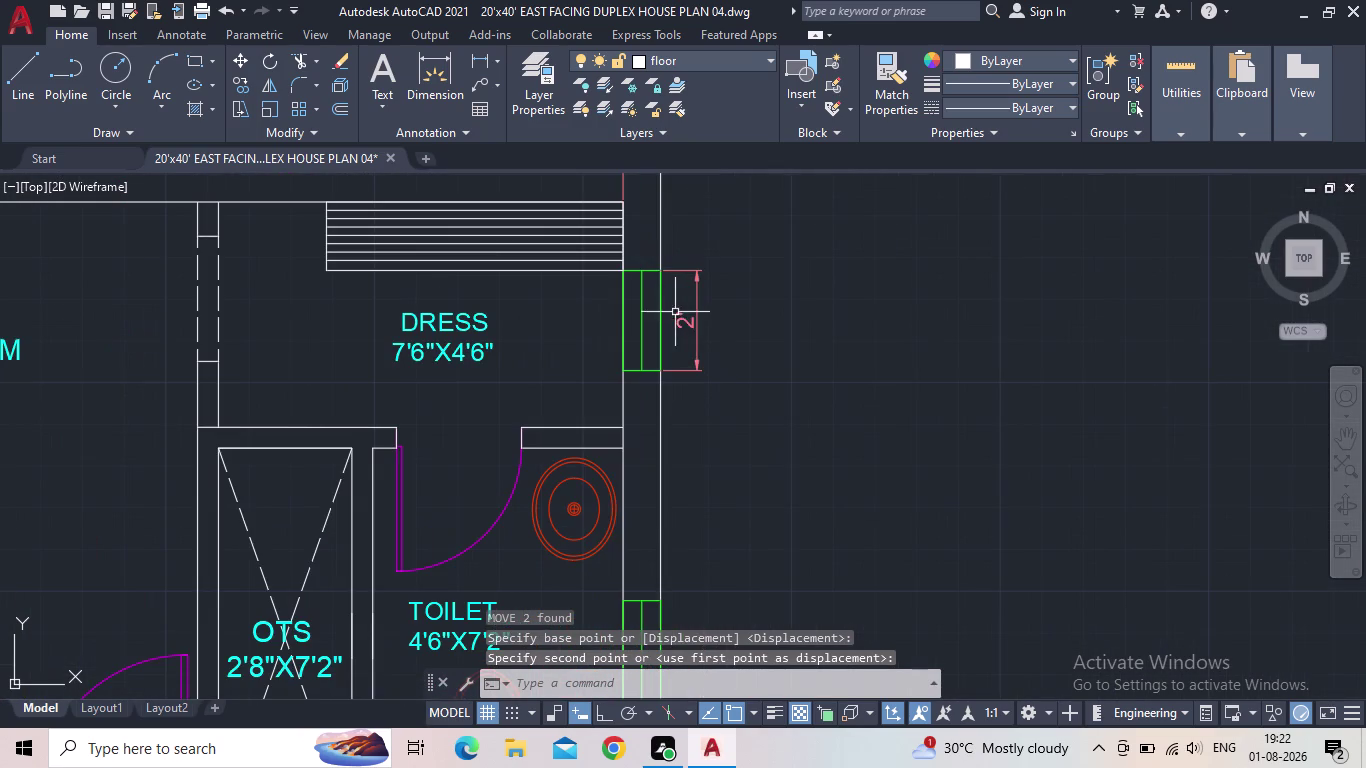
click(687, 325)
key(Delete)
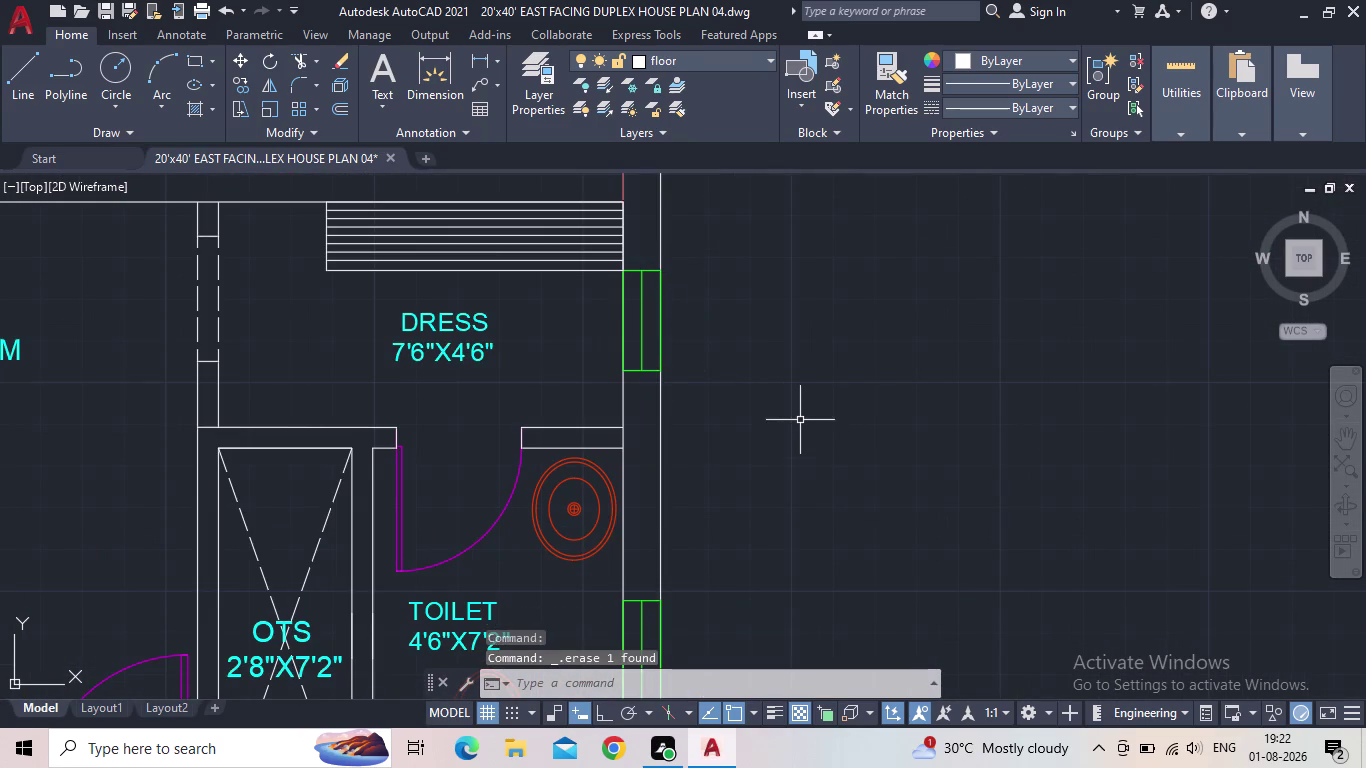
Select the dress window, cancelling an accidental stretch of its top corner.
scroll(down, 3)
middle_drag(799, 403, 816, 384)
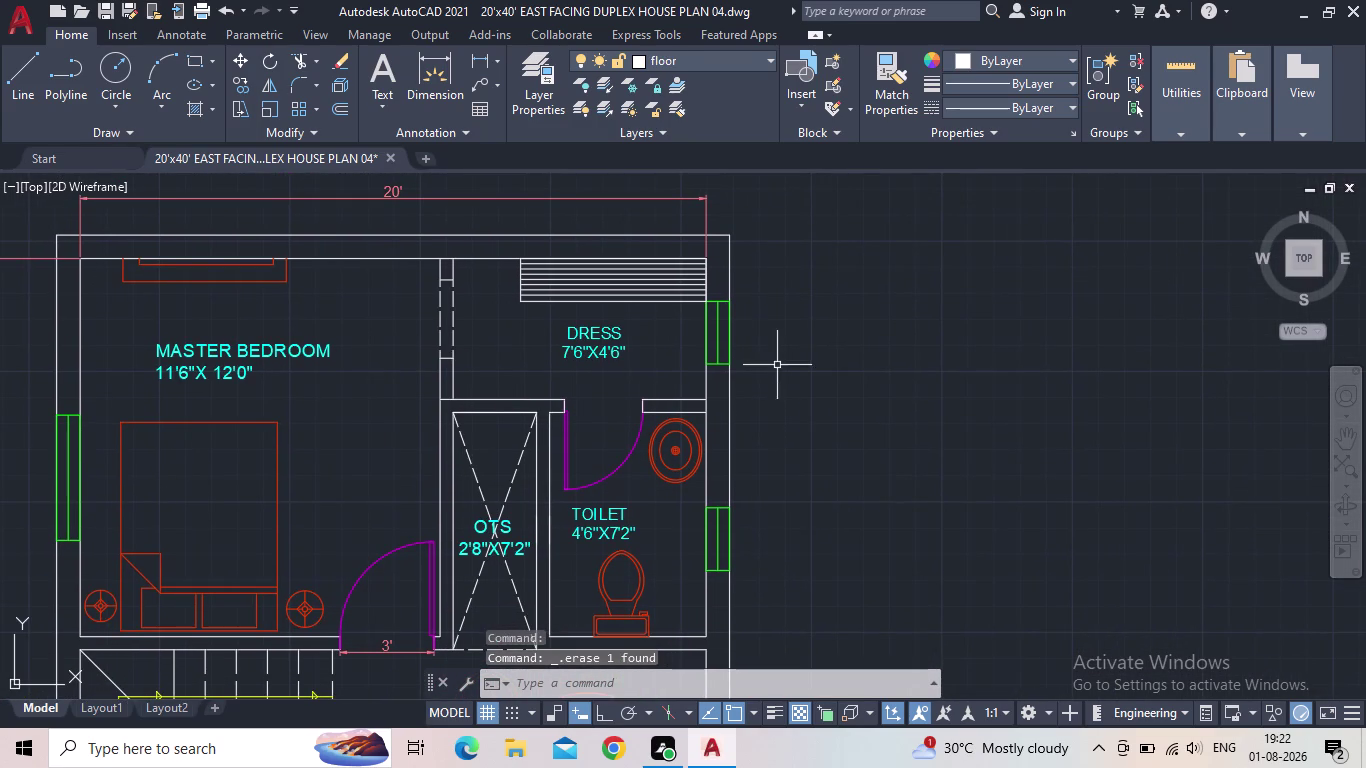
scroll(up, 3)
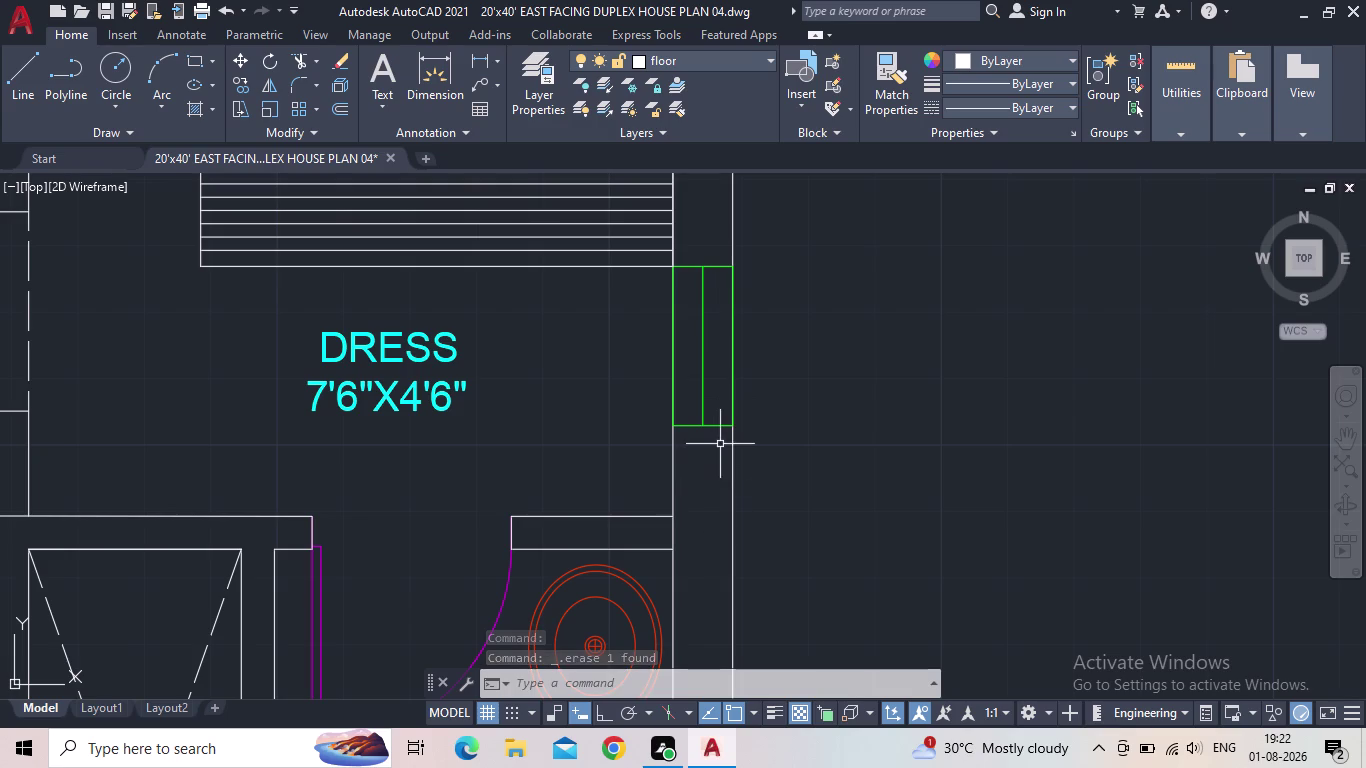
click(720, 444)
click(699, 413)
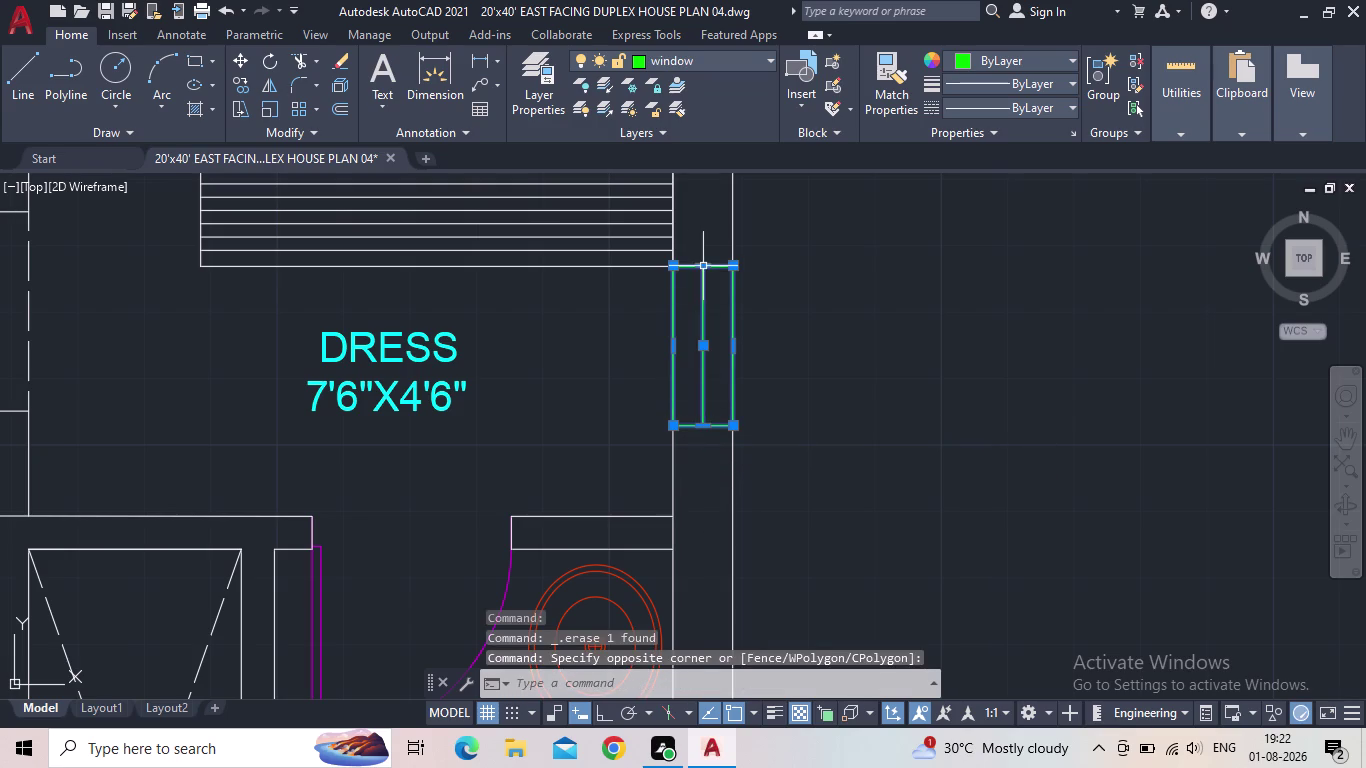
click(674, 267)
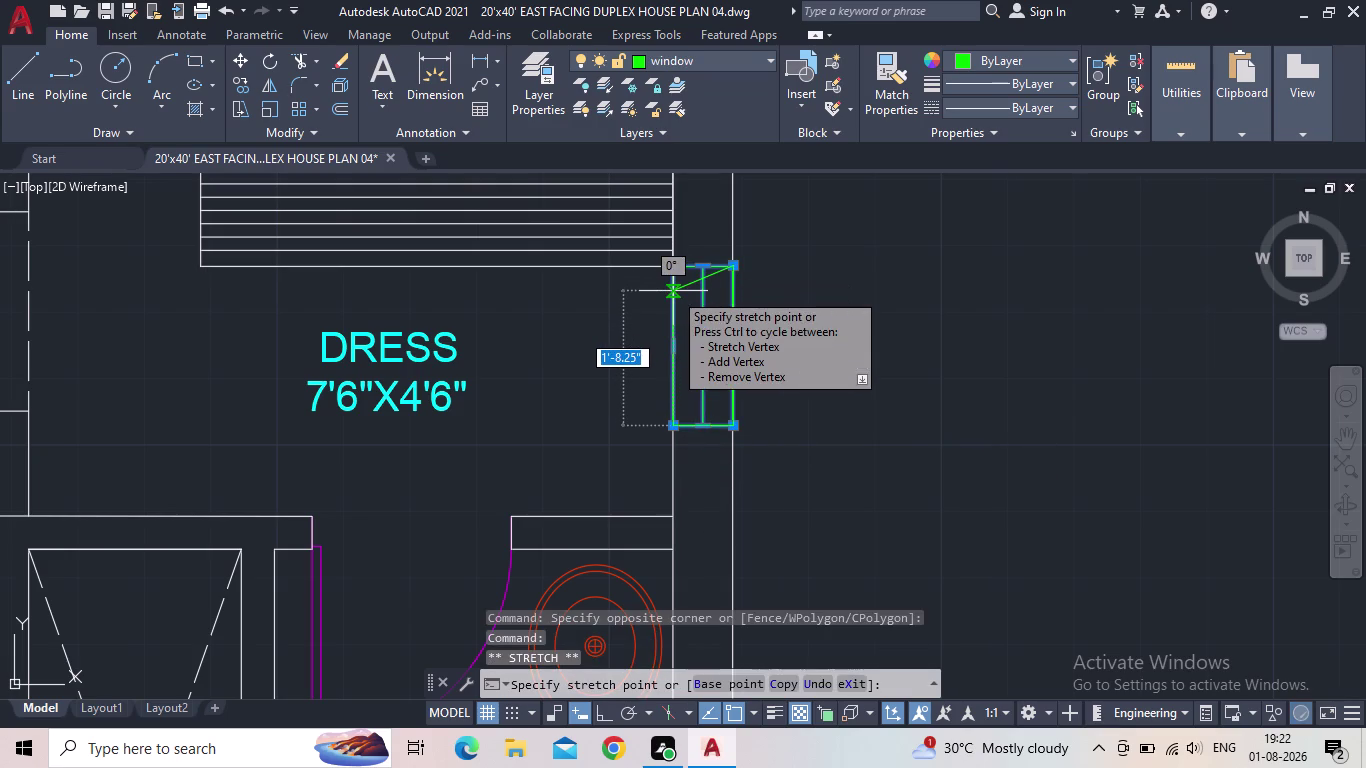
key(grave)
key(Escape)
key(Escape)
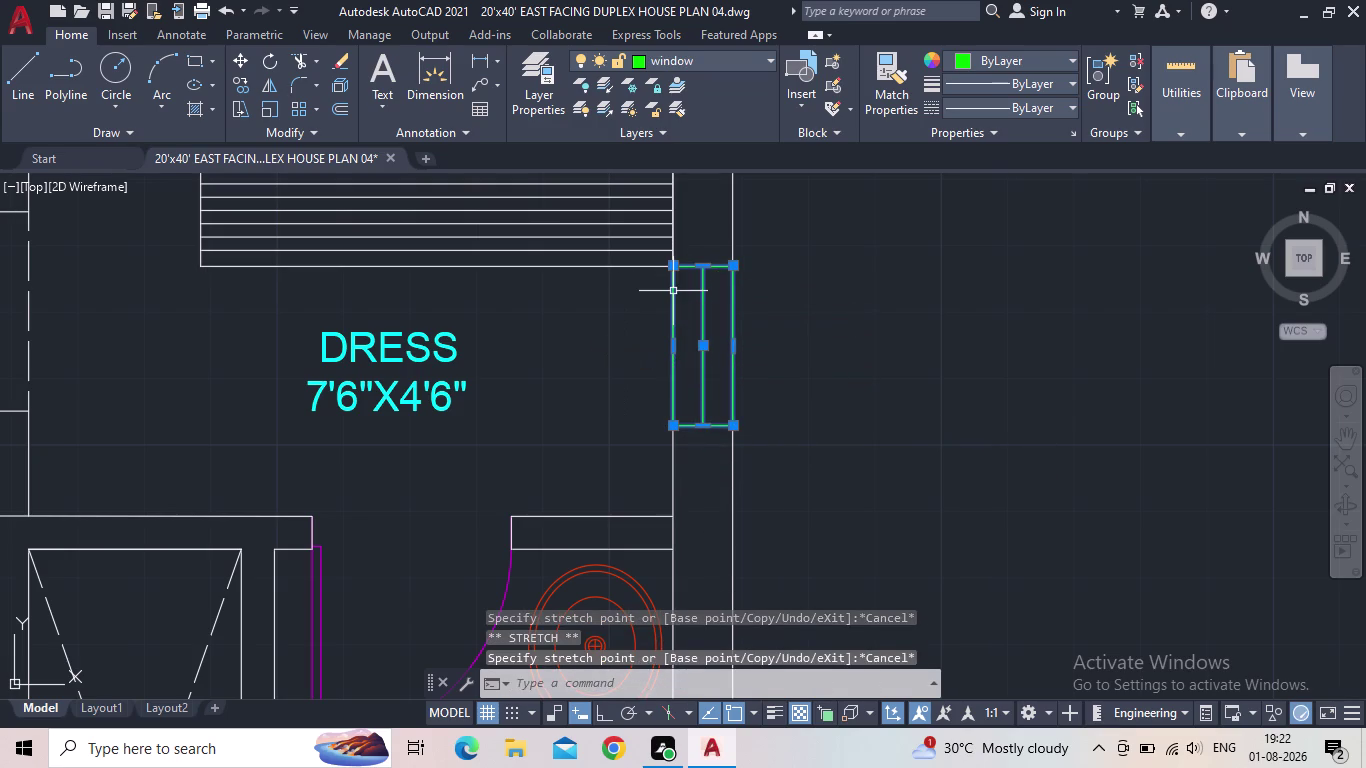
key(Escape)
Move the dress window slightly lower on its wall from its lower corner.
drag(721, 454, 715, 443)
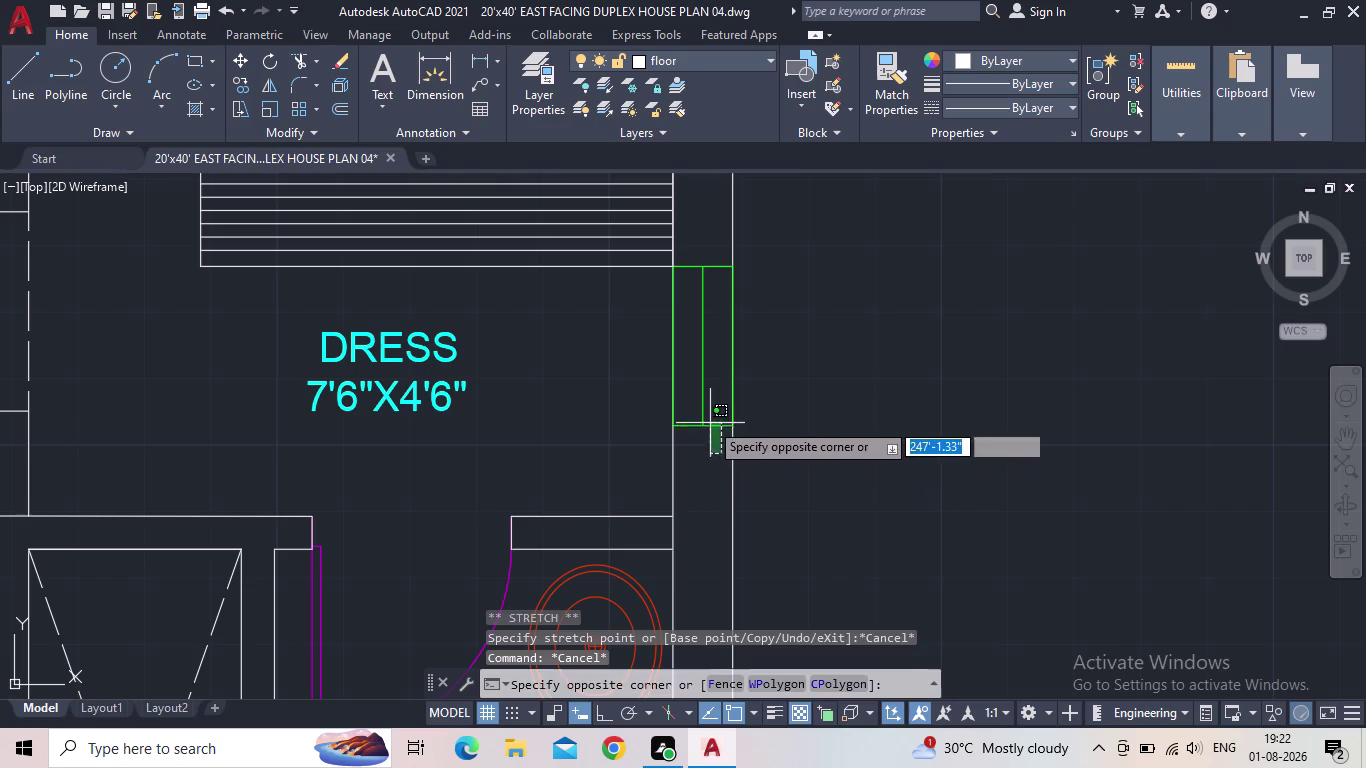
click(690, 403)
key(m)
key(space)
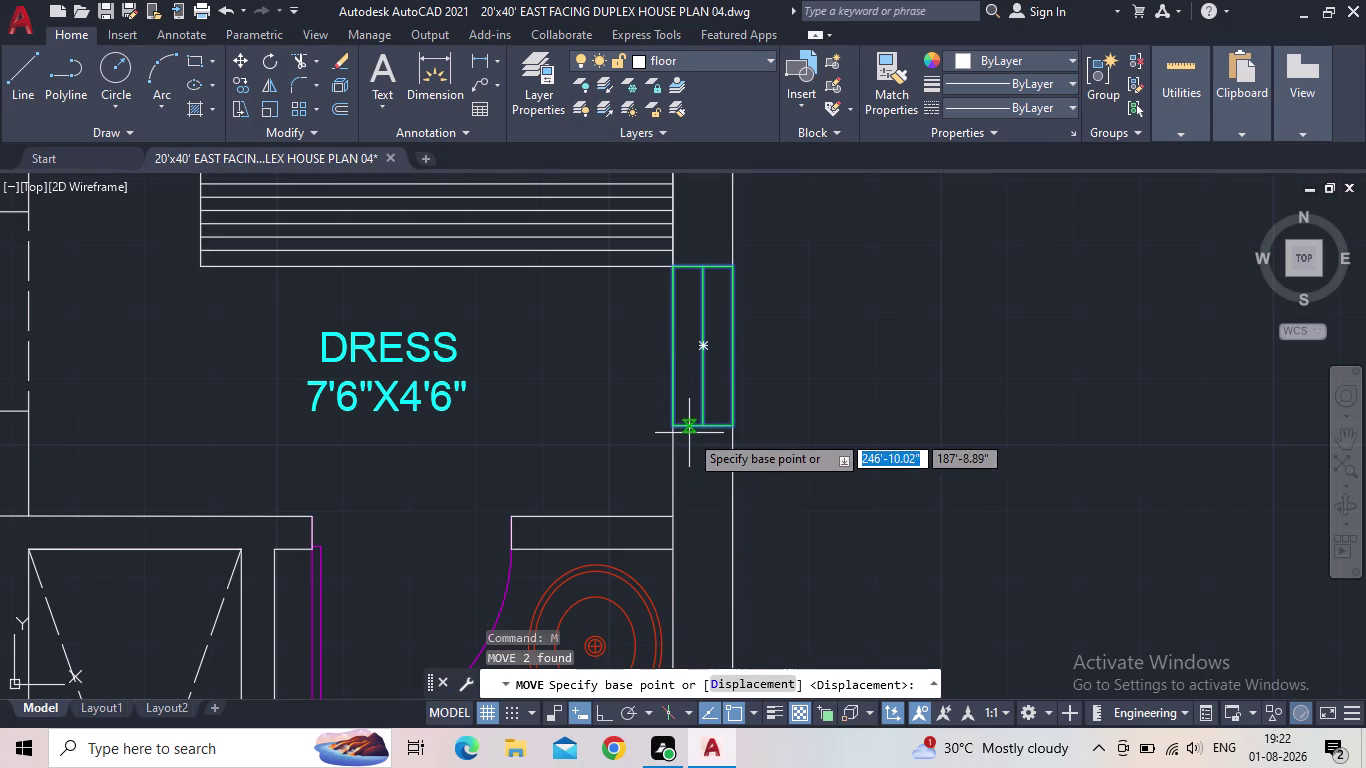
click(677, 427)
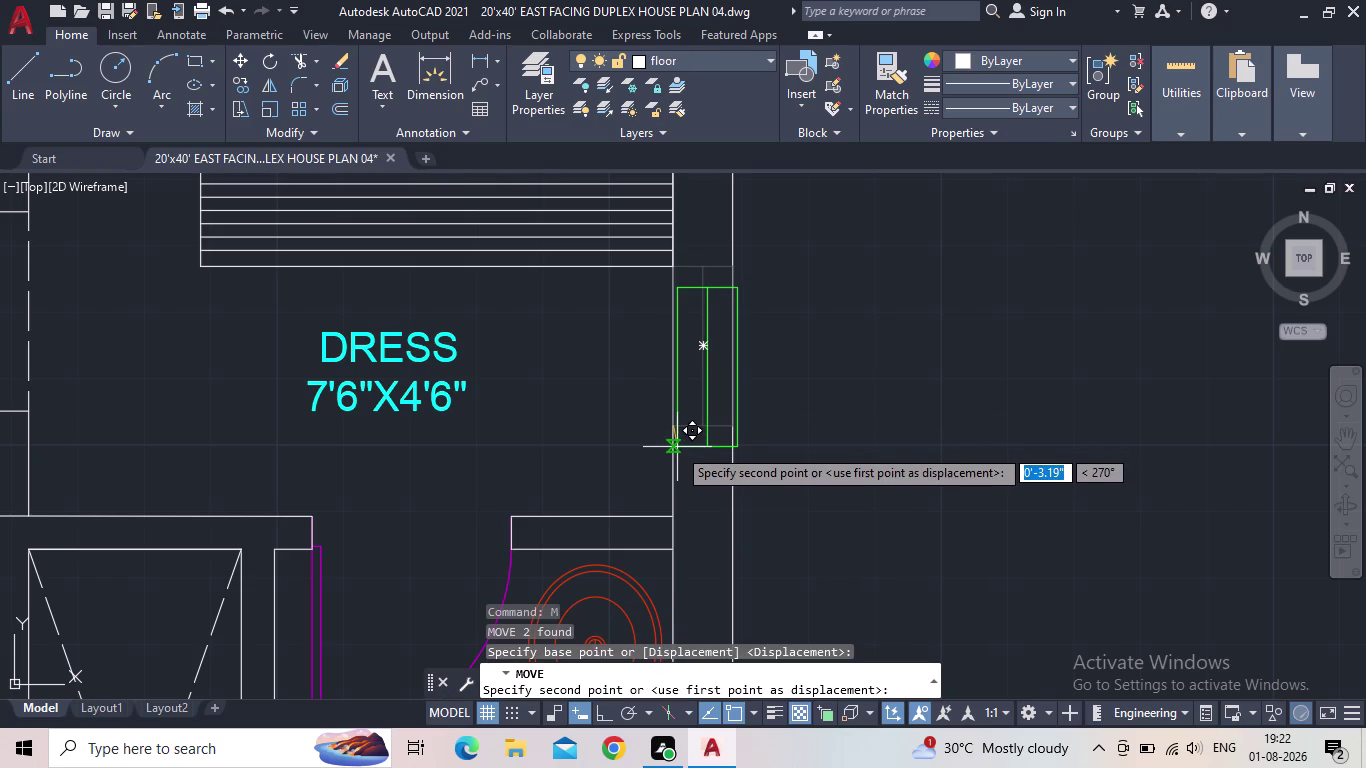
click(674, 447)
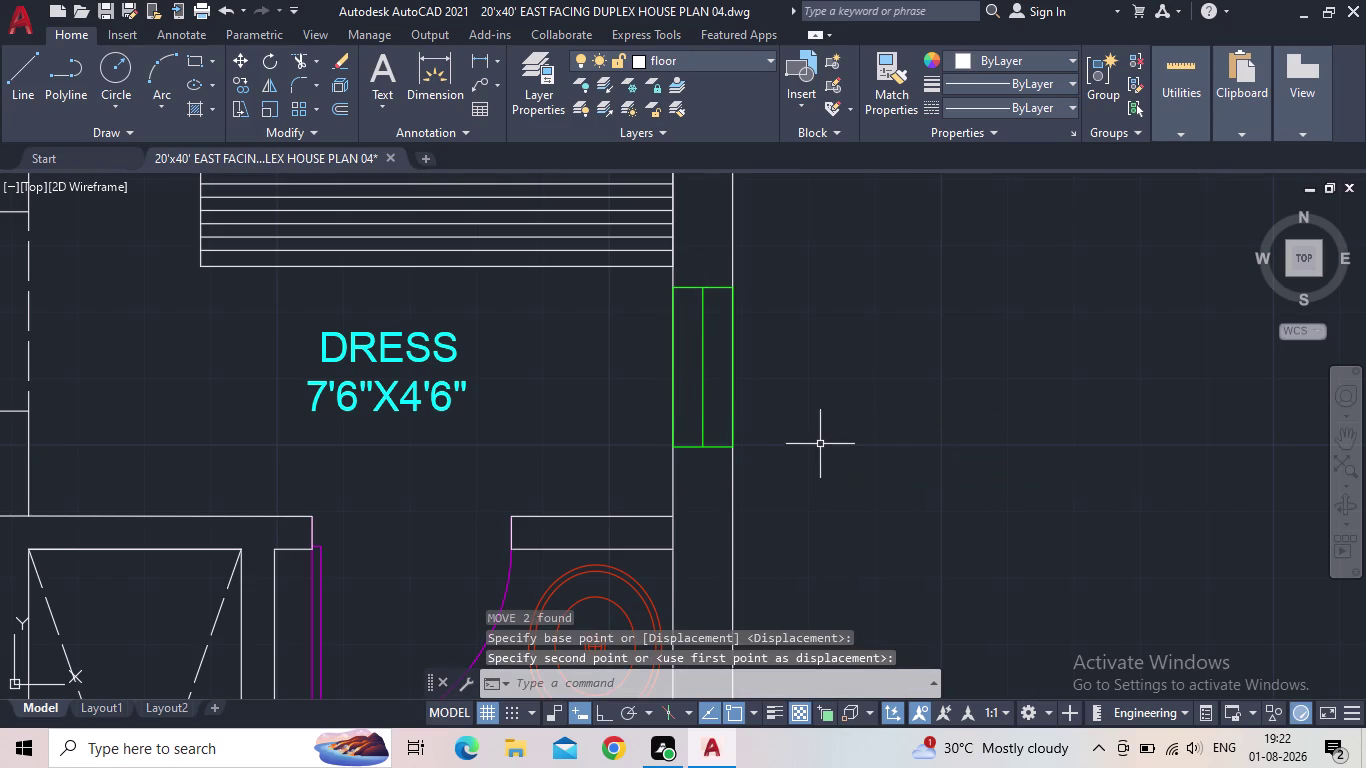
scroll(down, 3)
key(Escape)
scroll(up, 3)
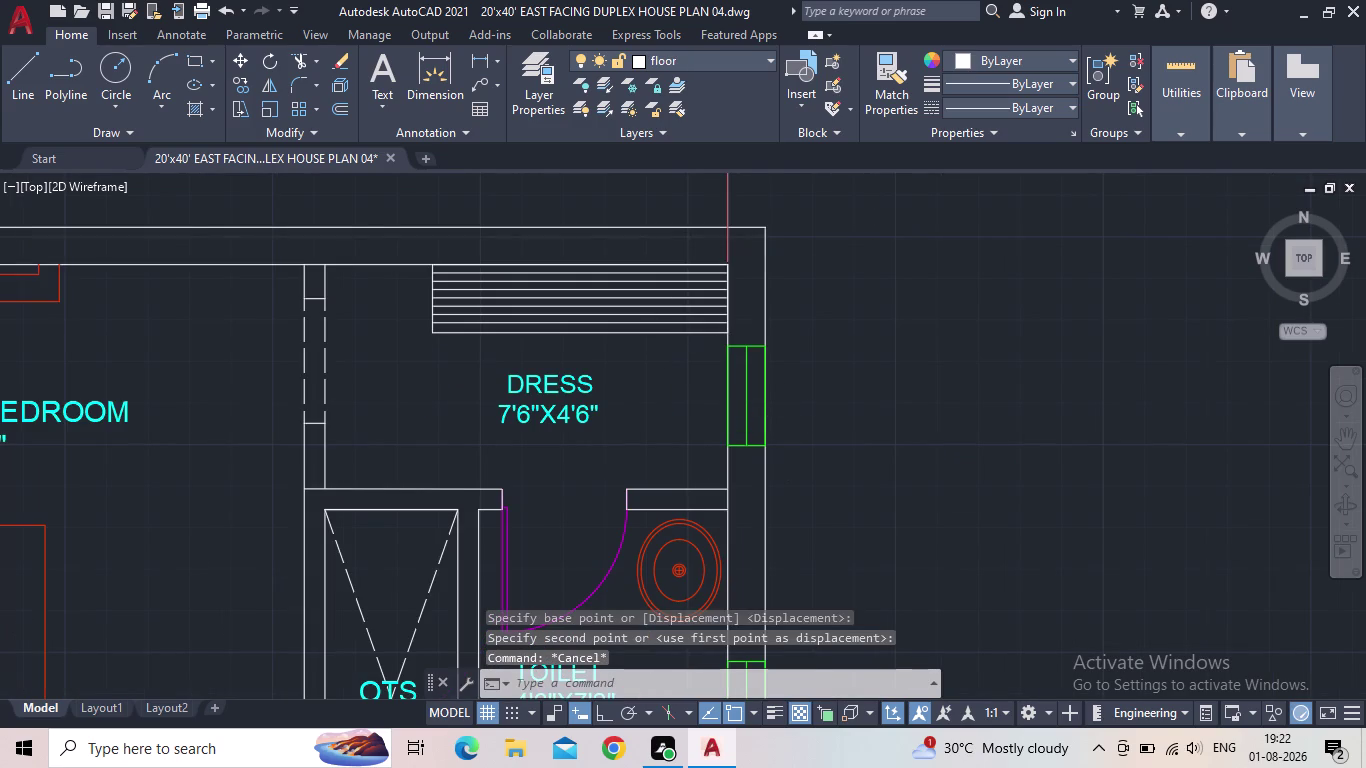
scroll(down, 3)
Pan and zoom until the first-floor toilet window is centred in close view.
middle_drag(703, 411, 659, 365)
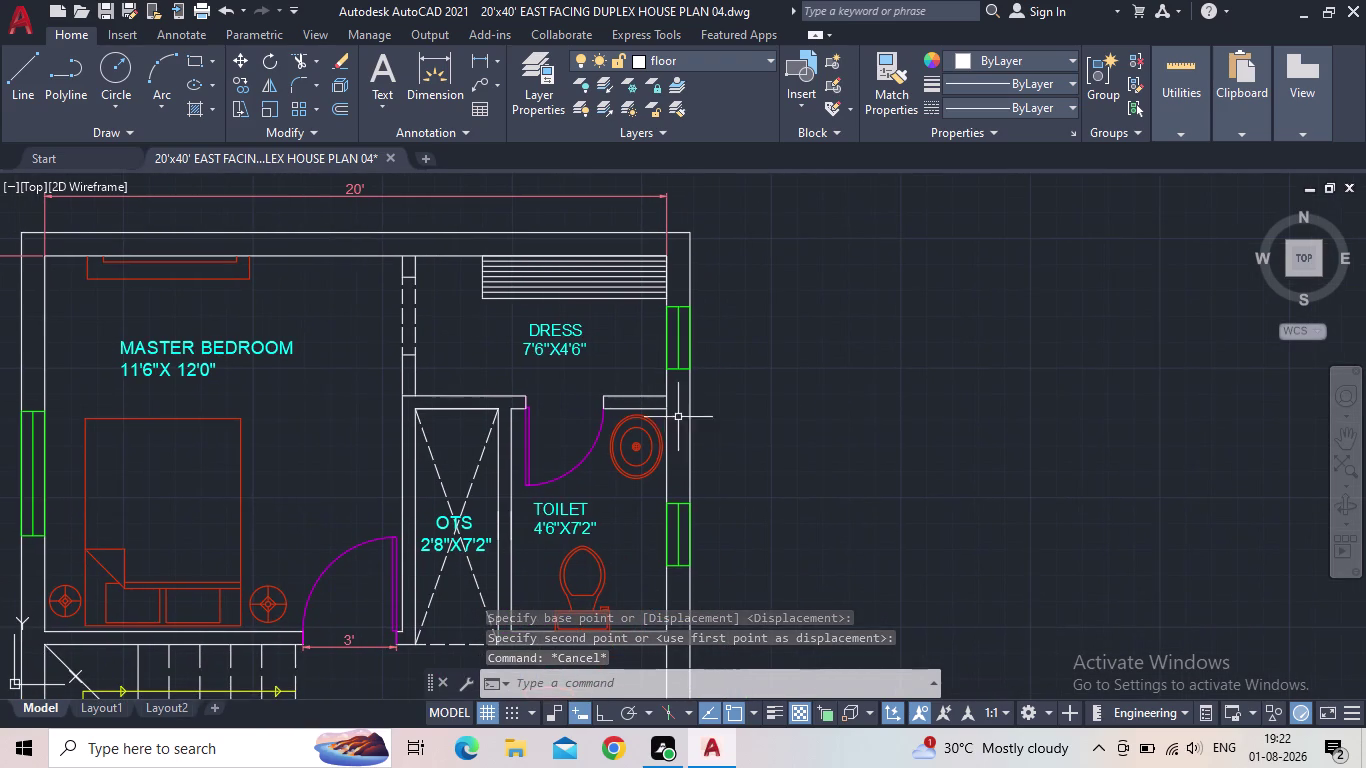
middle_drag(731, 467, 764, 288)
scroll(down, 3)
middle_drag(800, 367, 810, 323)
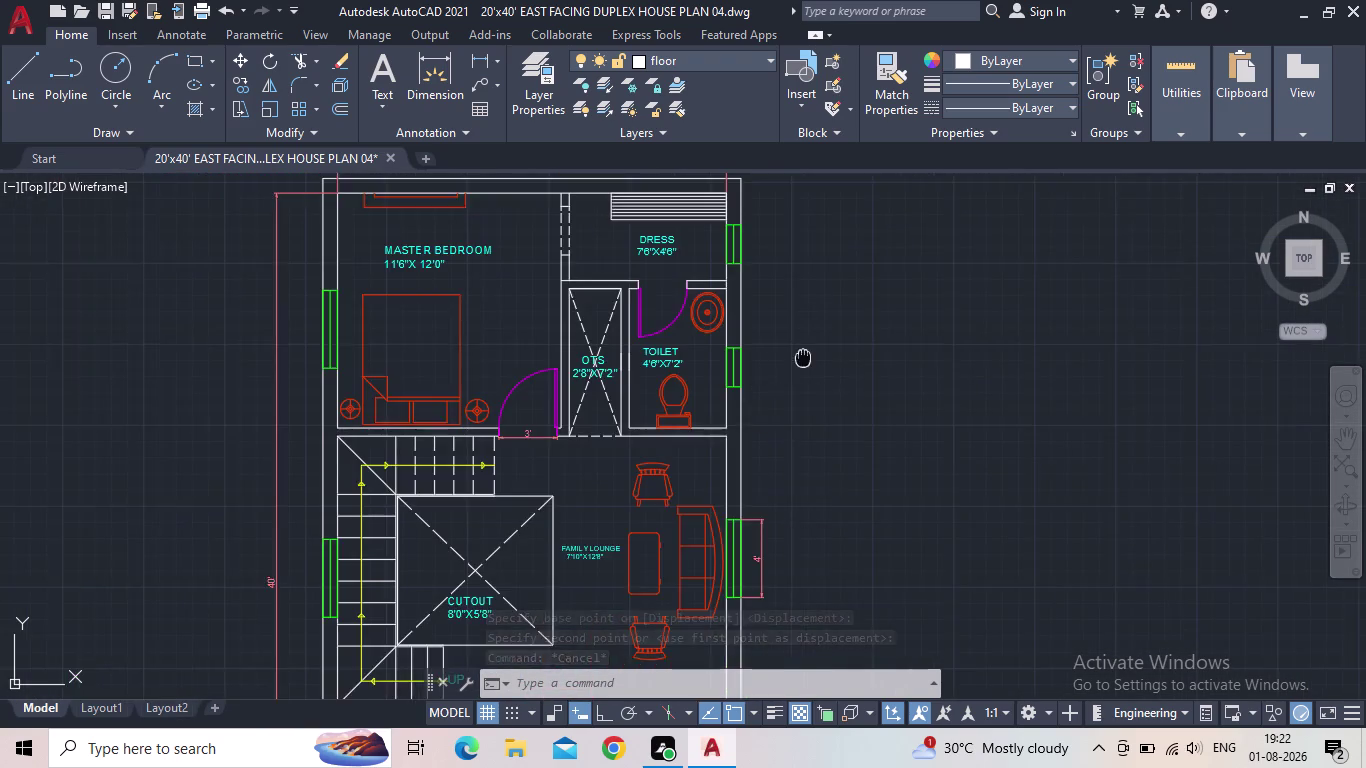
middle_drag(810, 323, 826, 302)
scroll(down, 3)
middle_drag(826, 482, 854, 328)
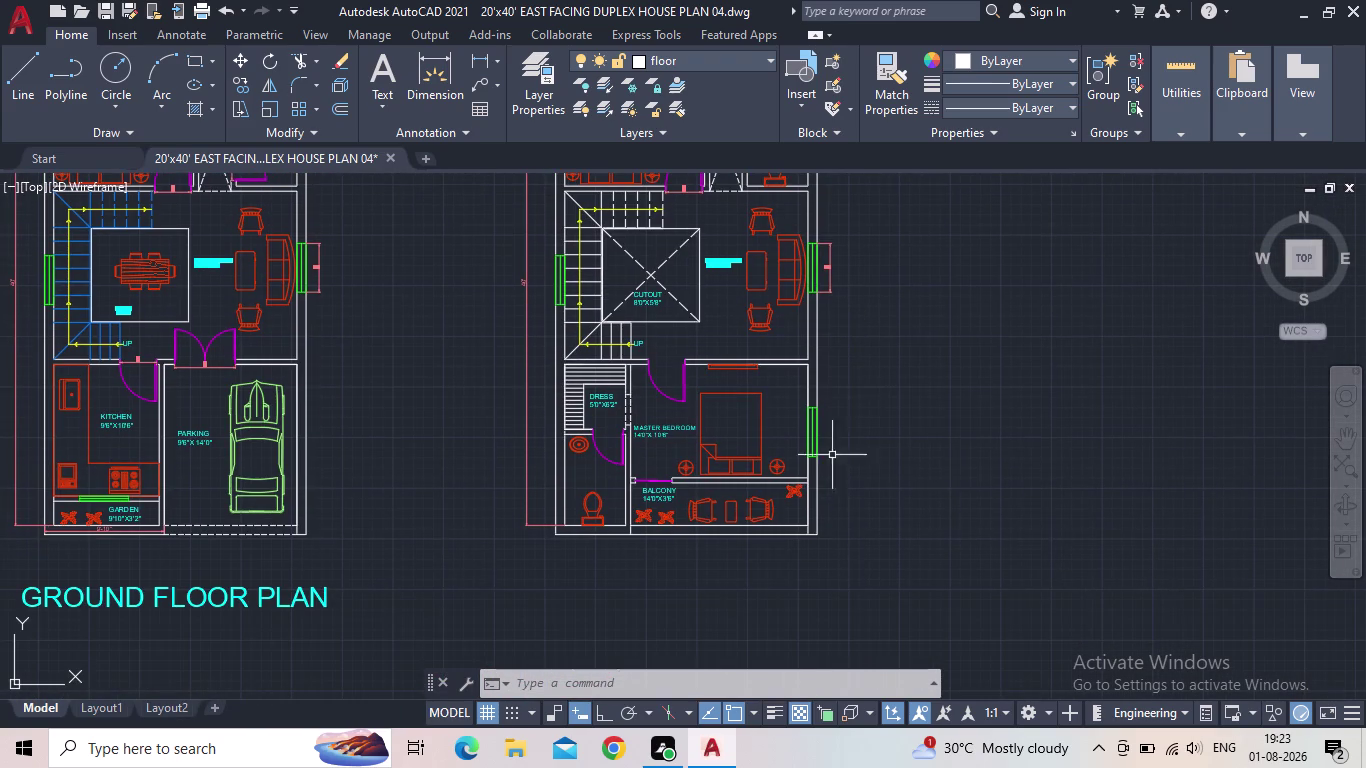
middle_drag(582, 469, 569, 577)
scroll(up, 3)
scroll(up, 3)
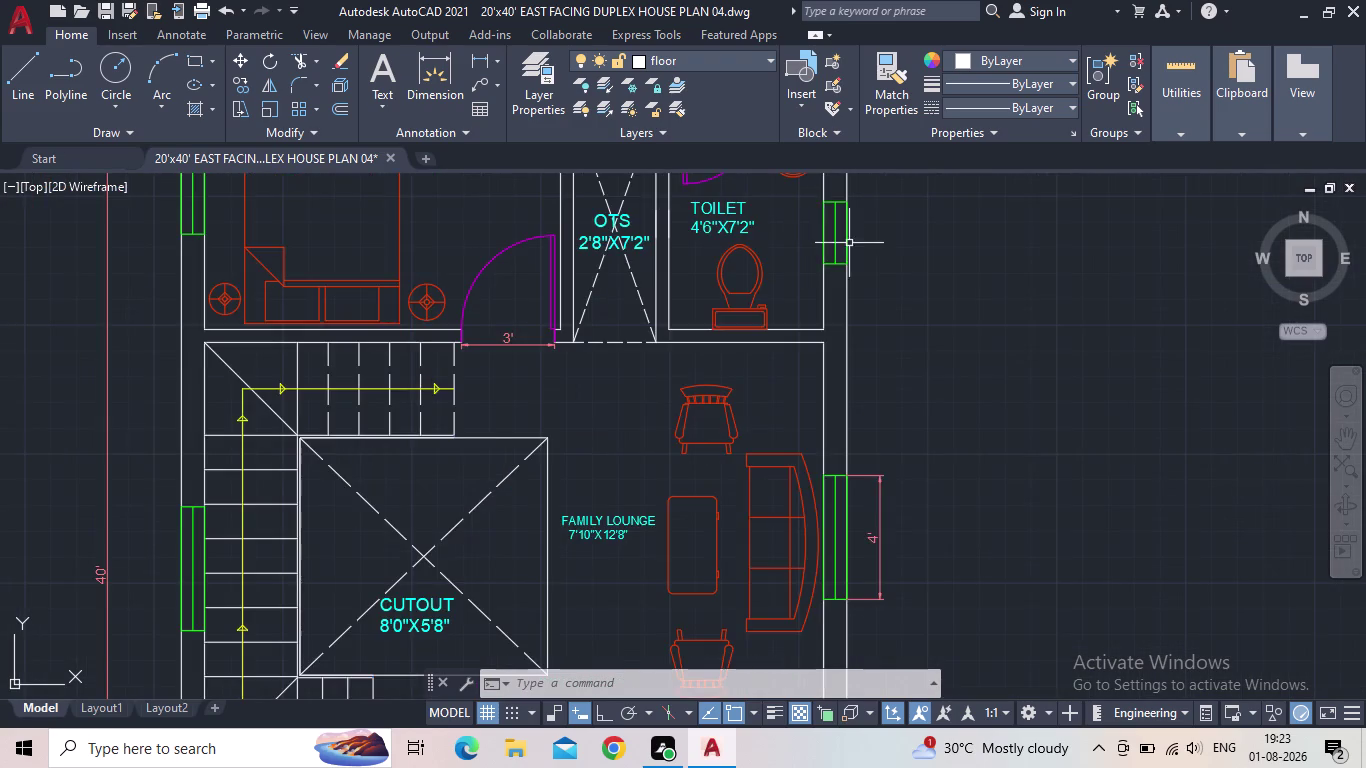
Select the toilet window and start a COPY from a base point on it.
scroll(up, 3)
middle_drag(877, 252, 863, 461)
scroll(up, 3)
drag(811, 518, 810, 505)
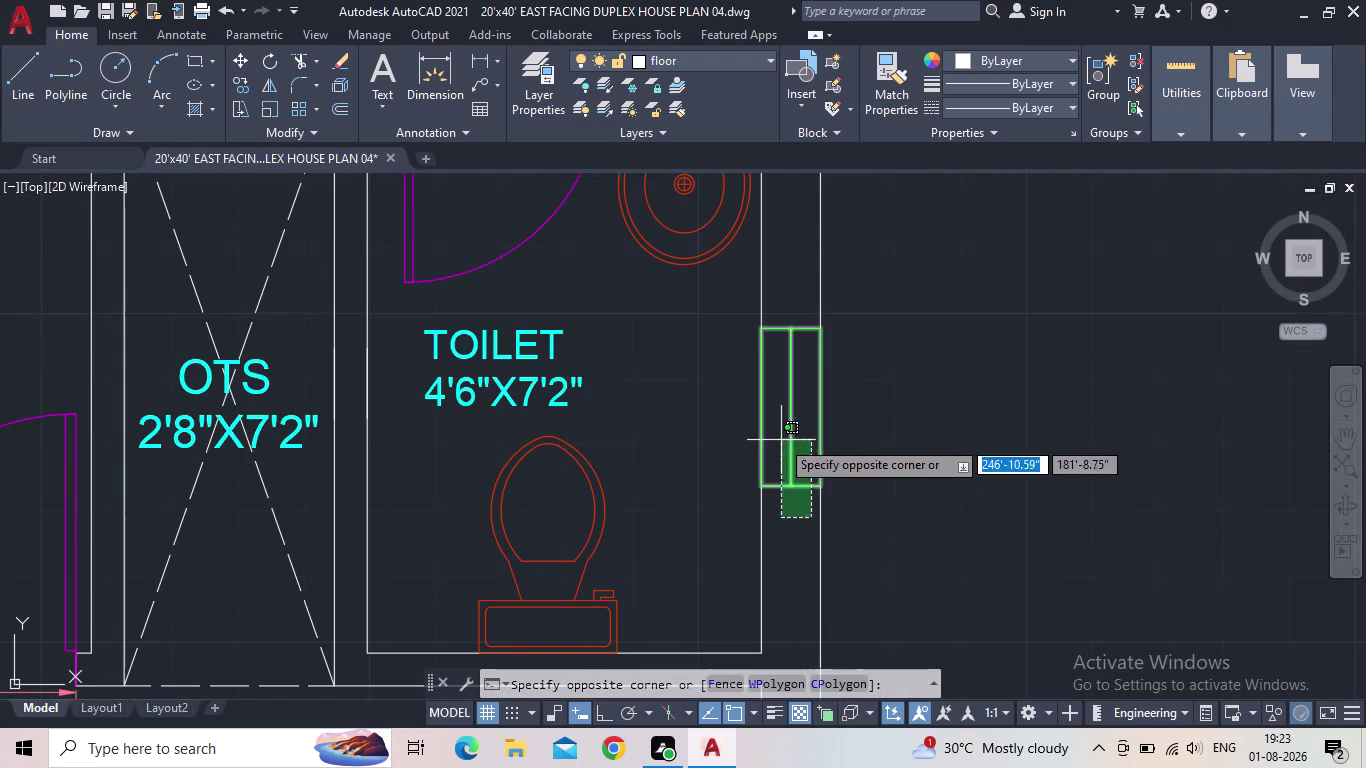
click(777, 439)
key(c)
key(o)
key(Return)
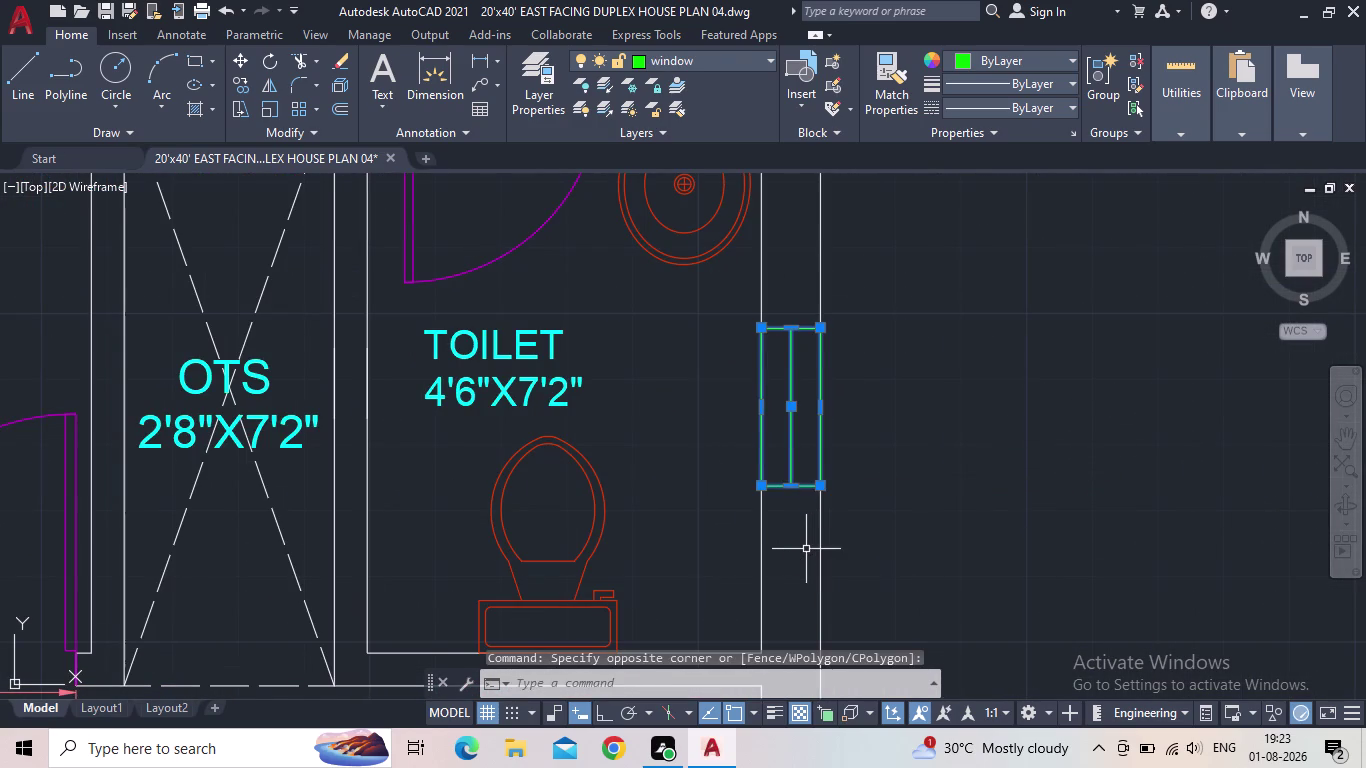
click(813, 484)
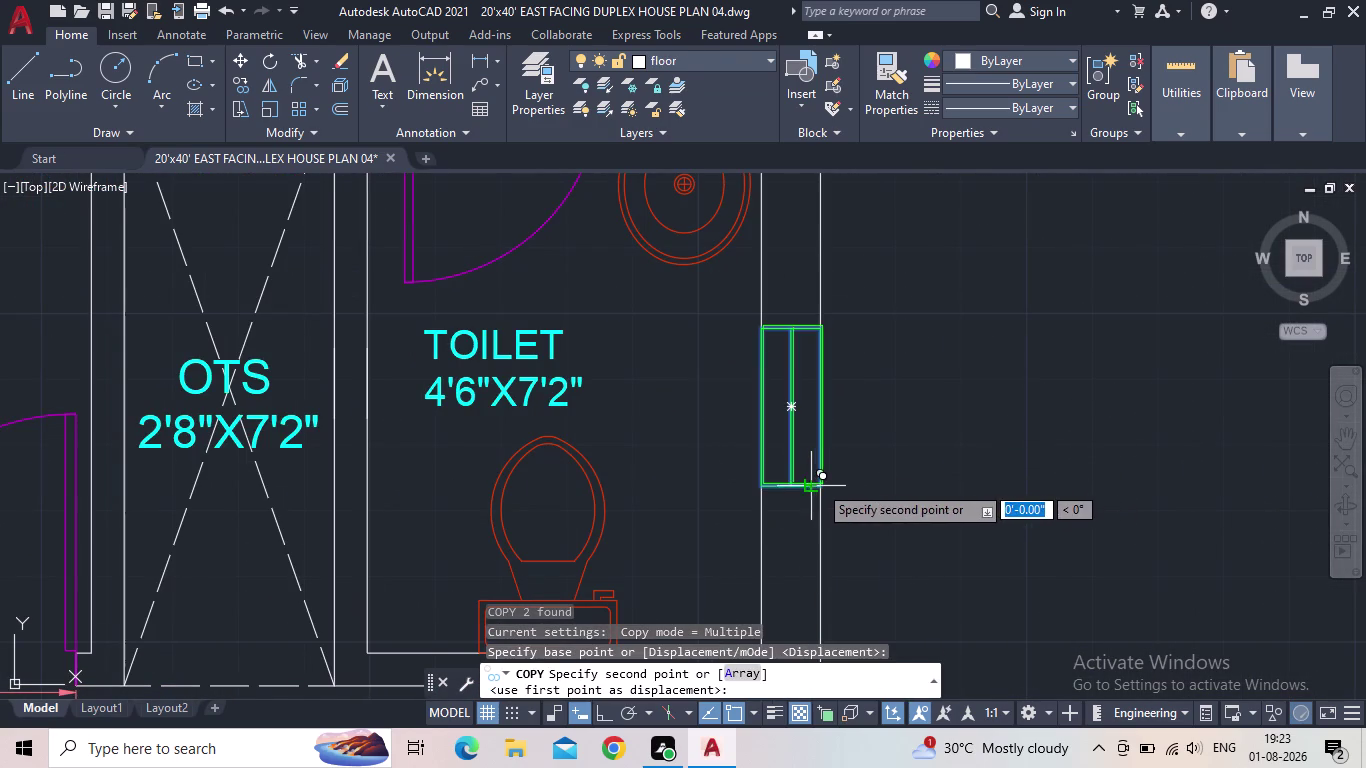
Place the window copy in empty space below the plan.
middle_drag(796, 500, 1012, 360)
scroll(down, 3)
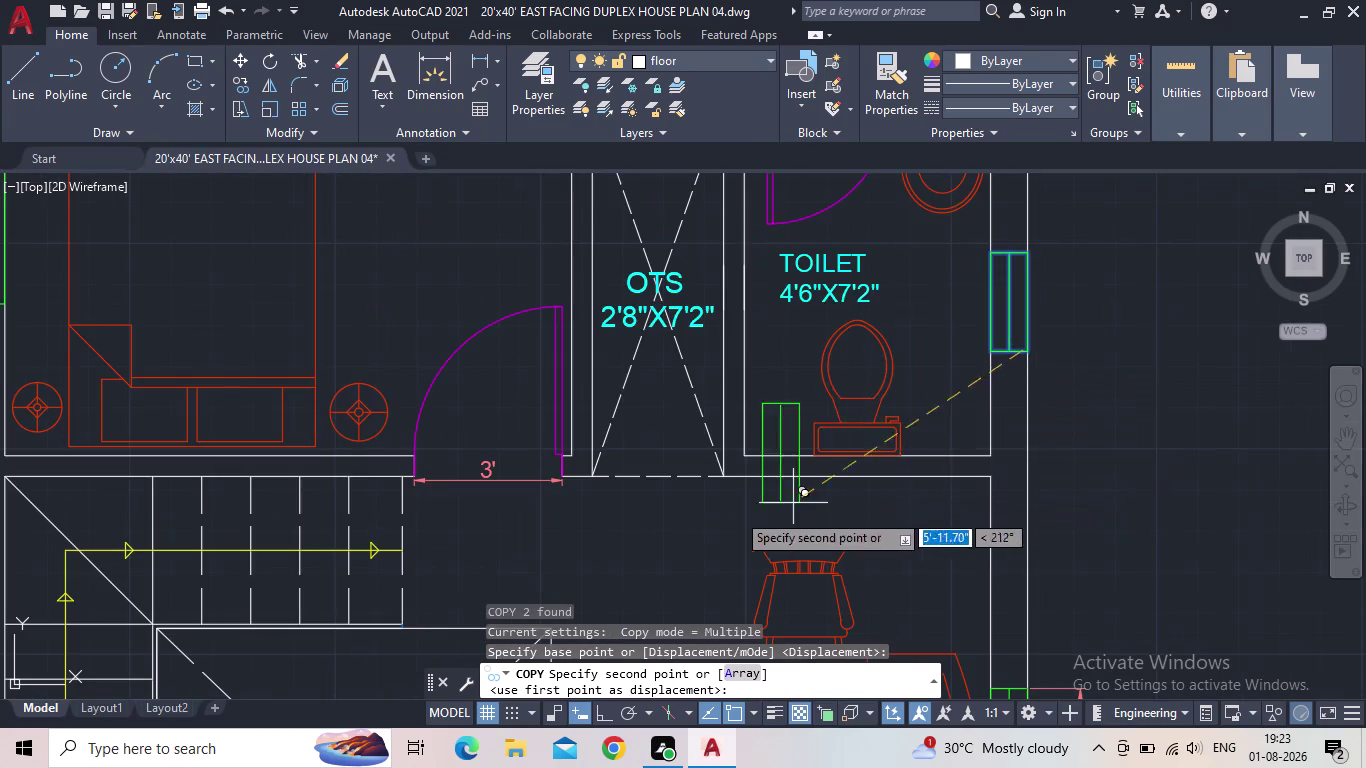
scroll(down, 3)
middle_drag(504, 576, 758, 217)
scroll(down, 3)
middle_drag(734, 506, 783, 221)
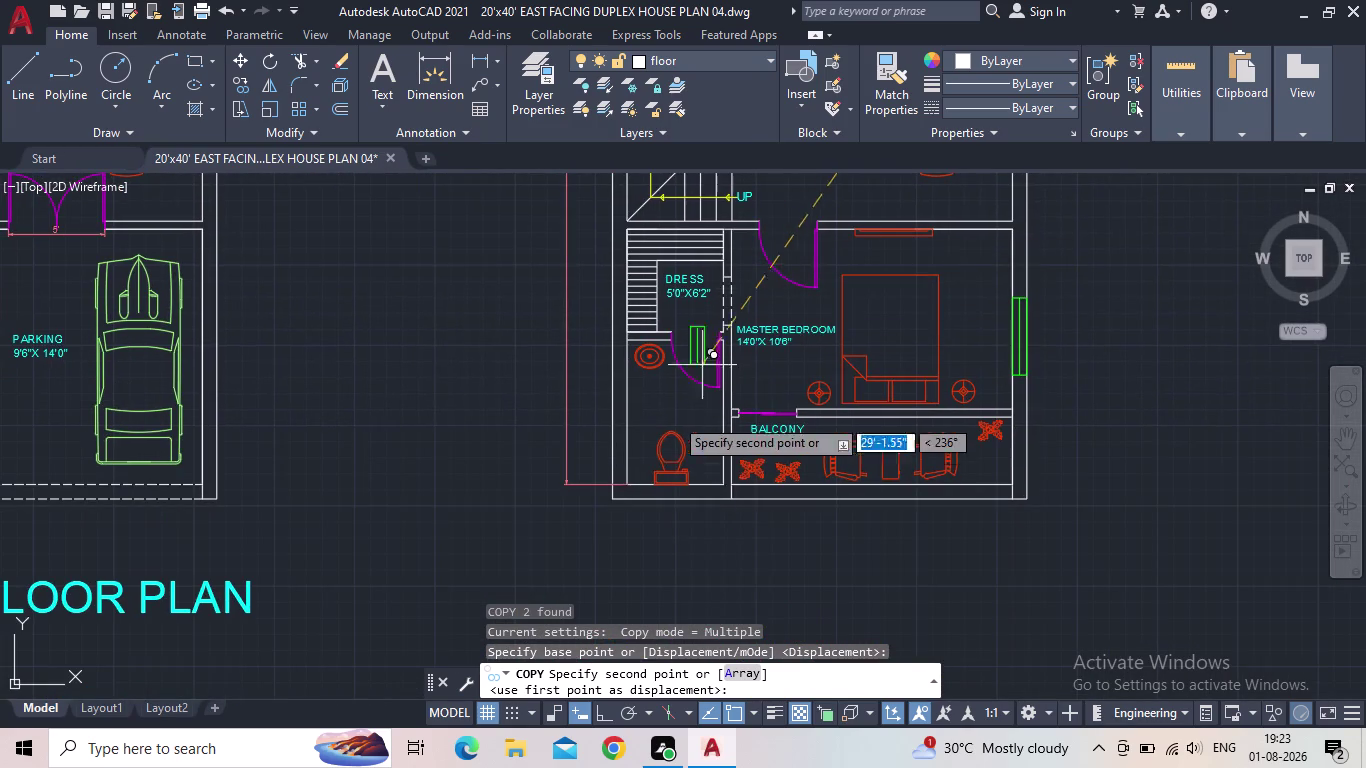
scroll(up, 3)
middle_drag(672, 452, 730, 370)
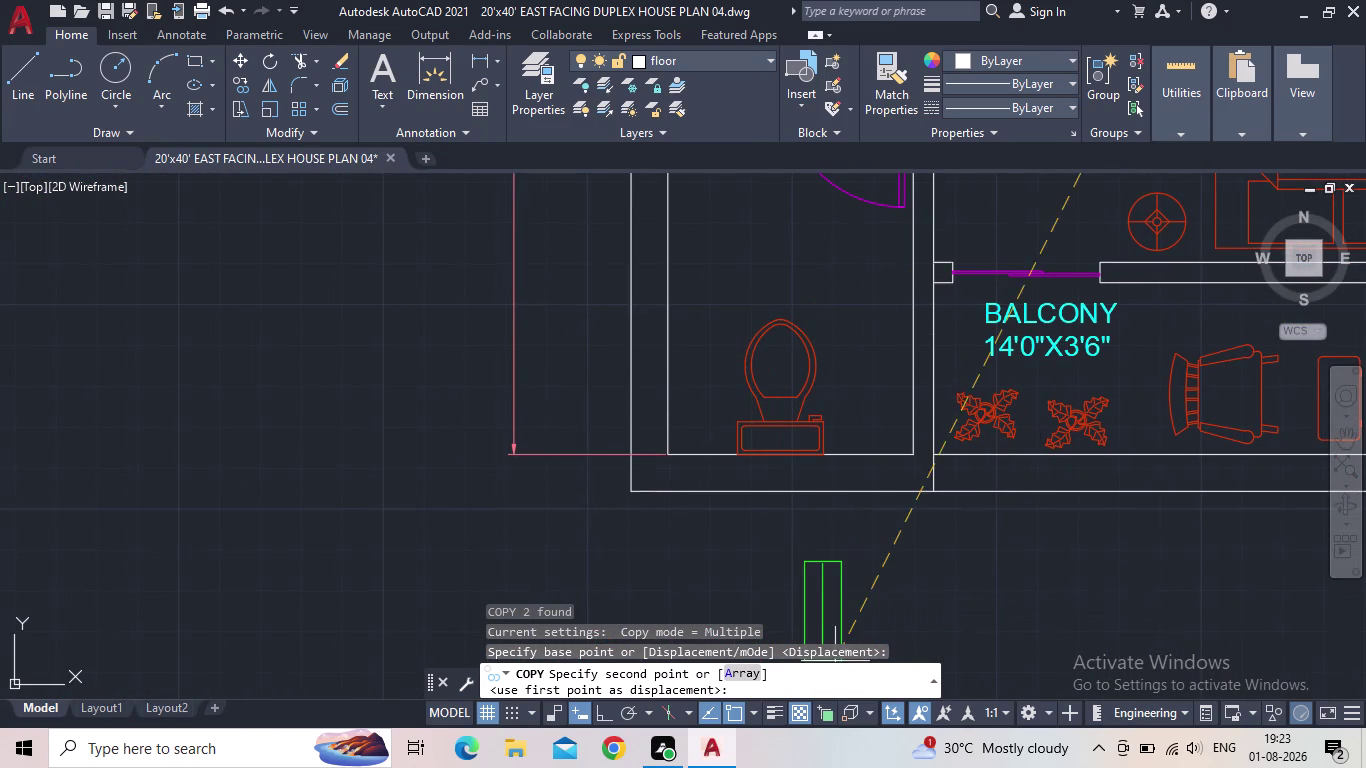
click(796, 619)
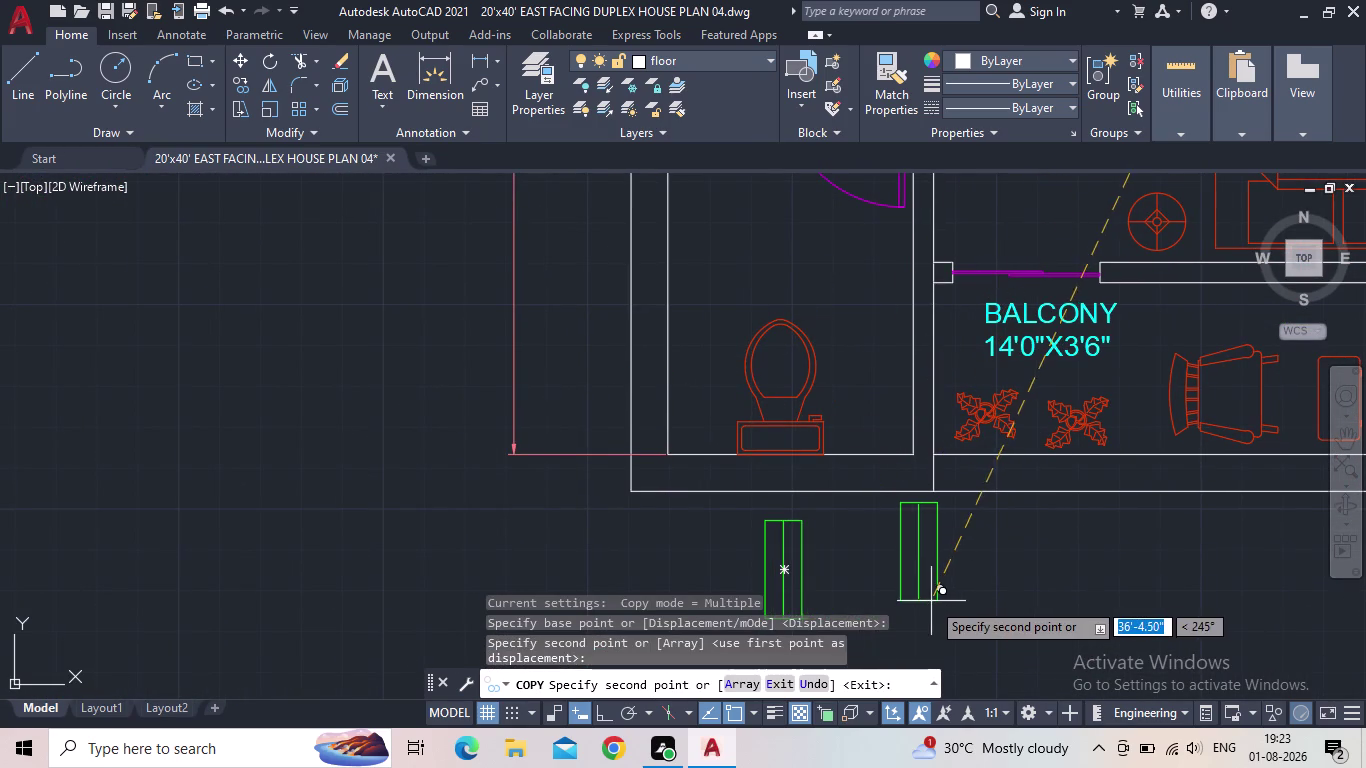
key(Escape)
Rotate the copied window about a pivot, leaving it at a slanted angle.
middle_drag(913, 583, 855, 441)
click(821, 479)
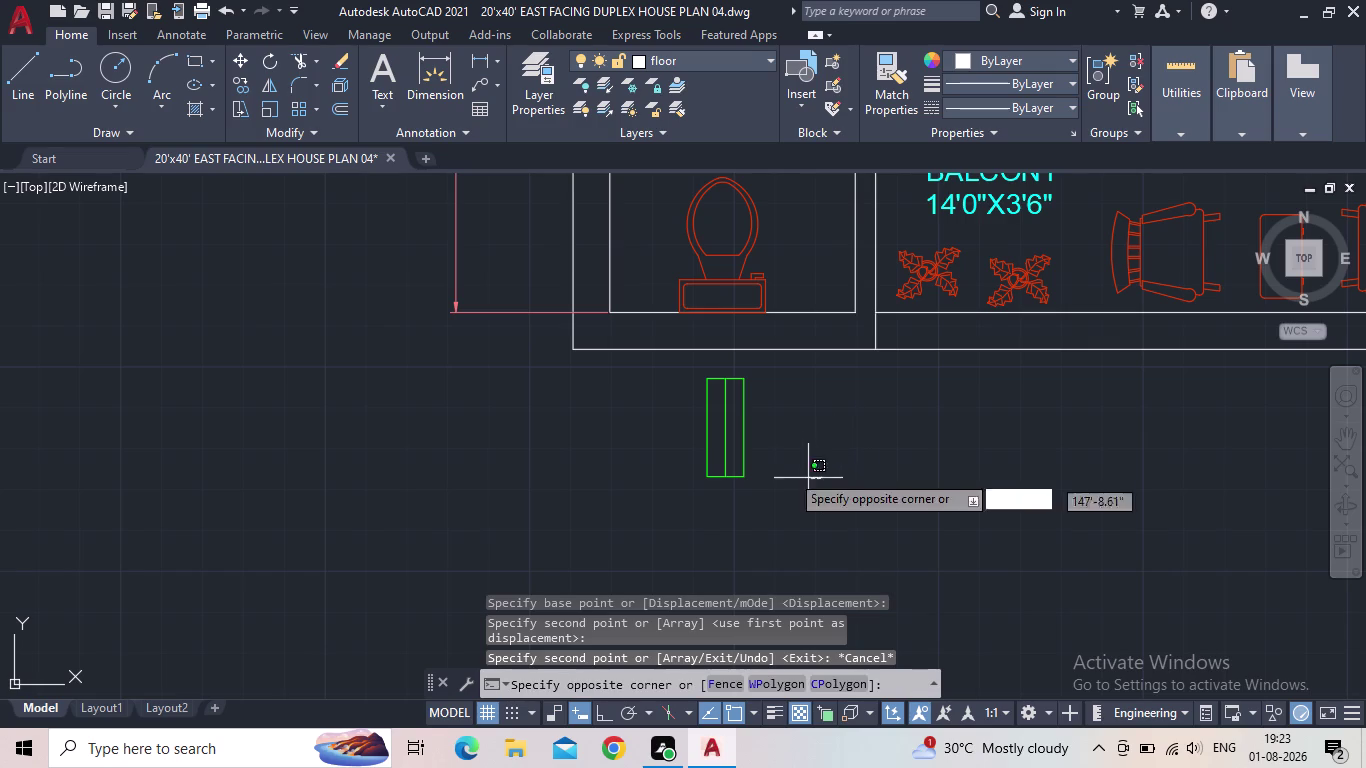
click(616, 385)
key(r)
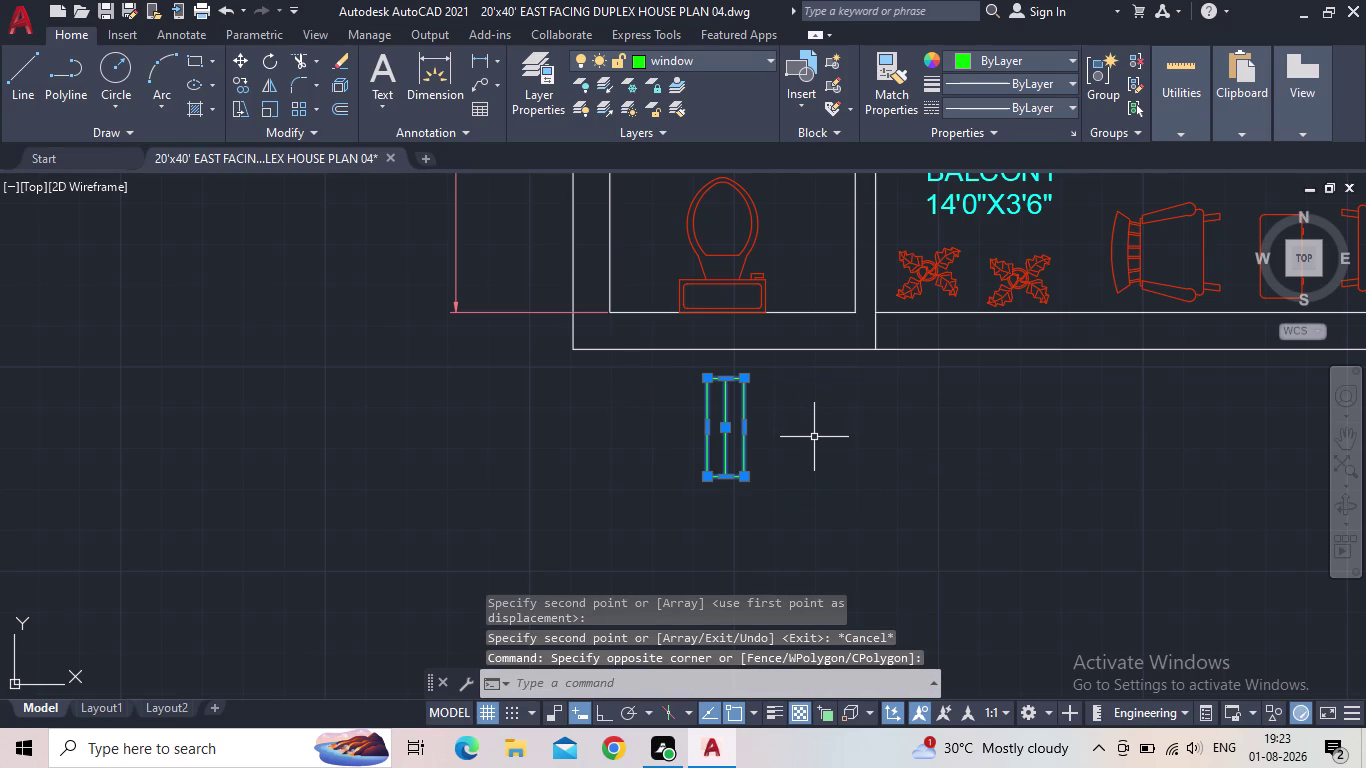
key(o)
click(604, 718)
key(r)
key(o)
key(space)
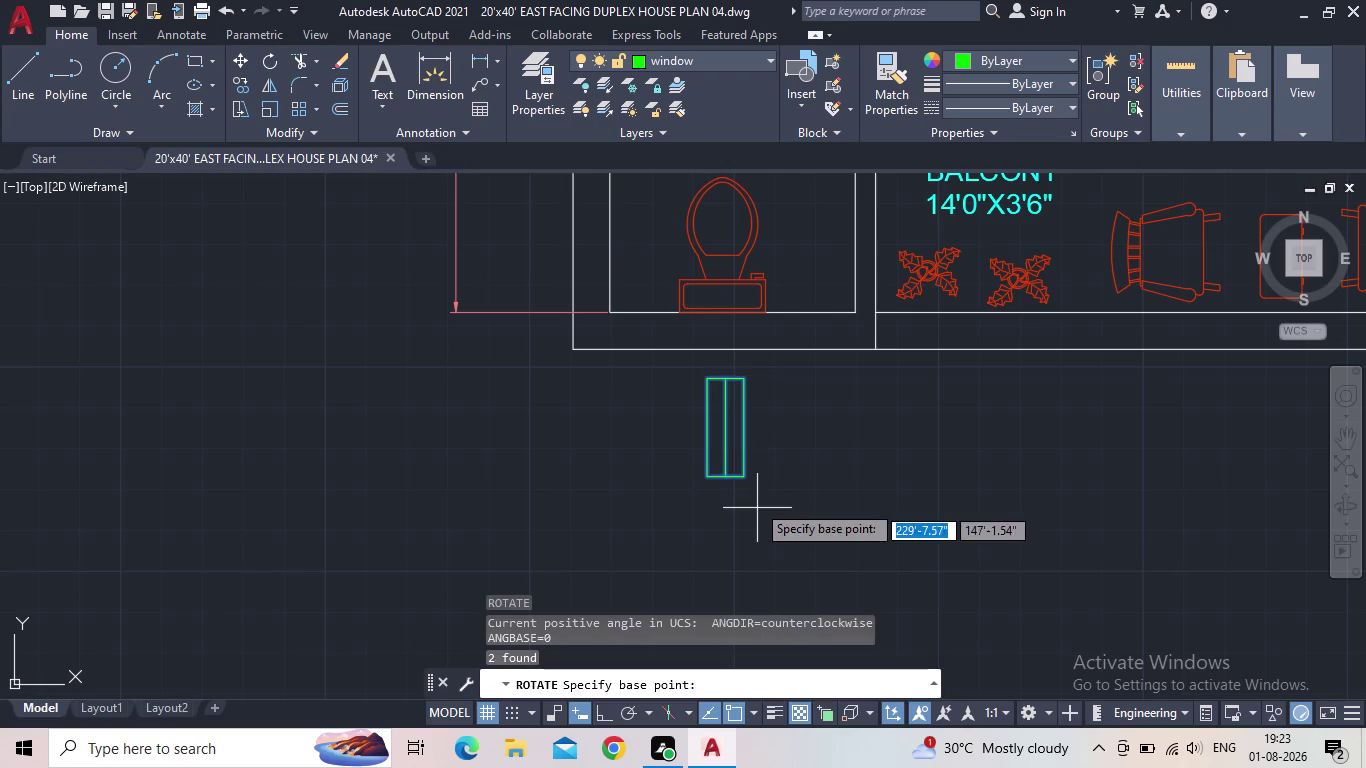
click(770, 509)
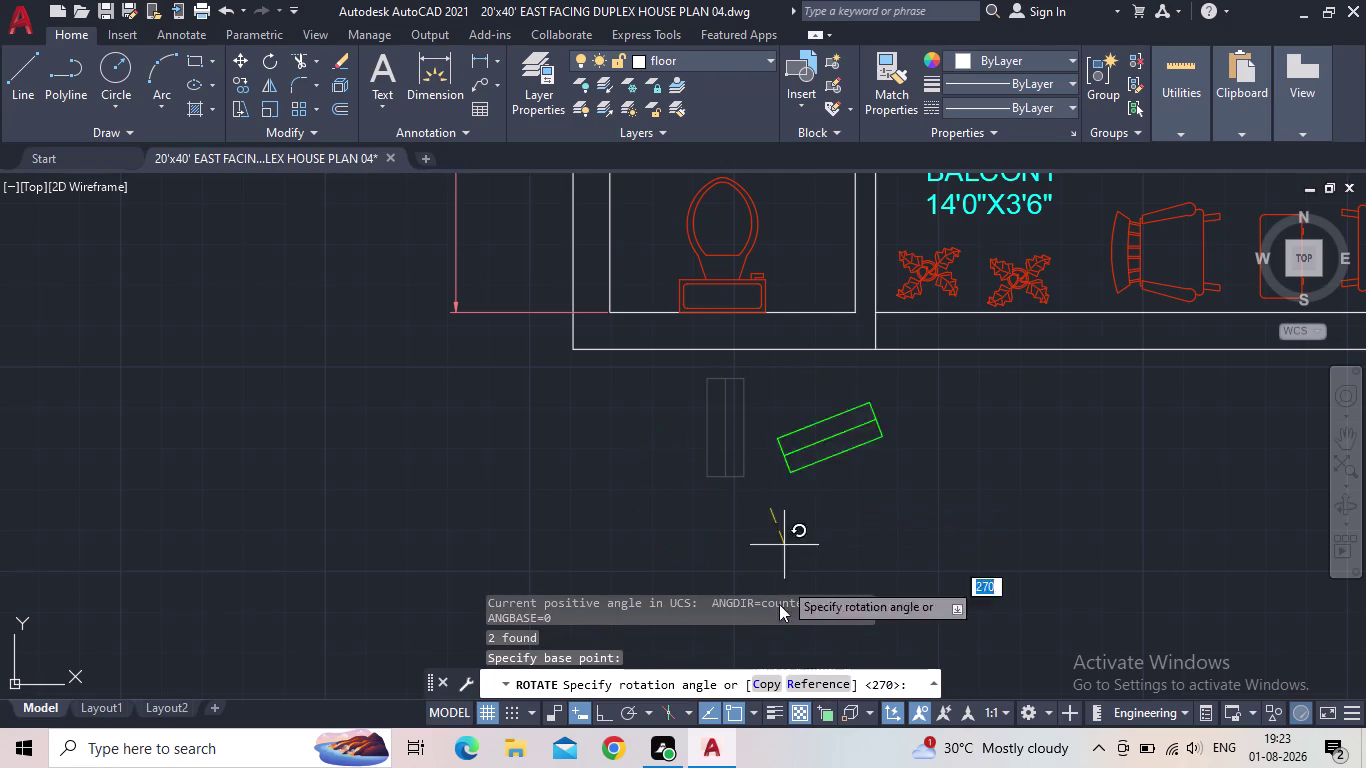
click(597, 712)
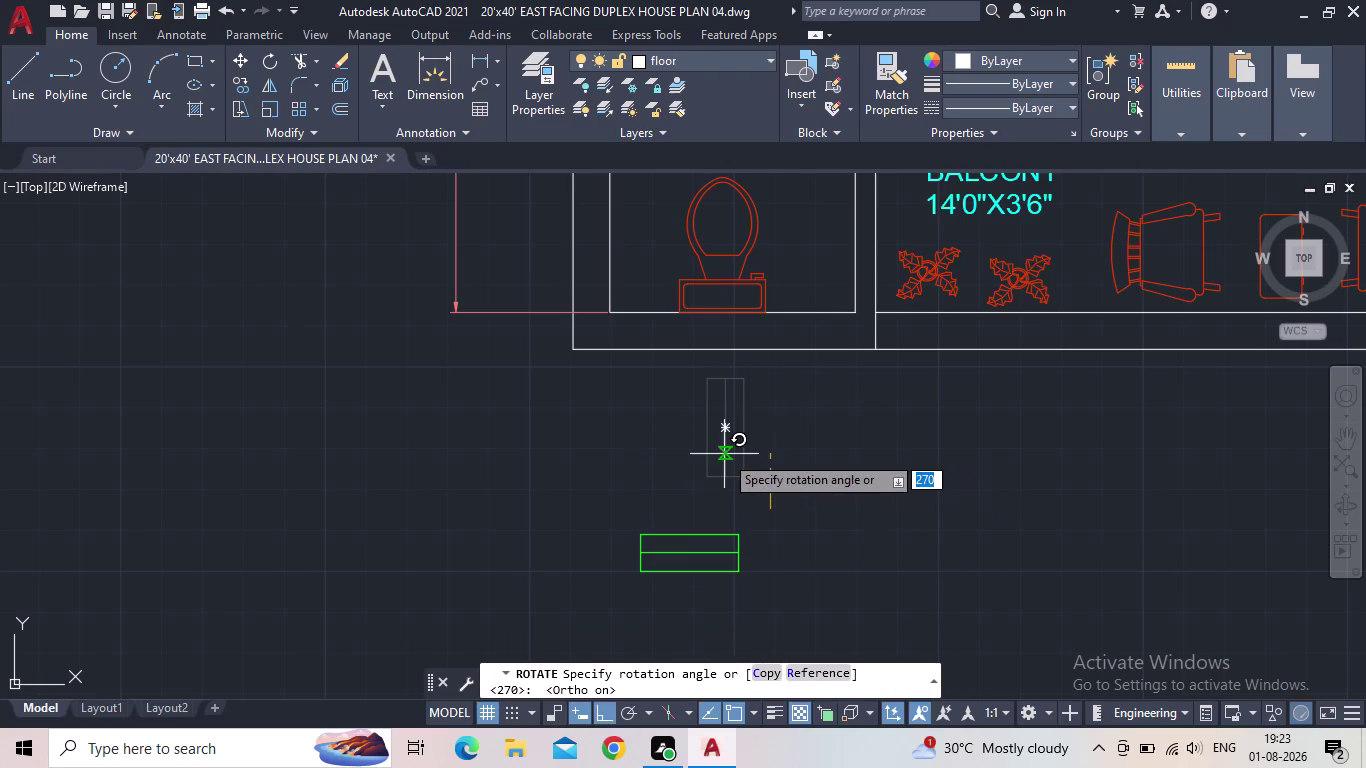
click(724, 454)
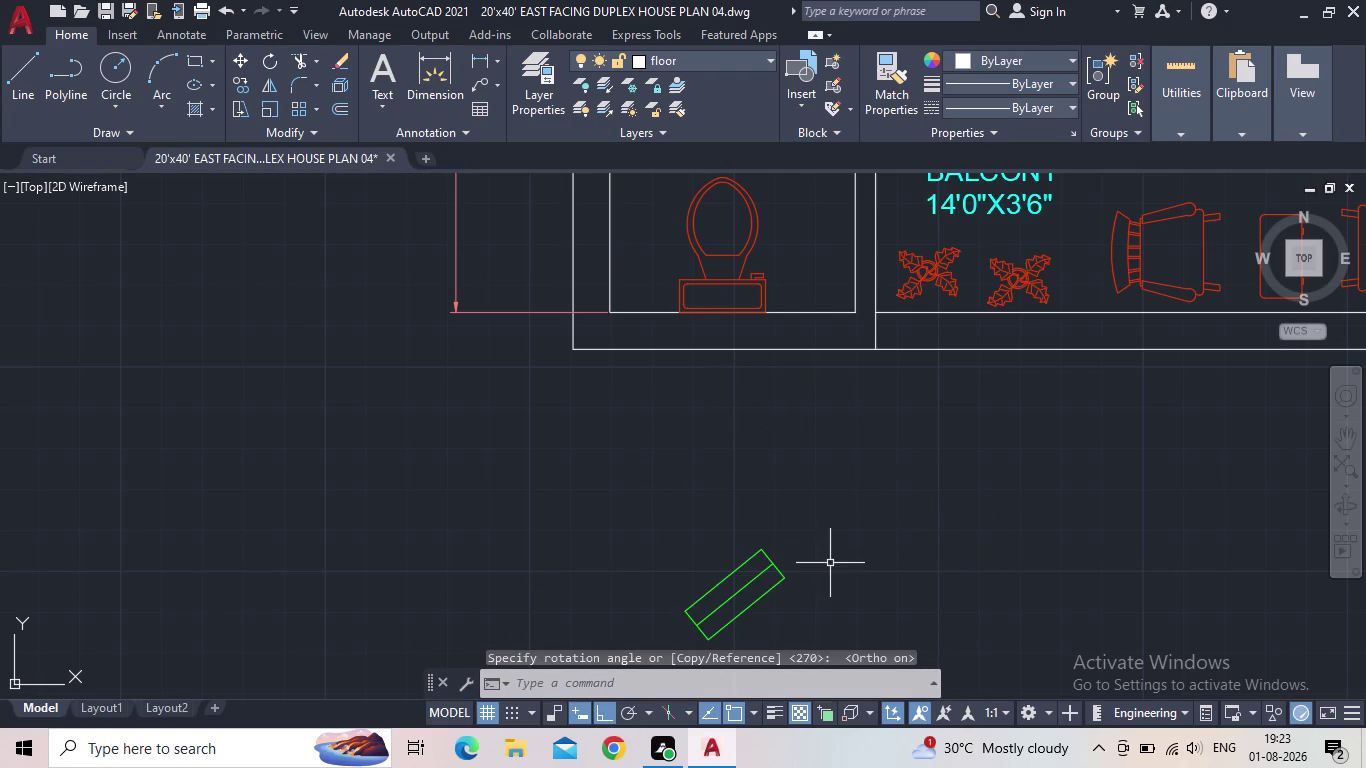
Cancel the command and undo the slanted rotation of the window copy.
key(Escape)
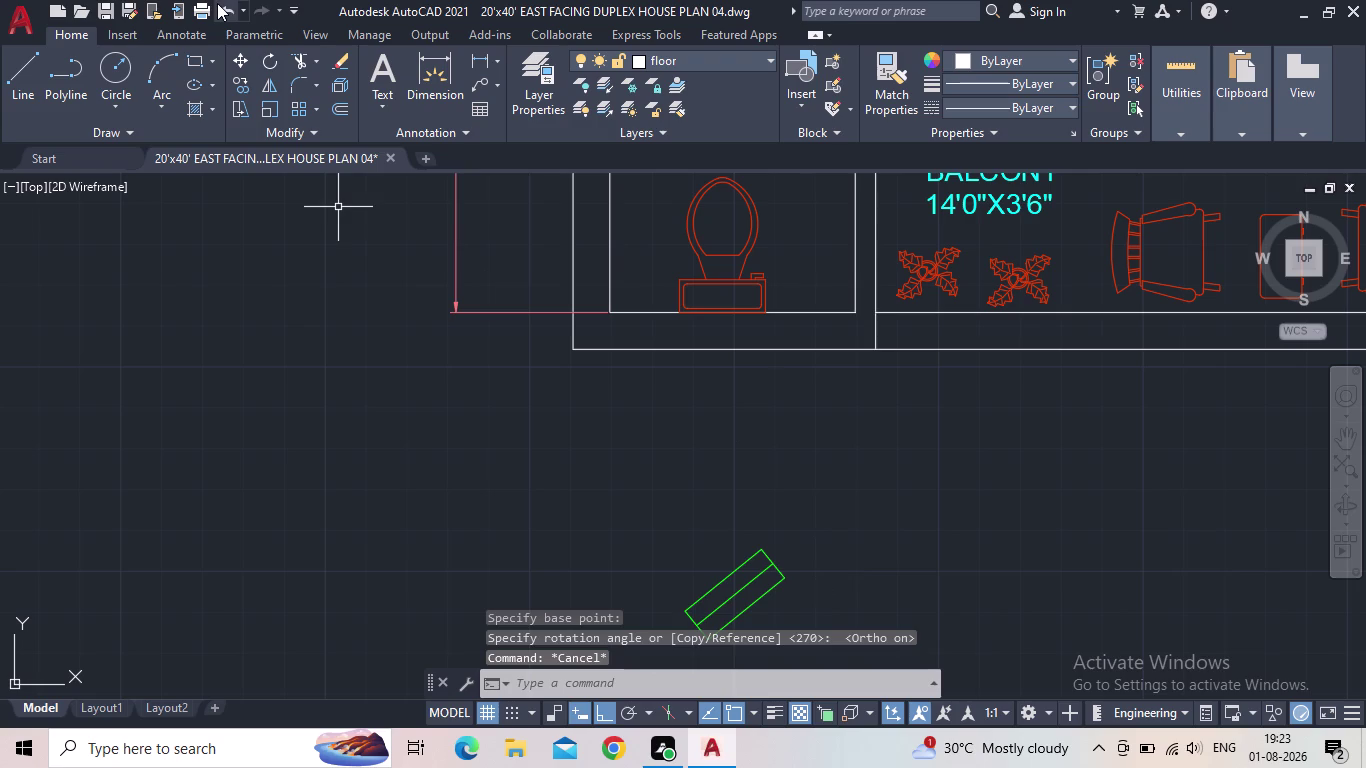
click(219, 4)
middle_drag(851, 491, 849, 491)
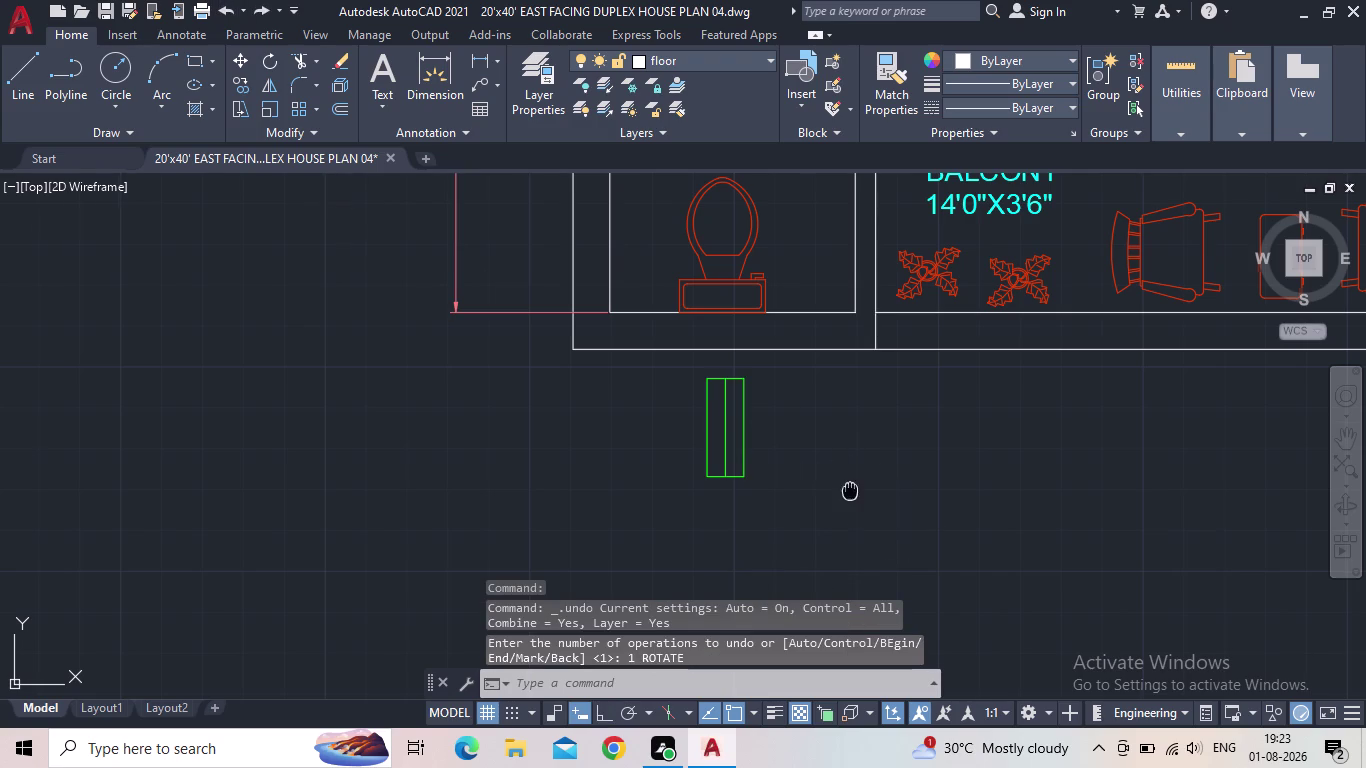
middle_drag(849, 491, 729, 555)
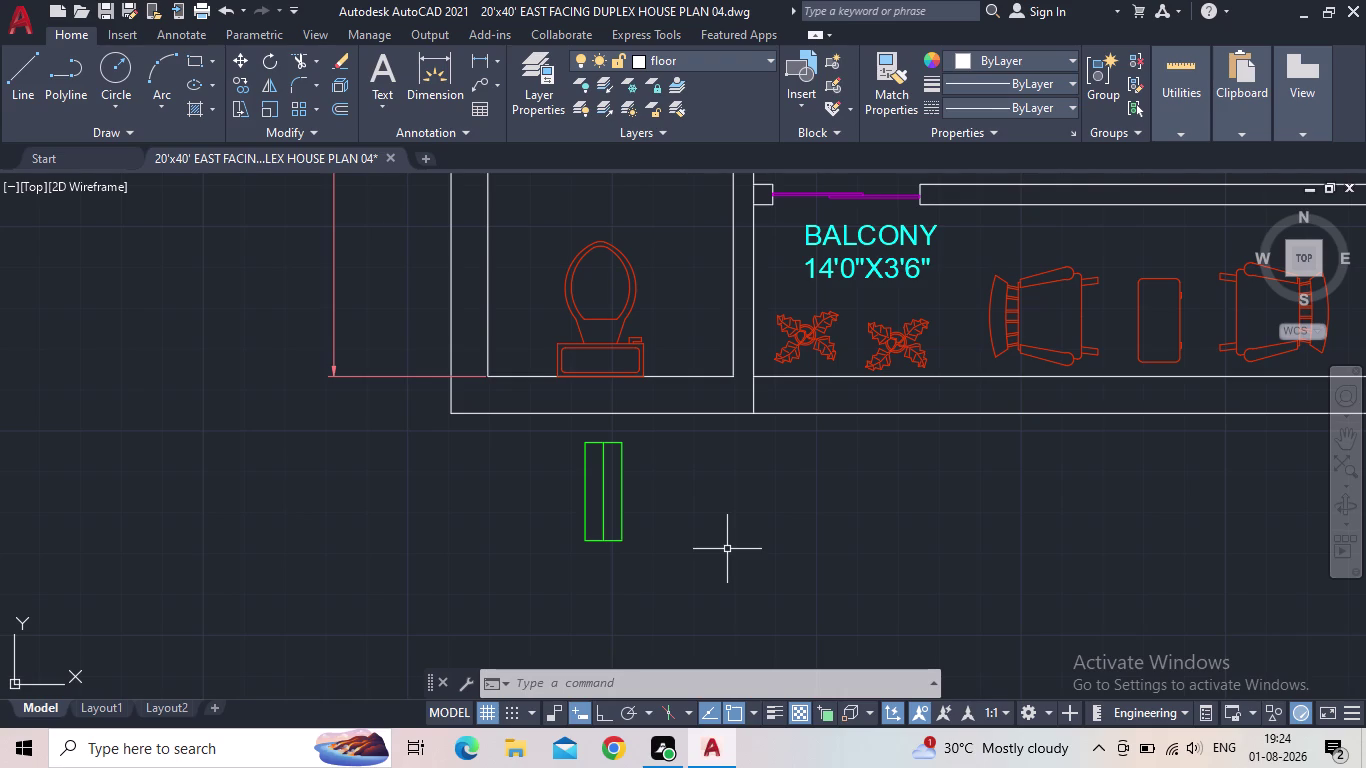
drag(736, 558, 724, 556)
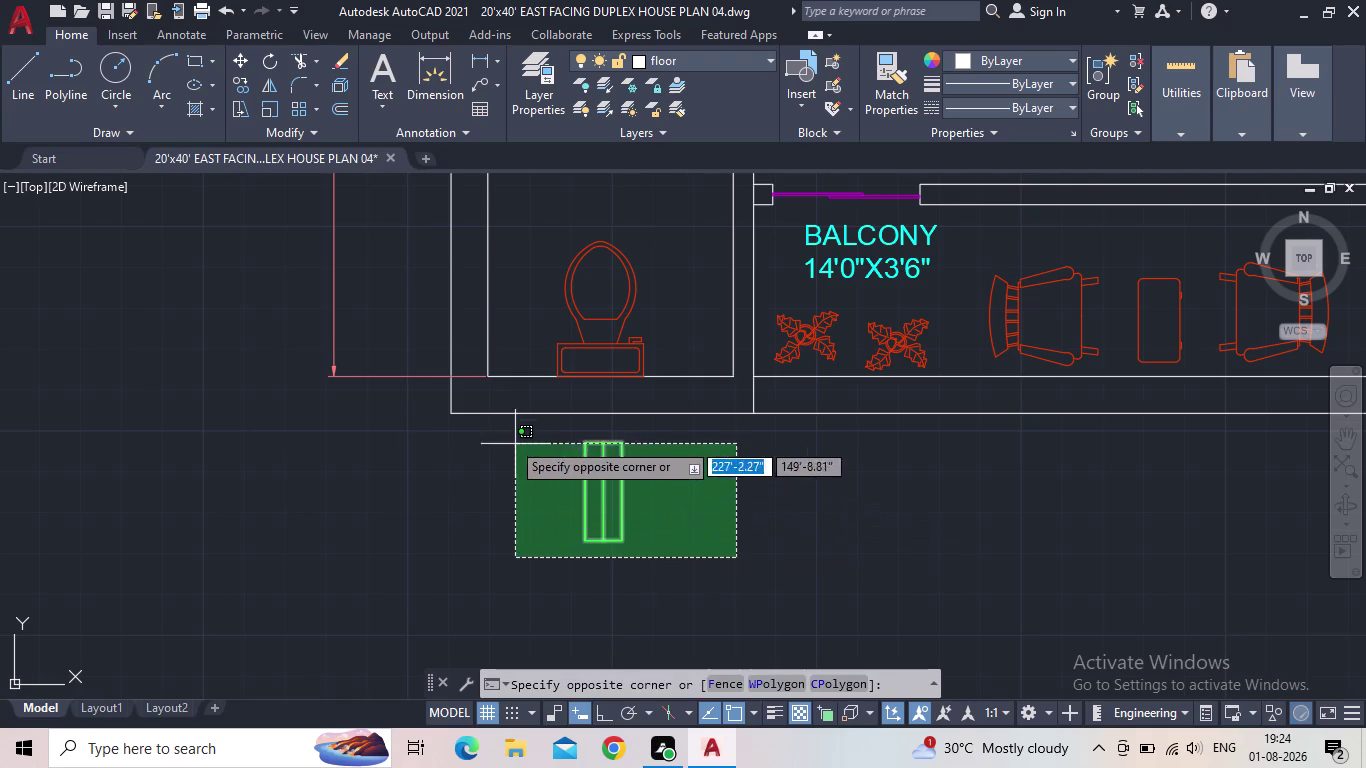
Rotate the copied window 90 degrees about its base with Ortho on.
click(511, 441)
key(r)
key(o)
key(Return)
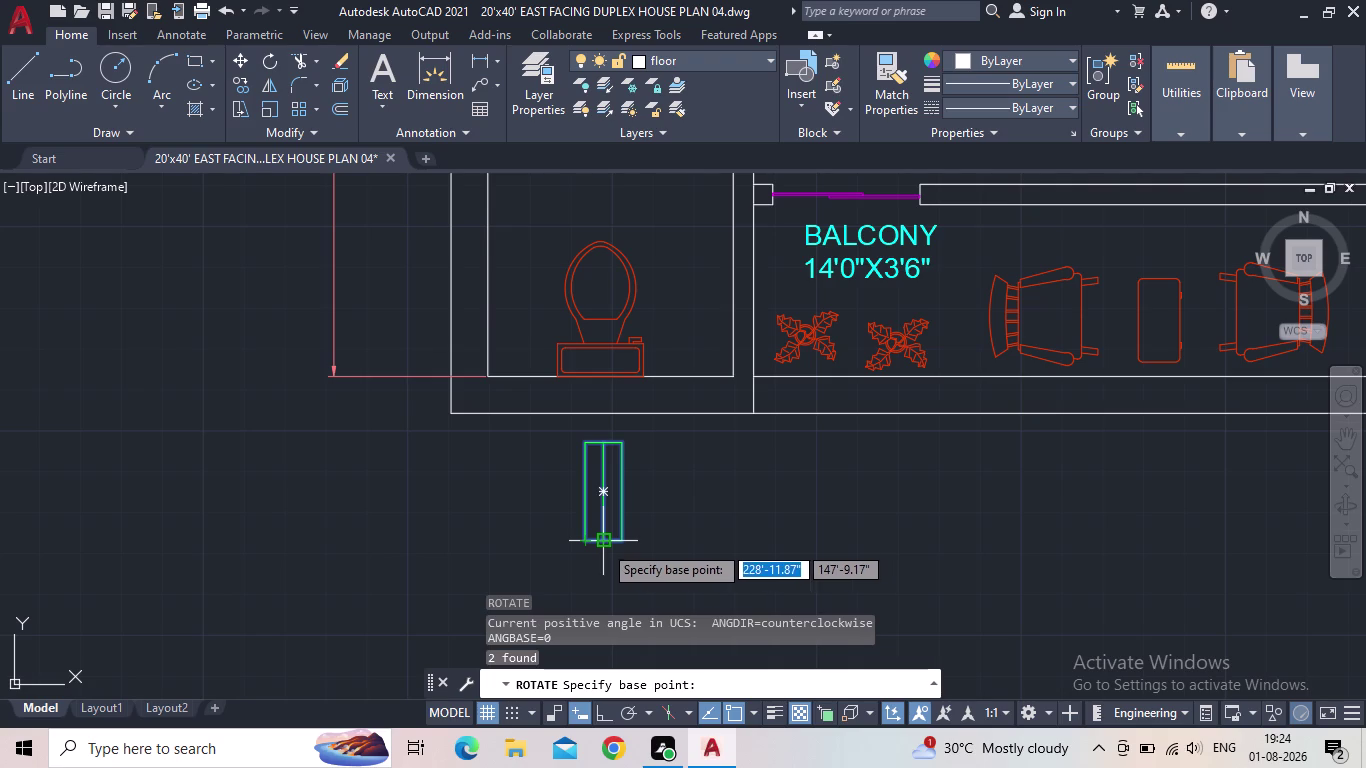
click(603, 708)
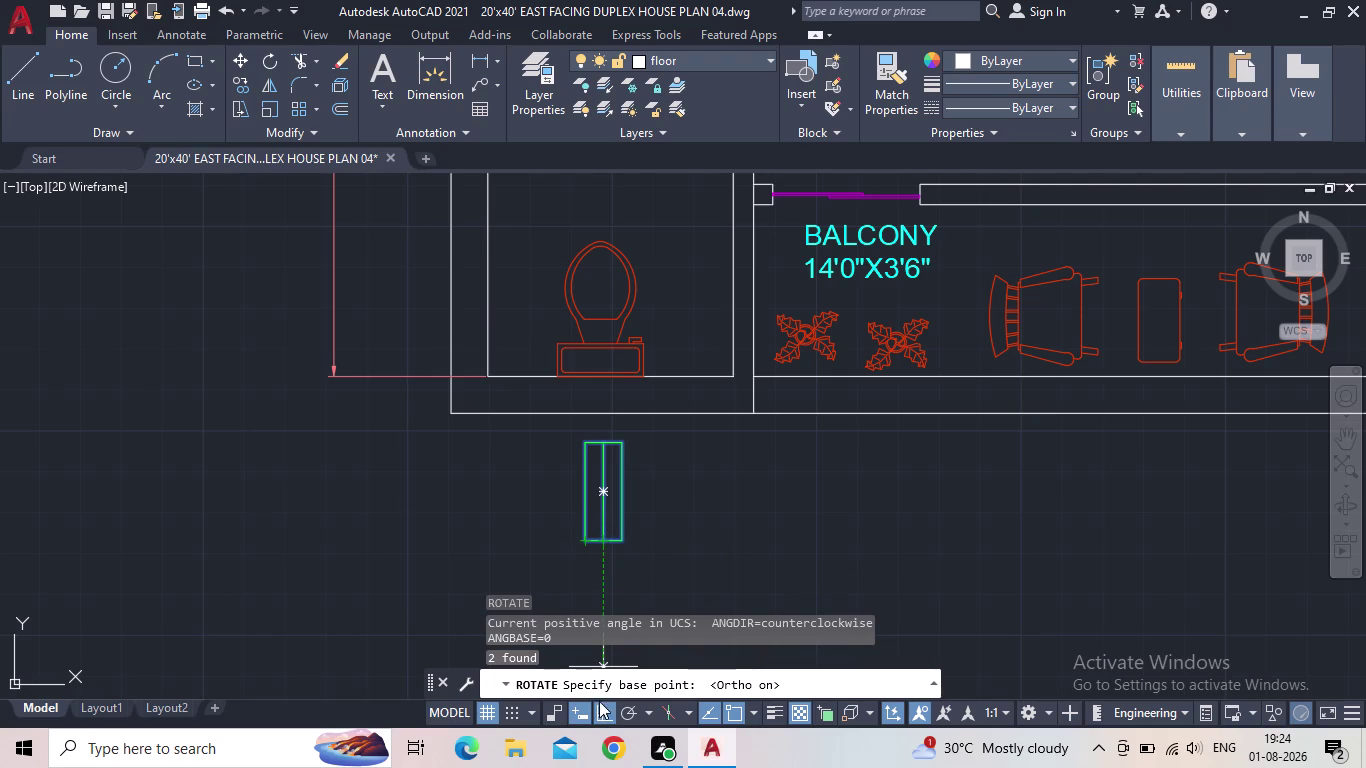
click(582, 542)
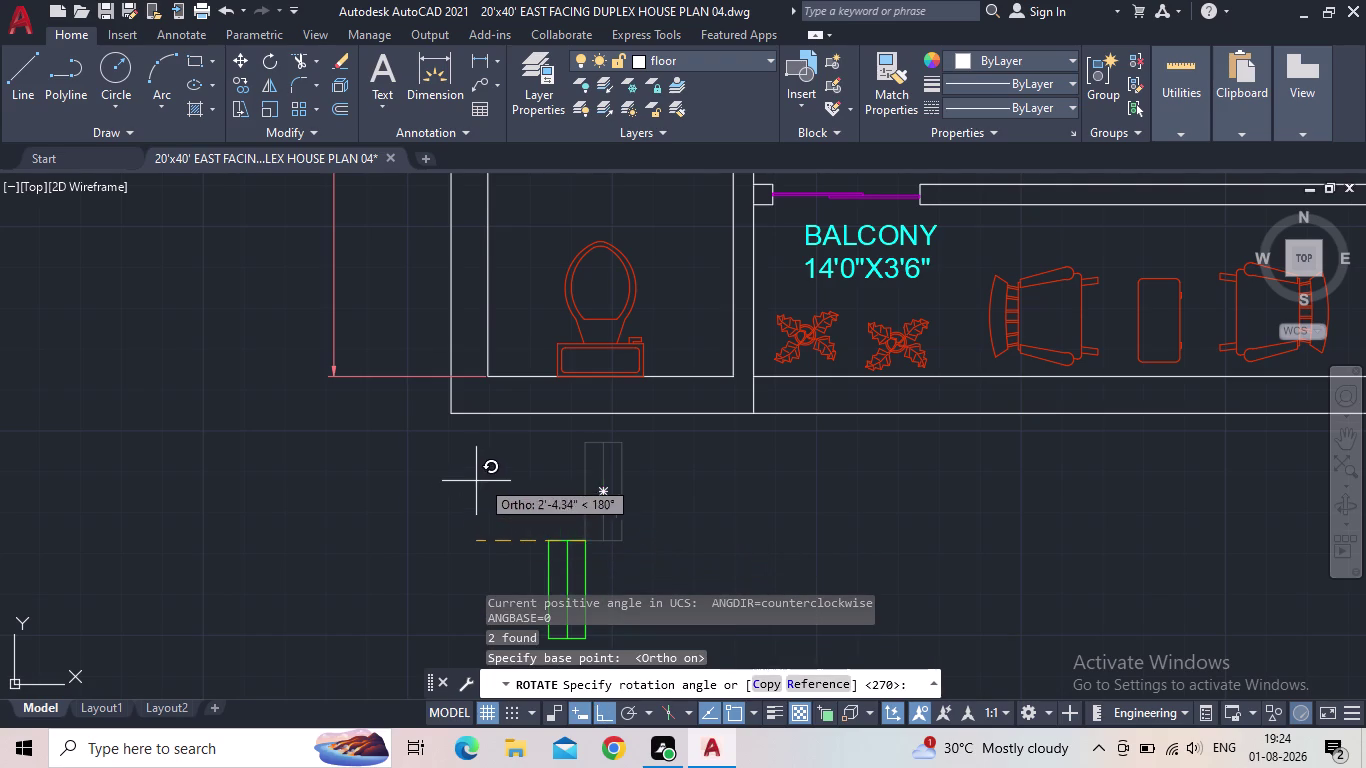
click(572, 433)
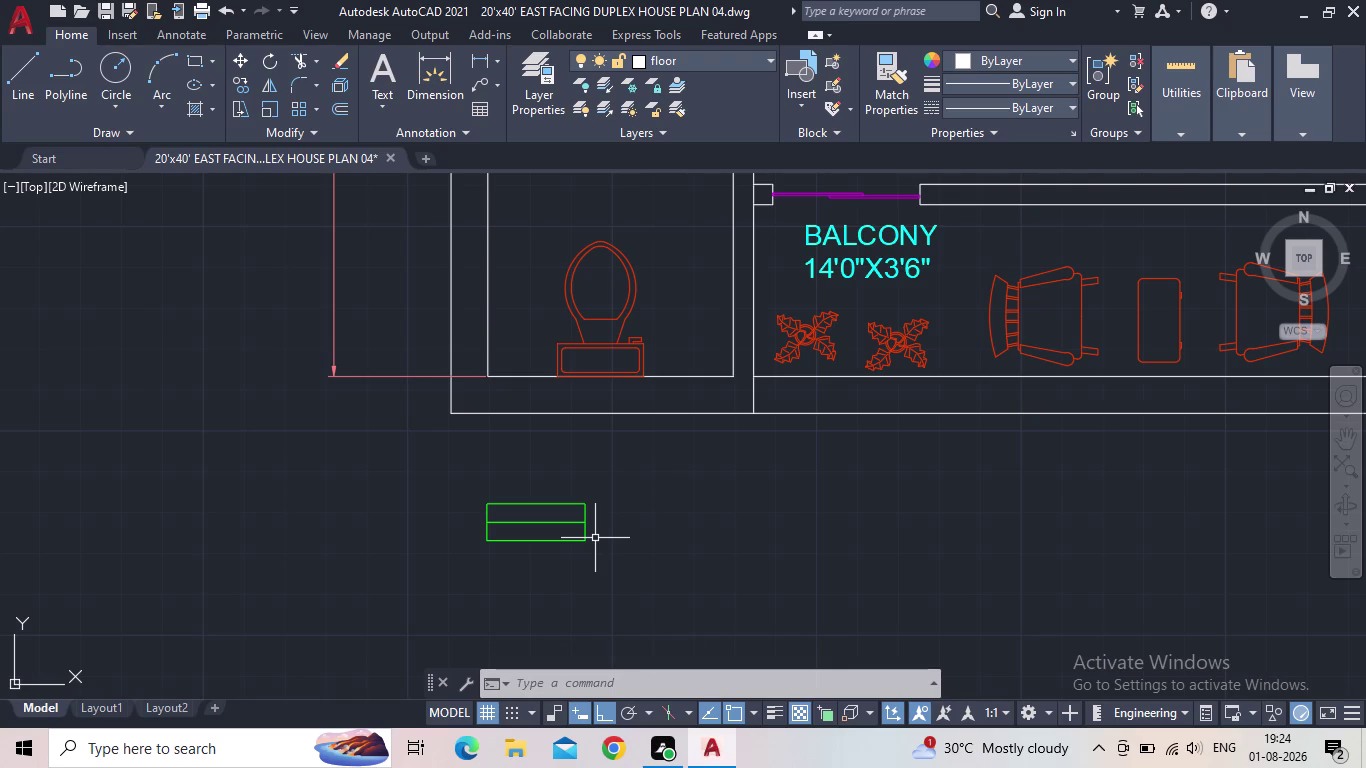
Select the rotated window, abandoning a first COPY attempt.
drag(591, 584, 568, 568)
click(453, 472)
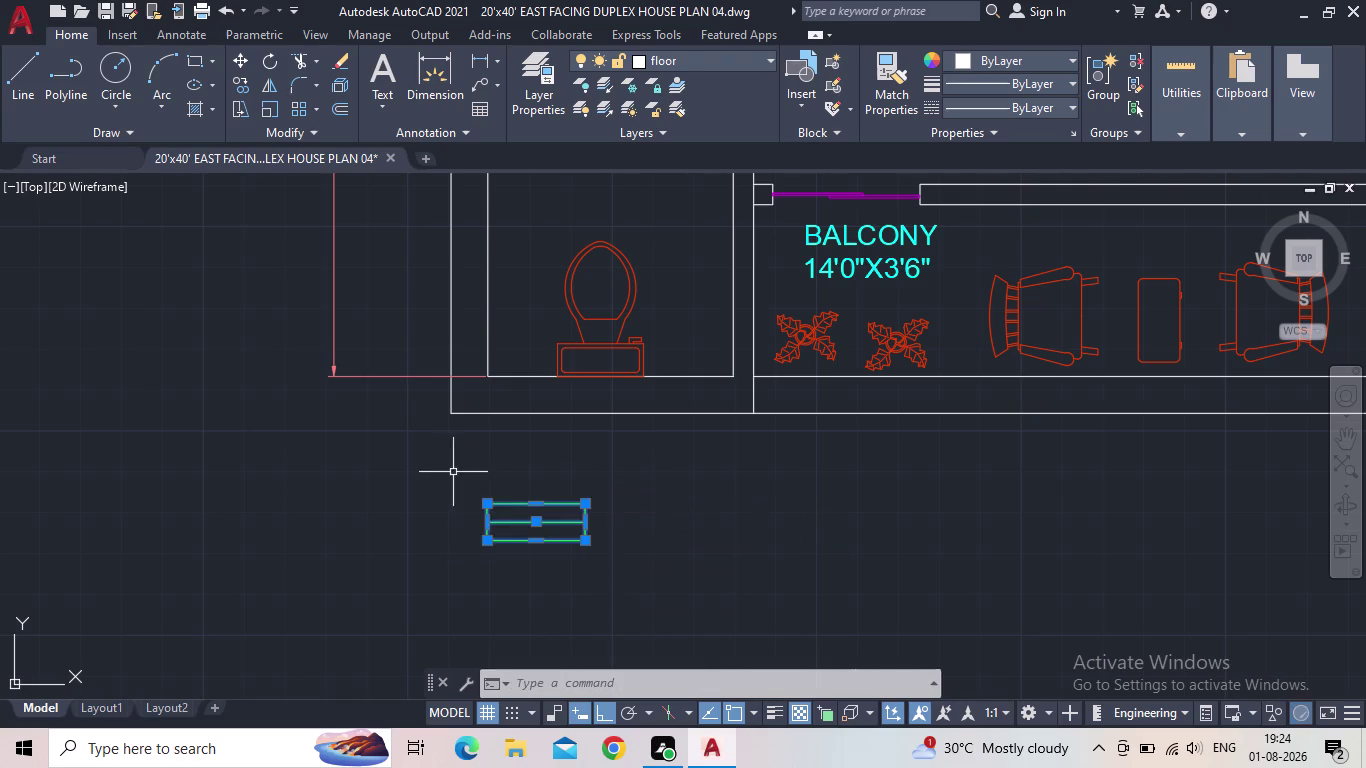
scroll(up, 3)
scroll(down, 3)
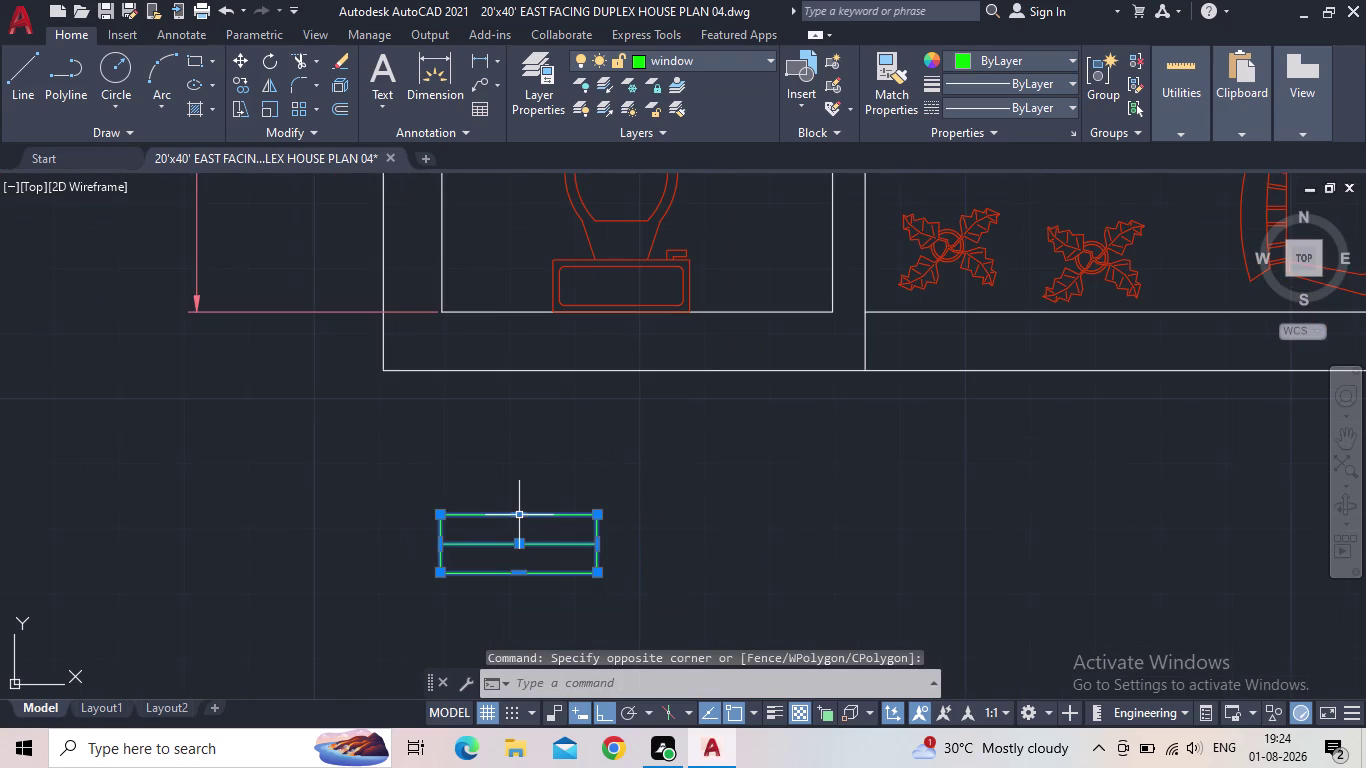
key(c)
key(o)
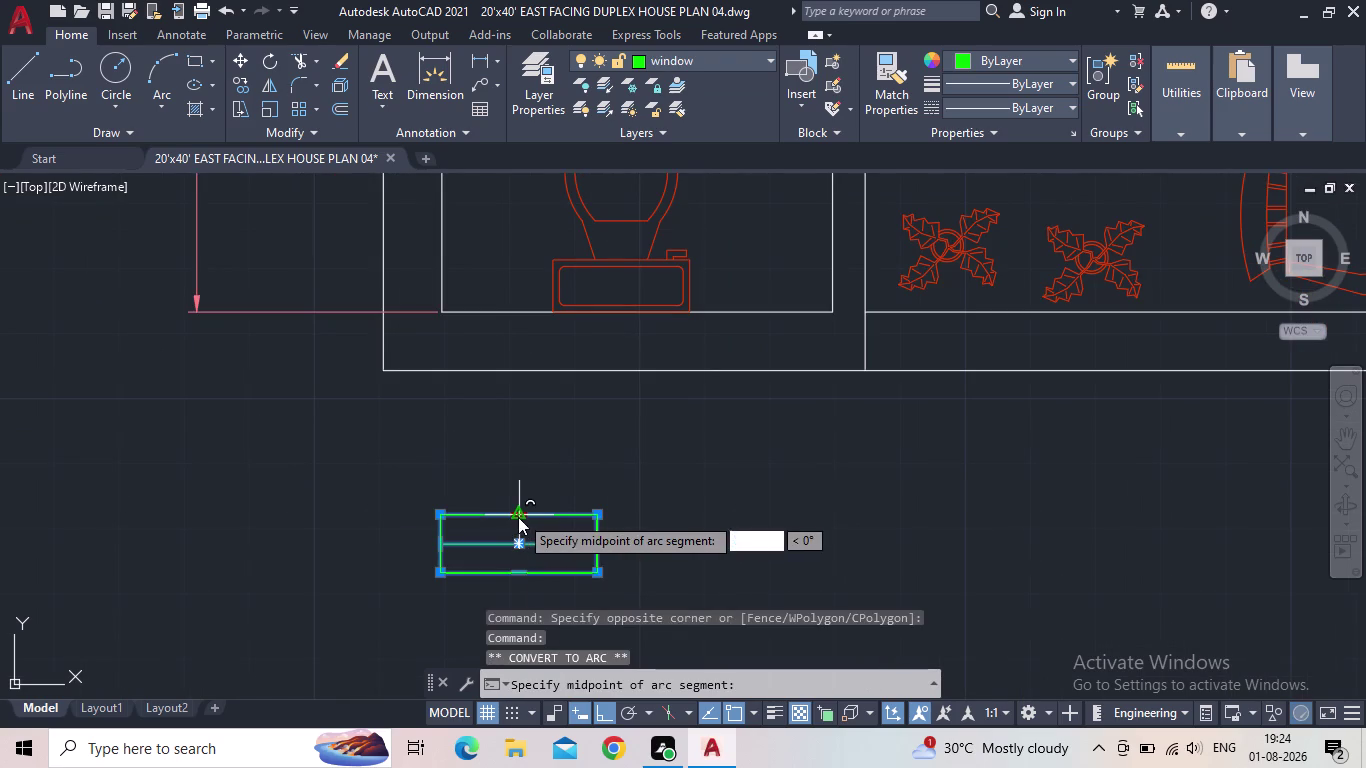
key(Return)
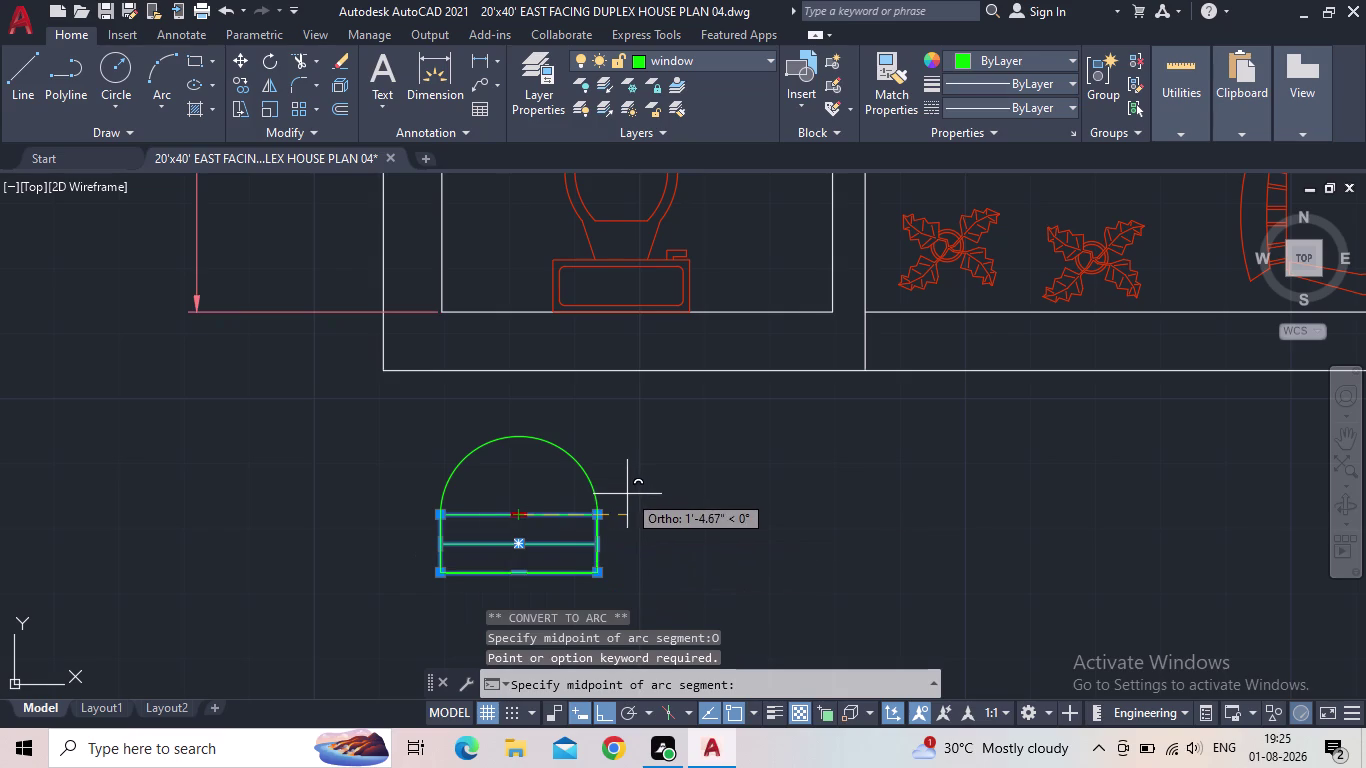
key(Escape)
key(Escape)
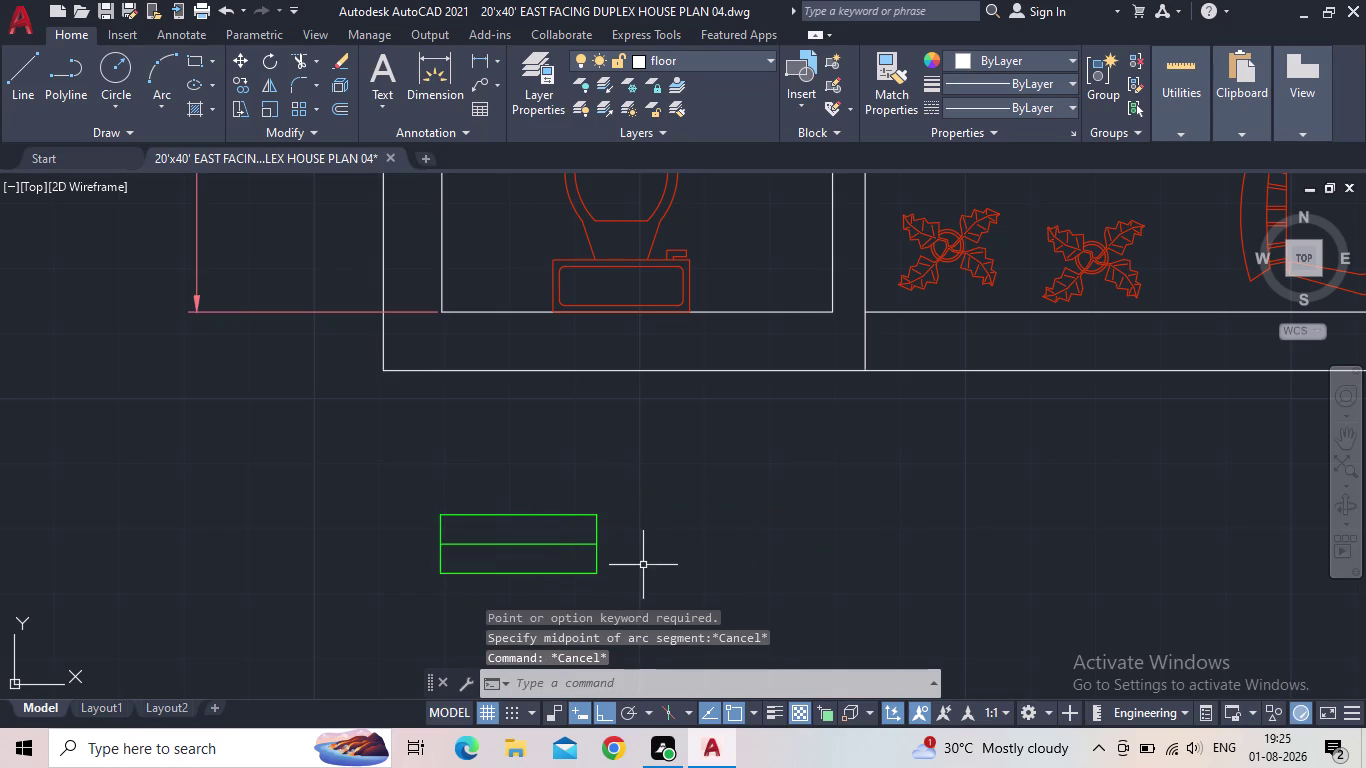
click(643, 565)
click(488, 505)
middle_drag(676, 539, 726, 520)
Copy the window from its lower-left corner into the toilet's lower wall, Ortho off.
key(c)
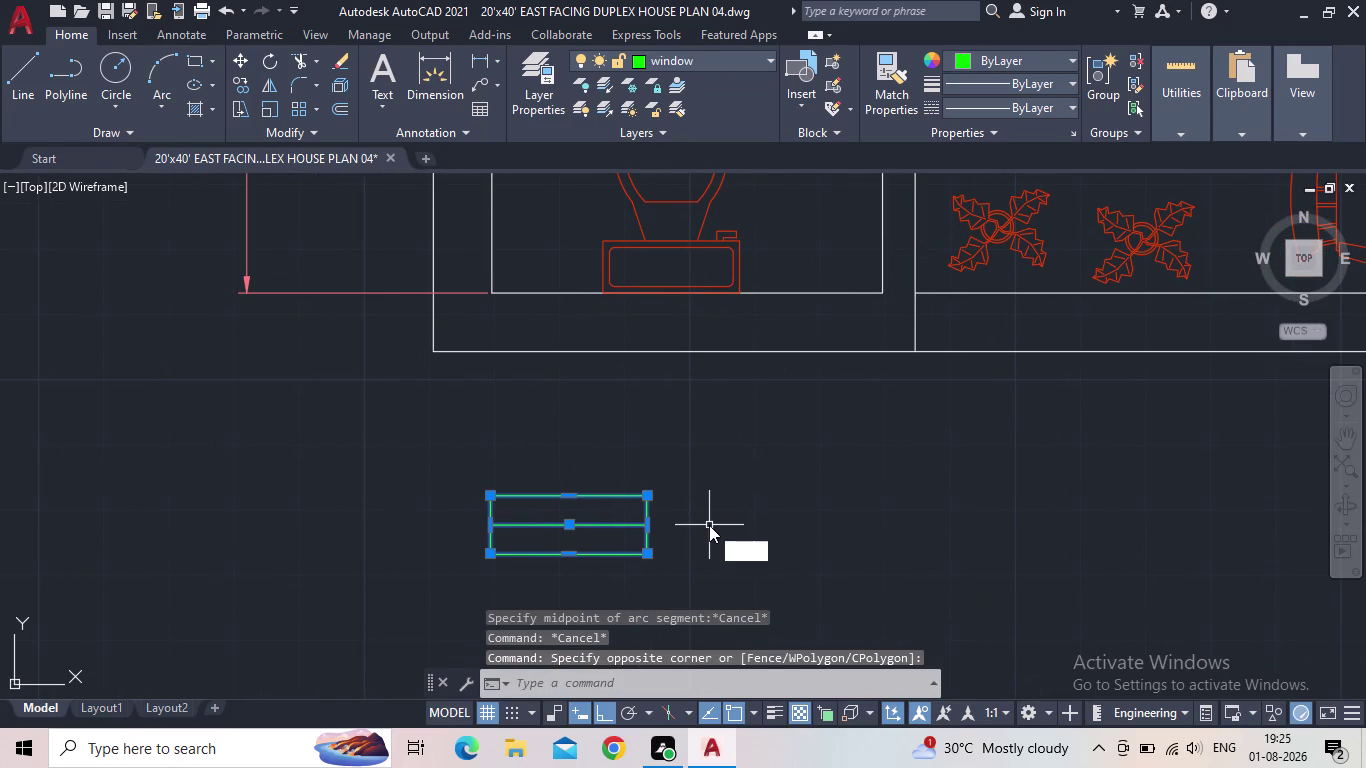
key(o)
key(Return)
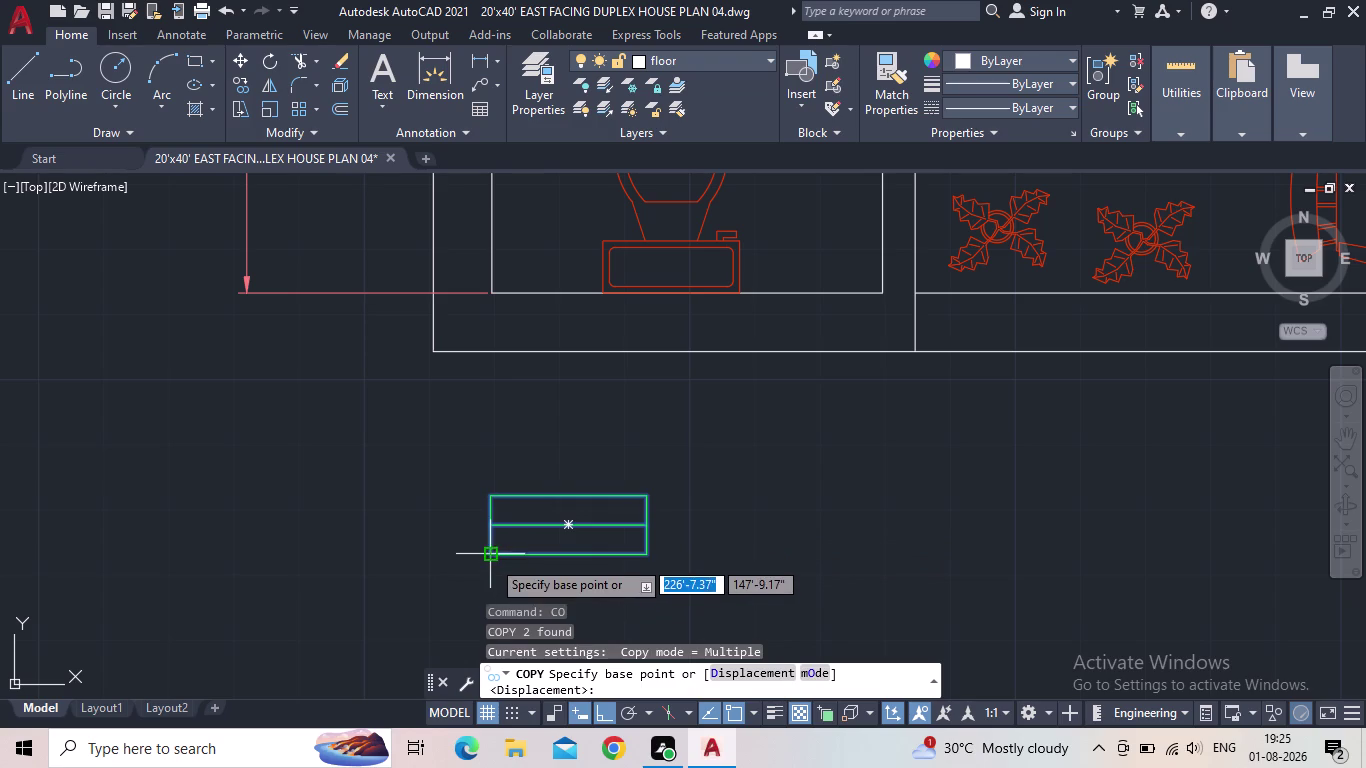
click(491, 559)
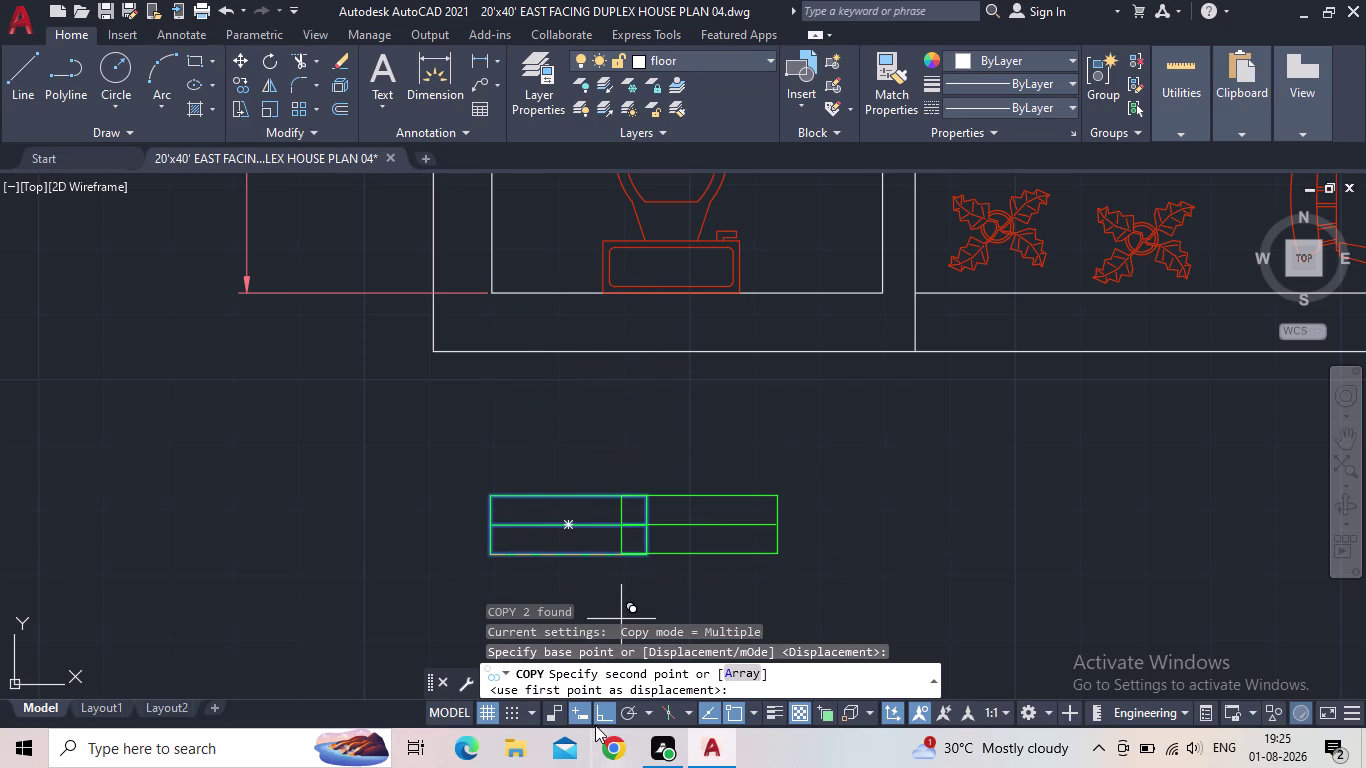
click(601, 718)
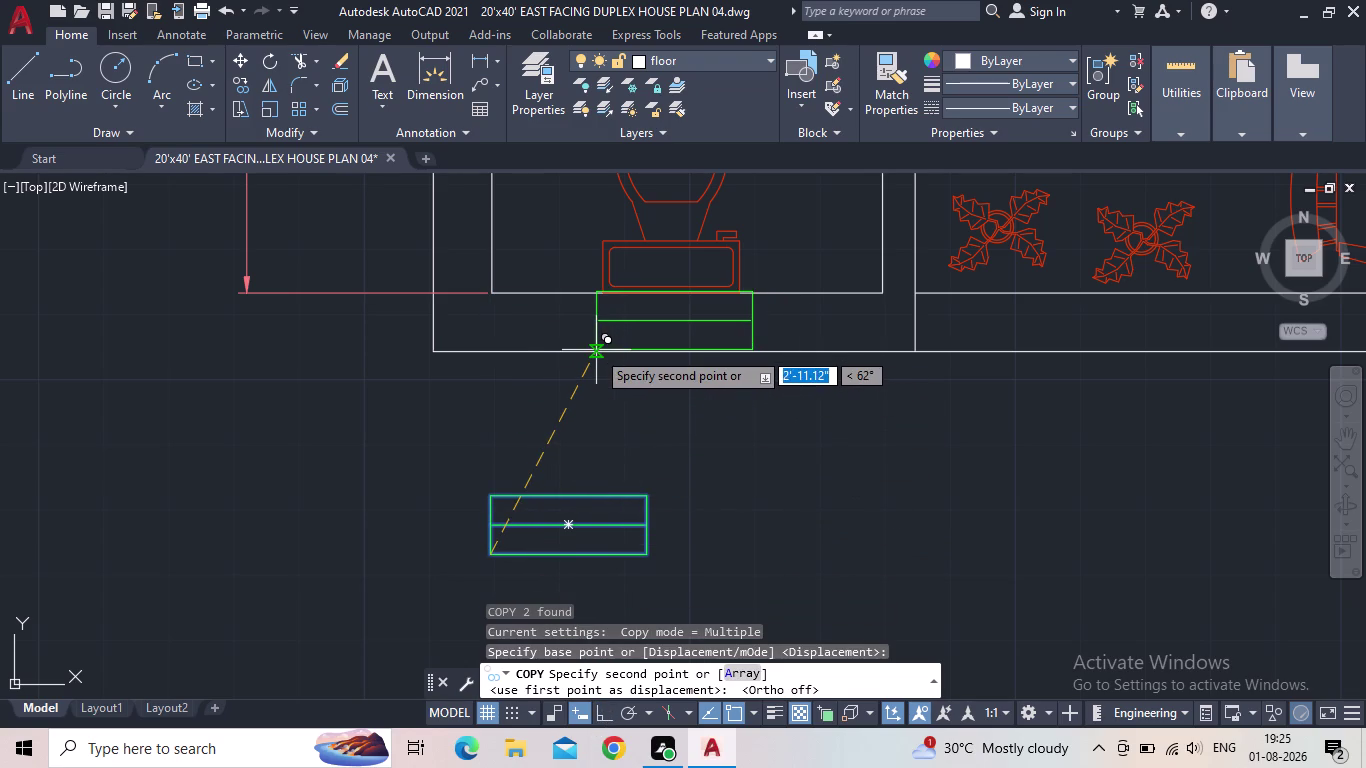
scroll(up, 3)
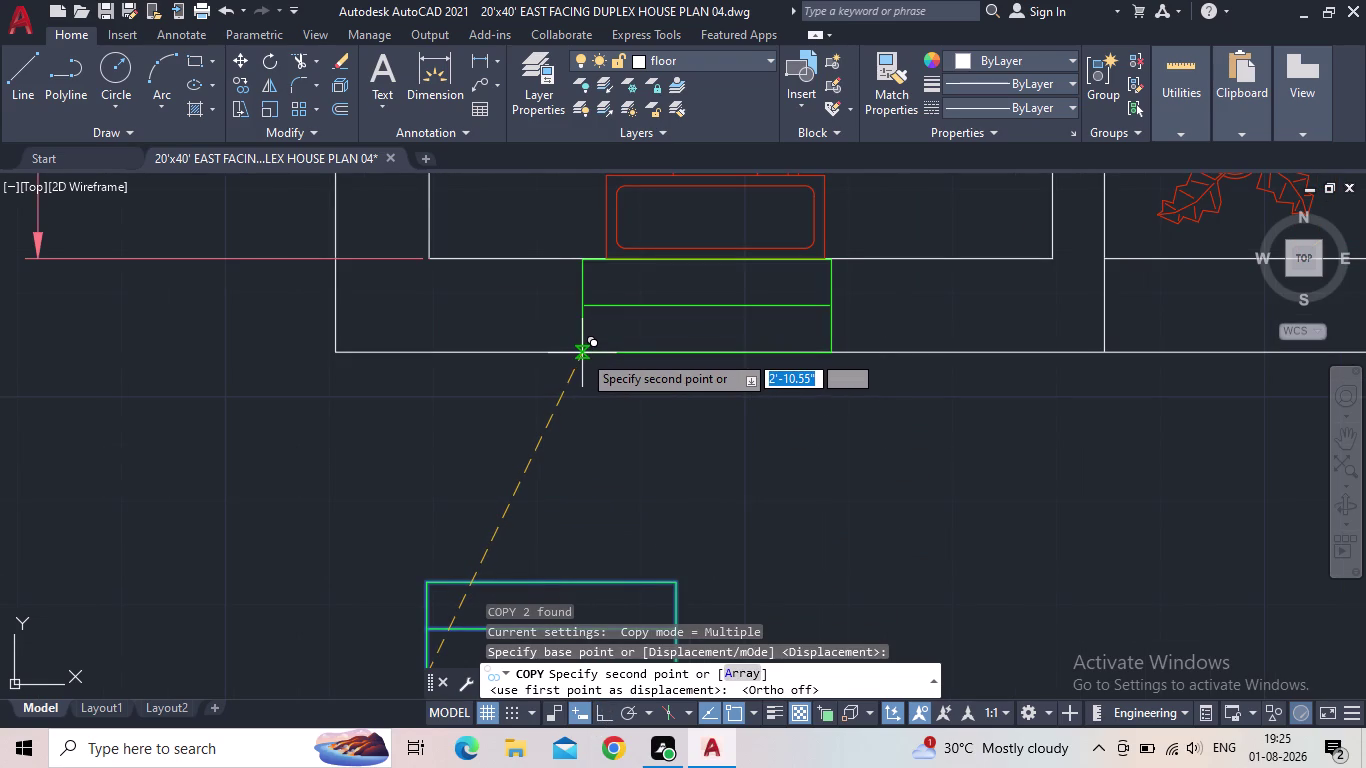
click(582, 353)
middle_drag(770, 481, 590, 577)
scroll(down, 3)
key(Escape)
Delete the spare window left below the plan.
middle_drag(624, 567, 705, 344)
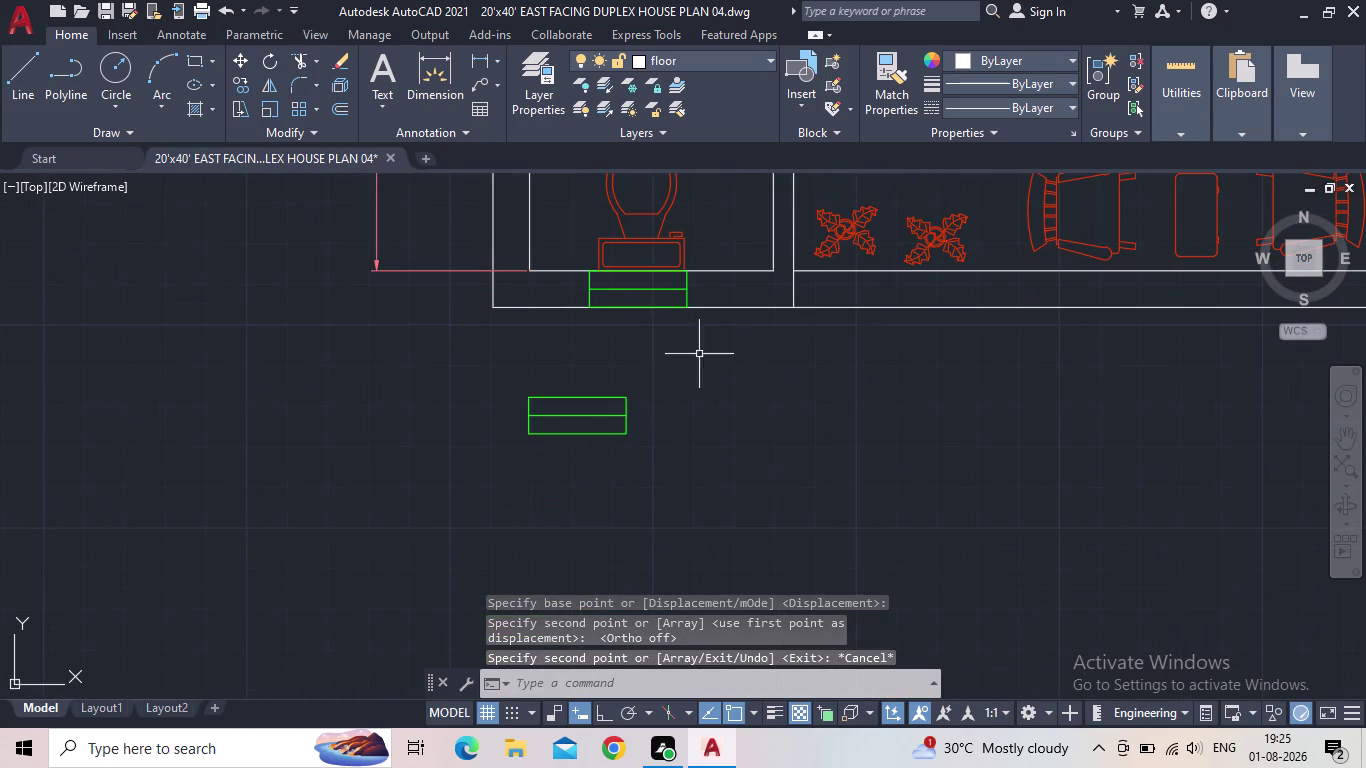
drag(662, 470, 557, 429)
click(407, 342)
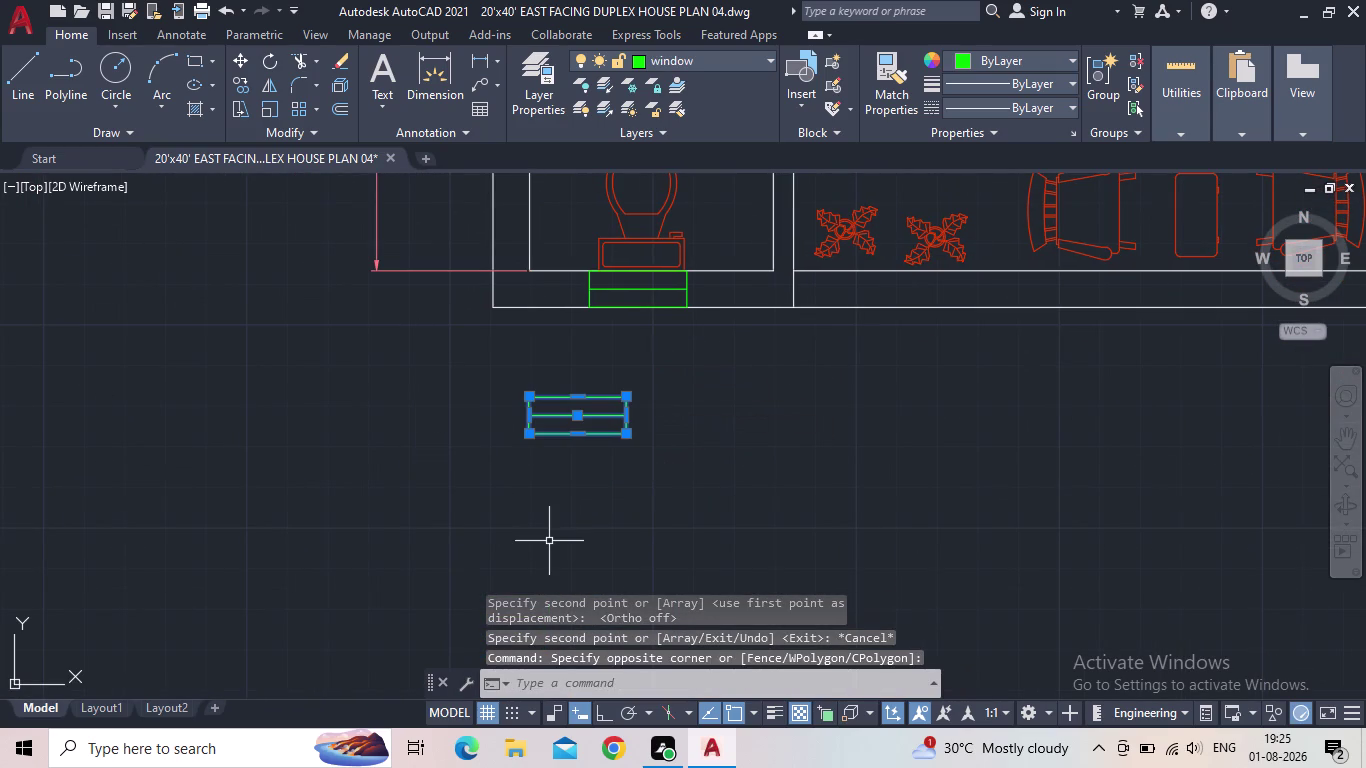
key(Delete)
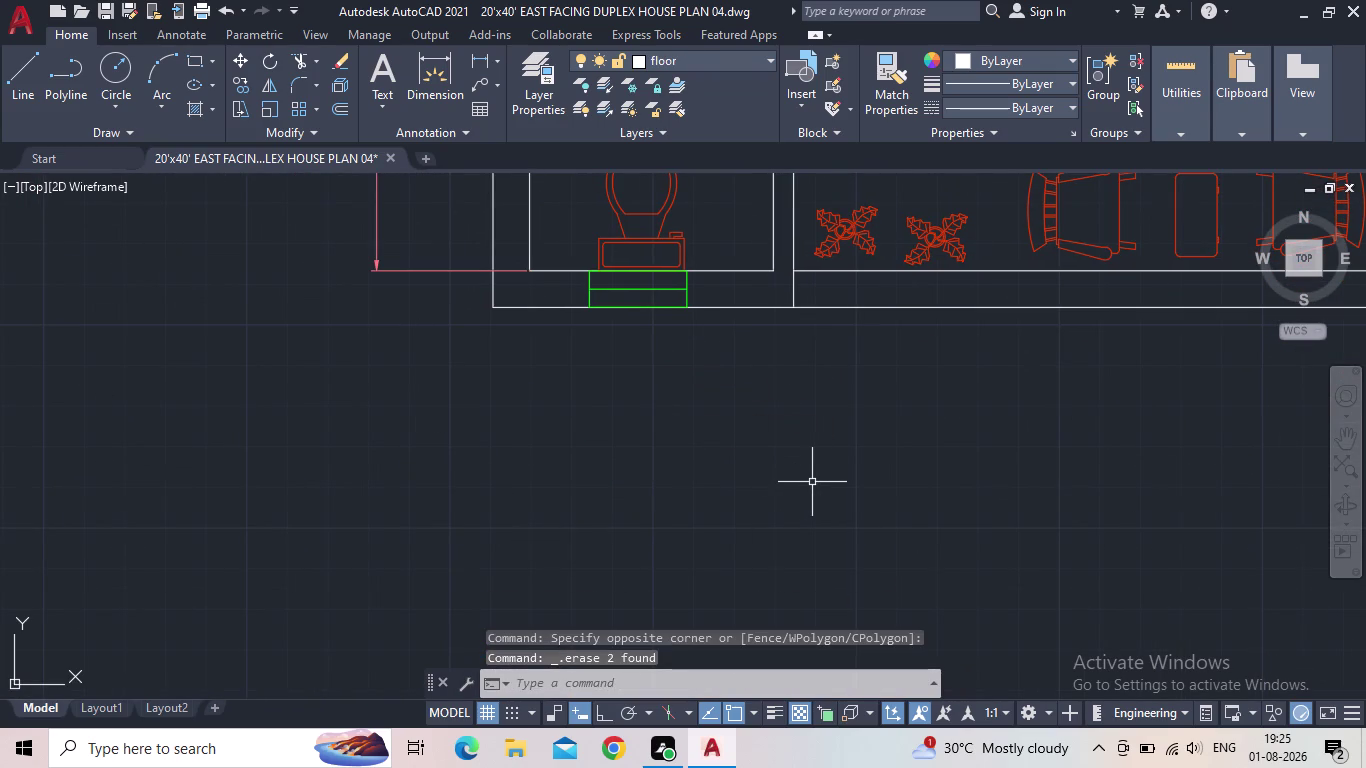
Zoom out to show both floor plans and save the drawing.
scroll(down, 3)
middle_drag(814, 436, 671, 522)
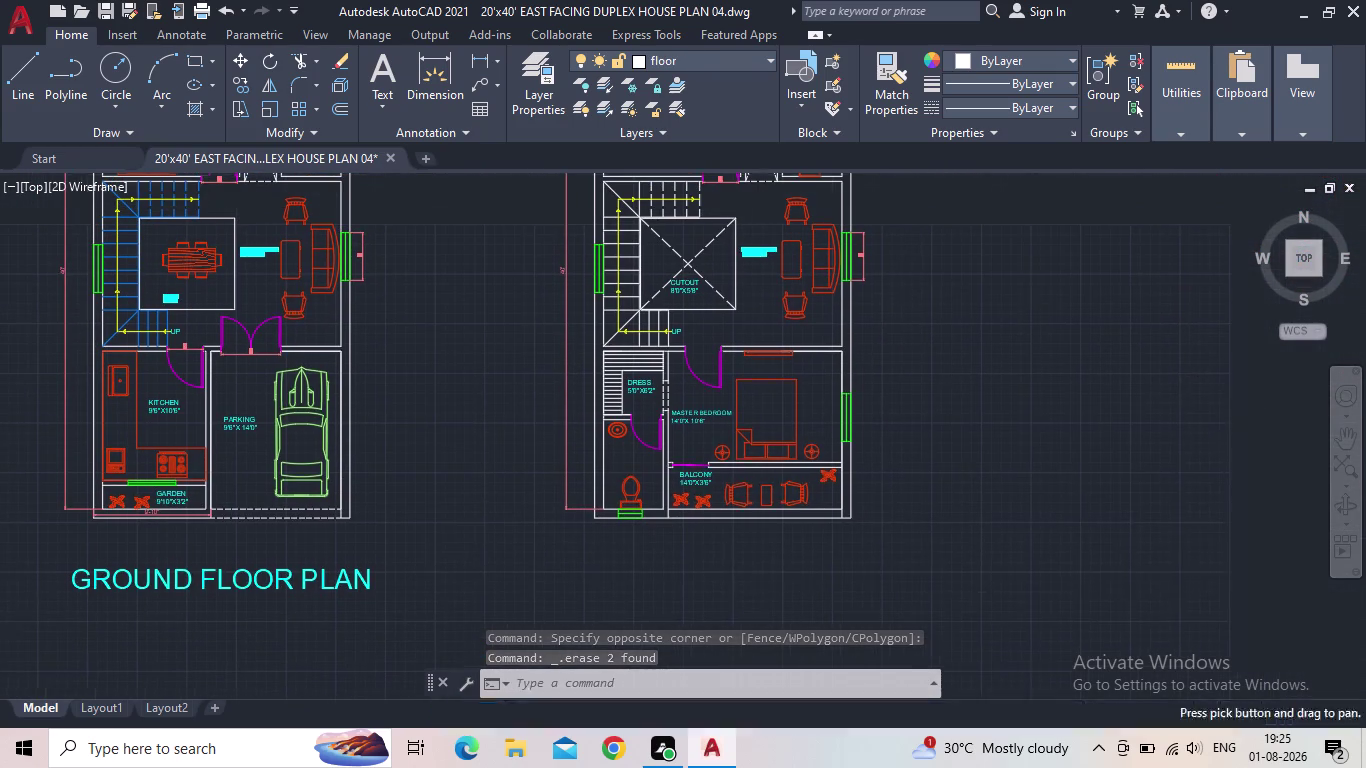
click(104, 7)
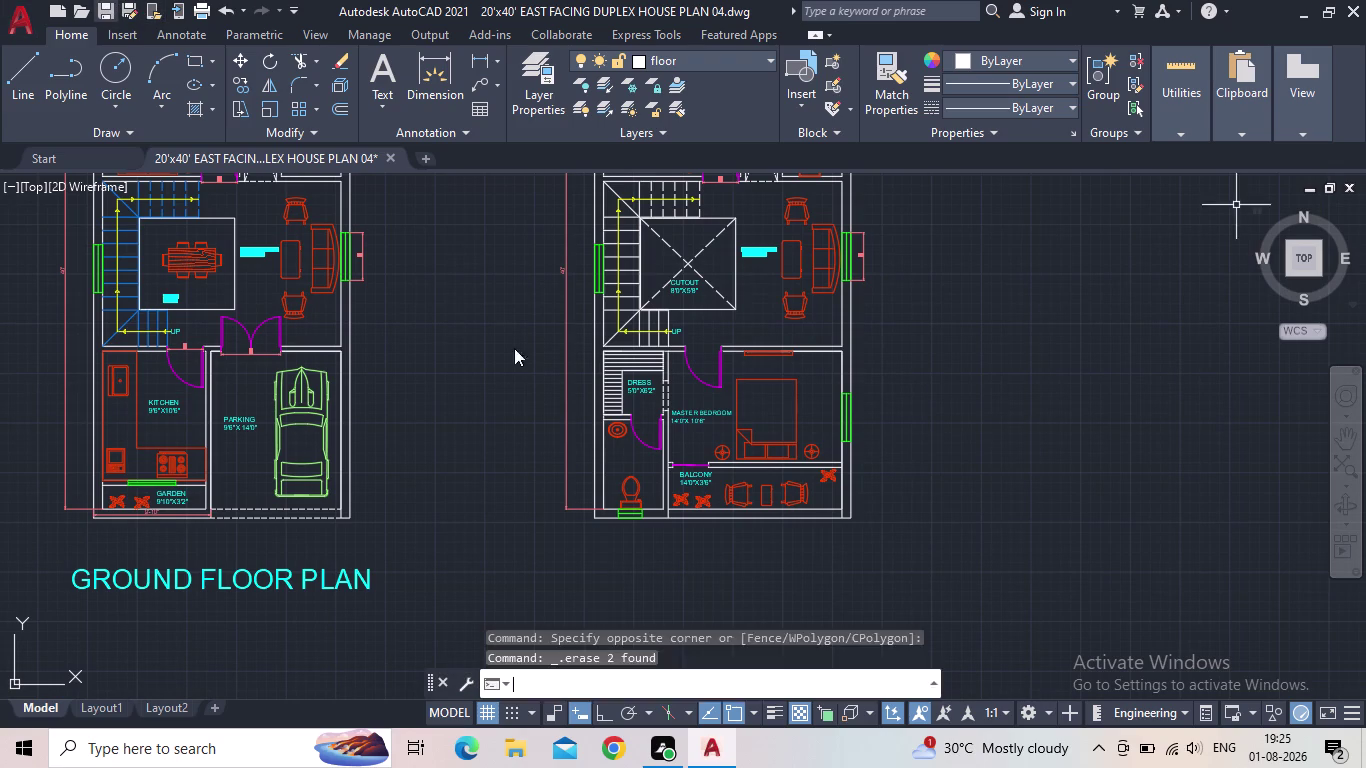
Select the window in the other plan's Dress room outer wall.
scroll(up, 3)
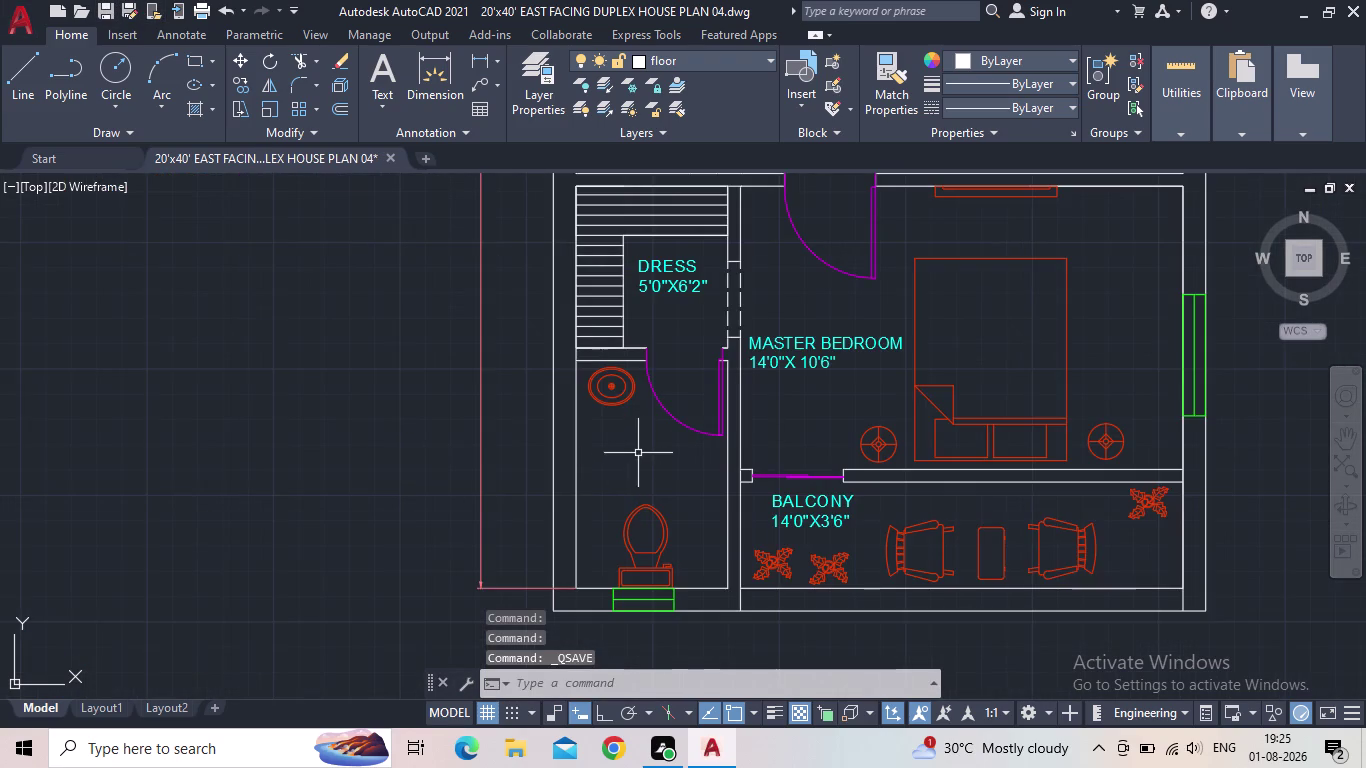
middle_drag(639, 452, 596, 576)
scroll(down, 3)
middle_drag(596, 543, 579, 296)
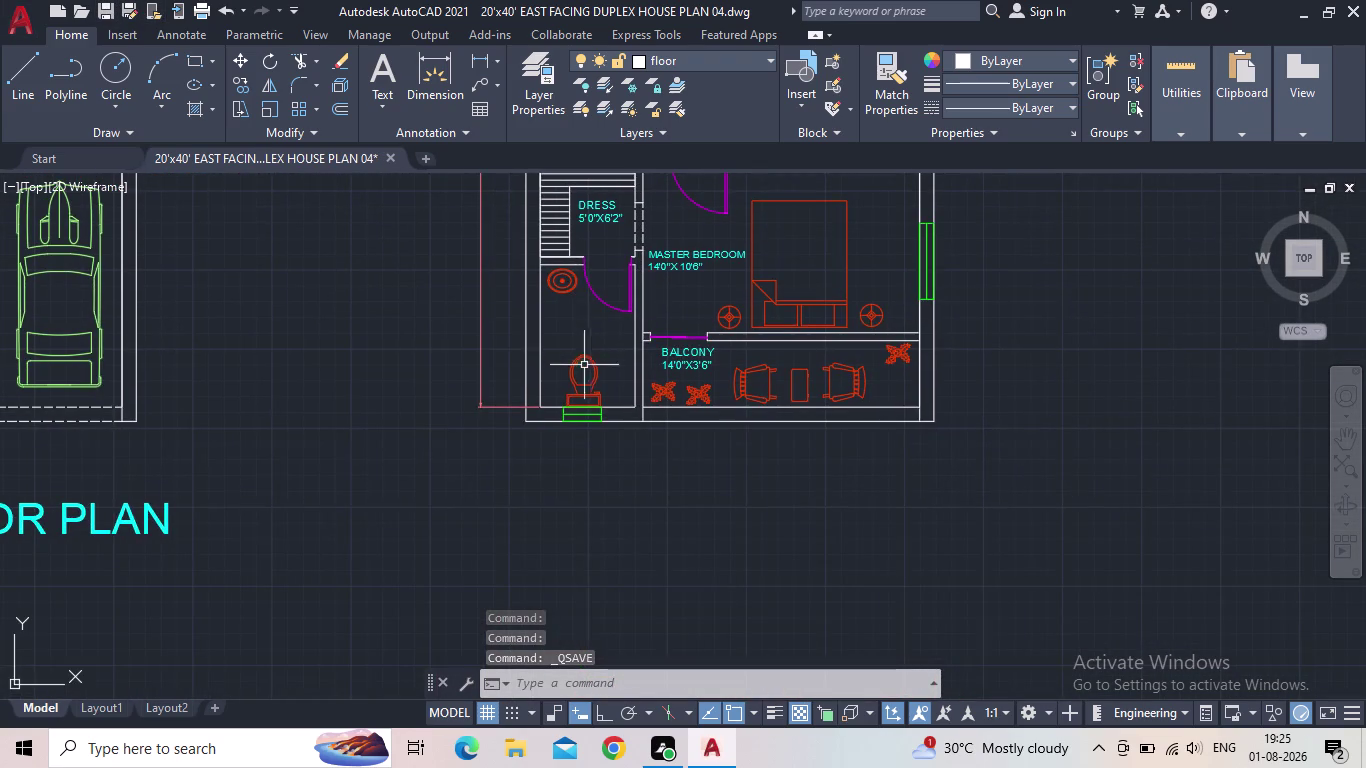
middle_drag(599, 362, 350, 682)
middle_drag(661, 243, 661, 576)
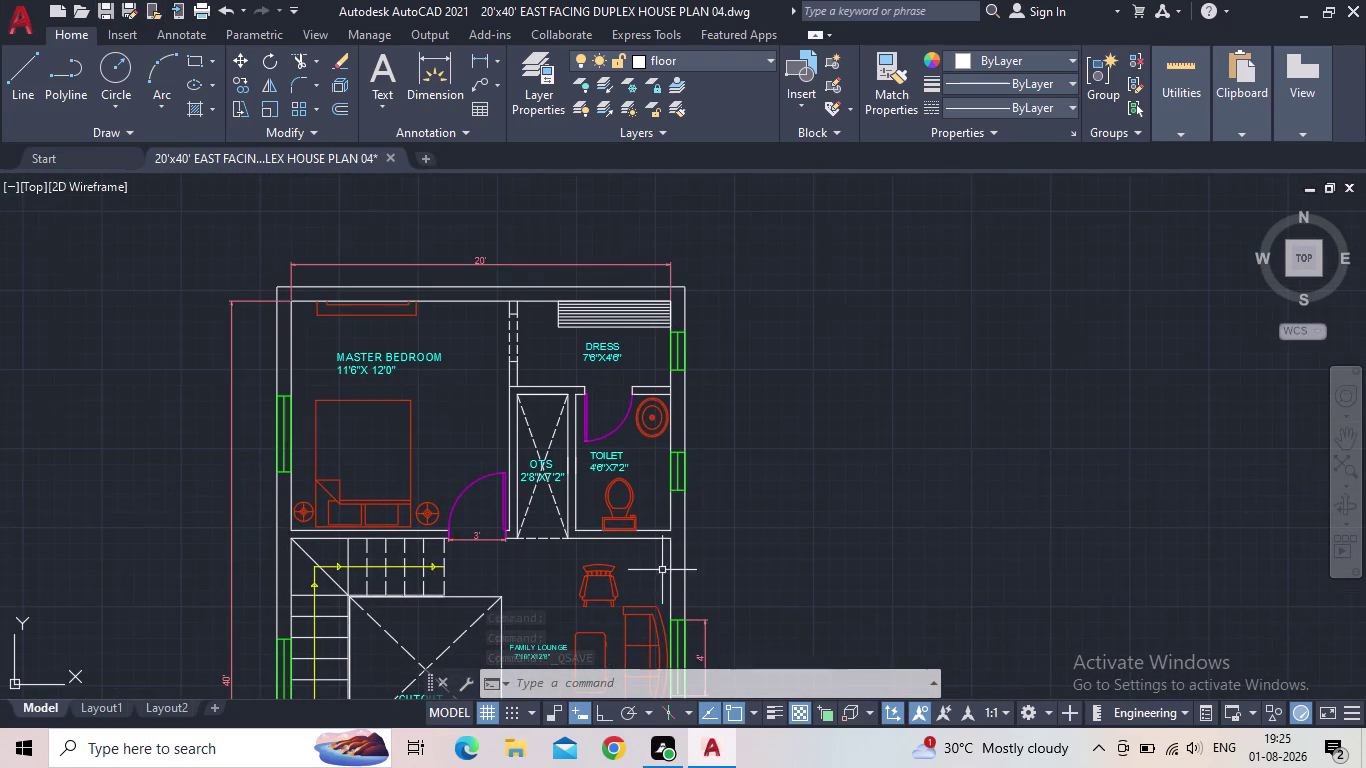
scroll(up, 3)
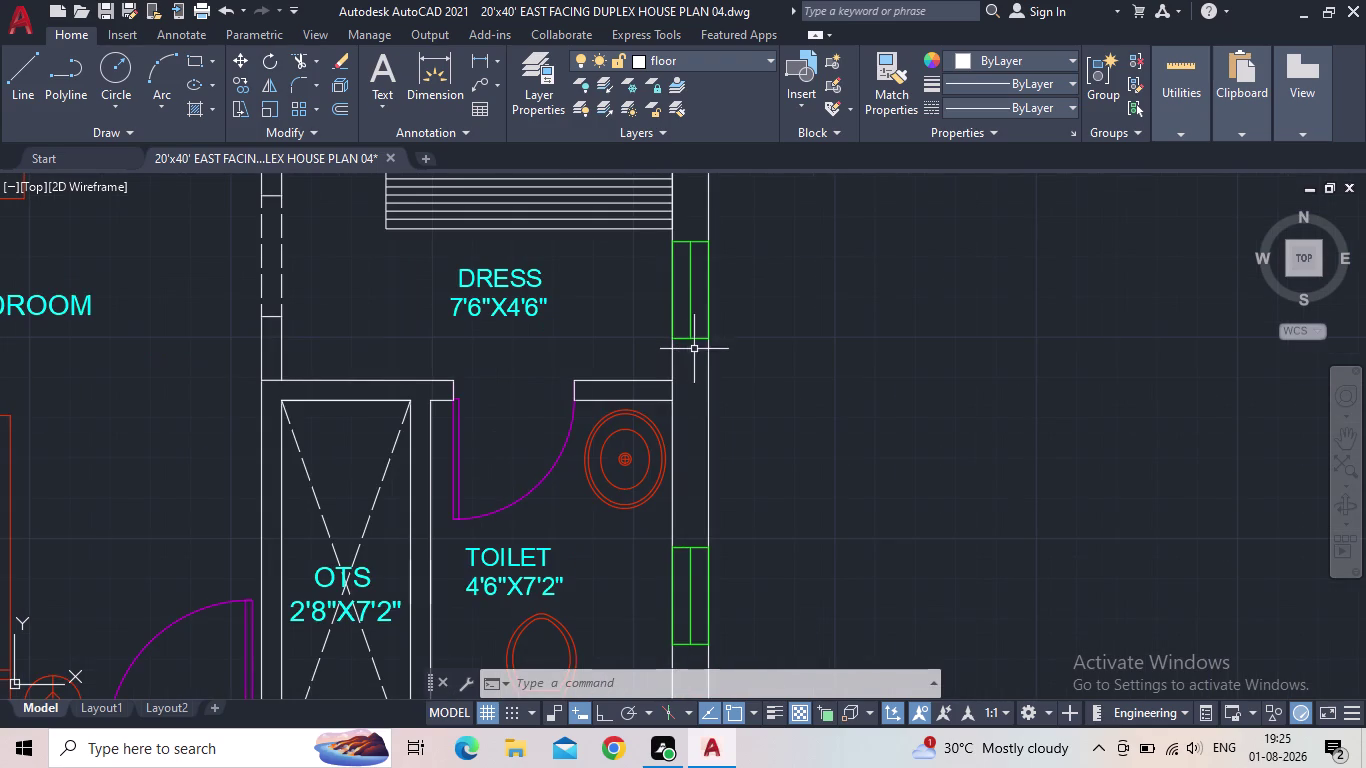
click(695, 353)
click(681, 318)
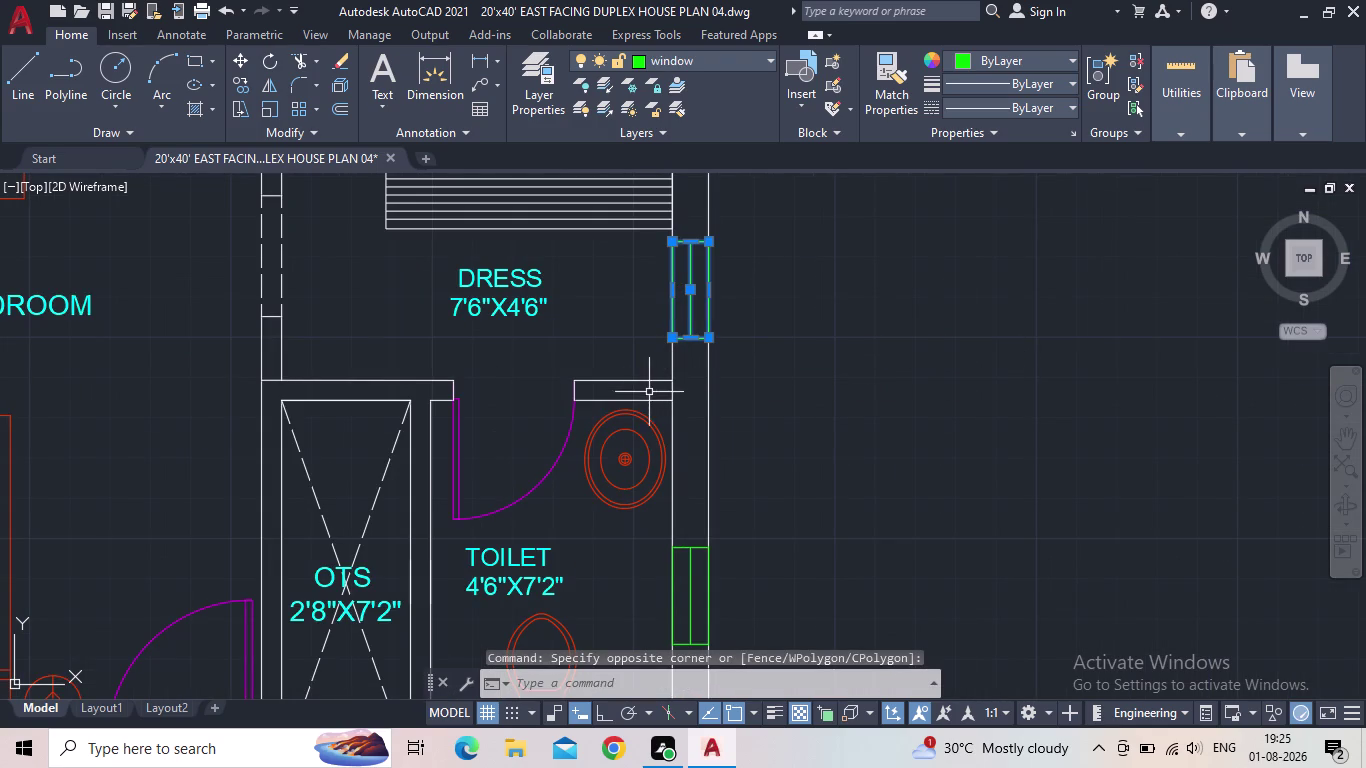
Copy the selected window with CO, using its bottom end as the base point.
key(c)
key(o)
key(Return)
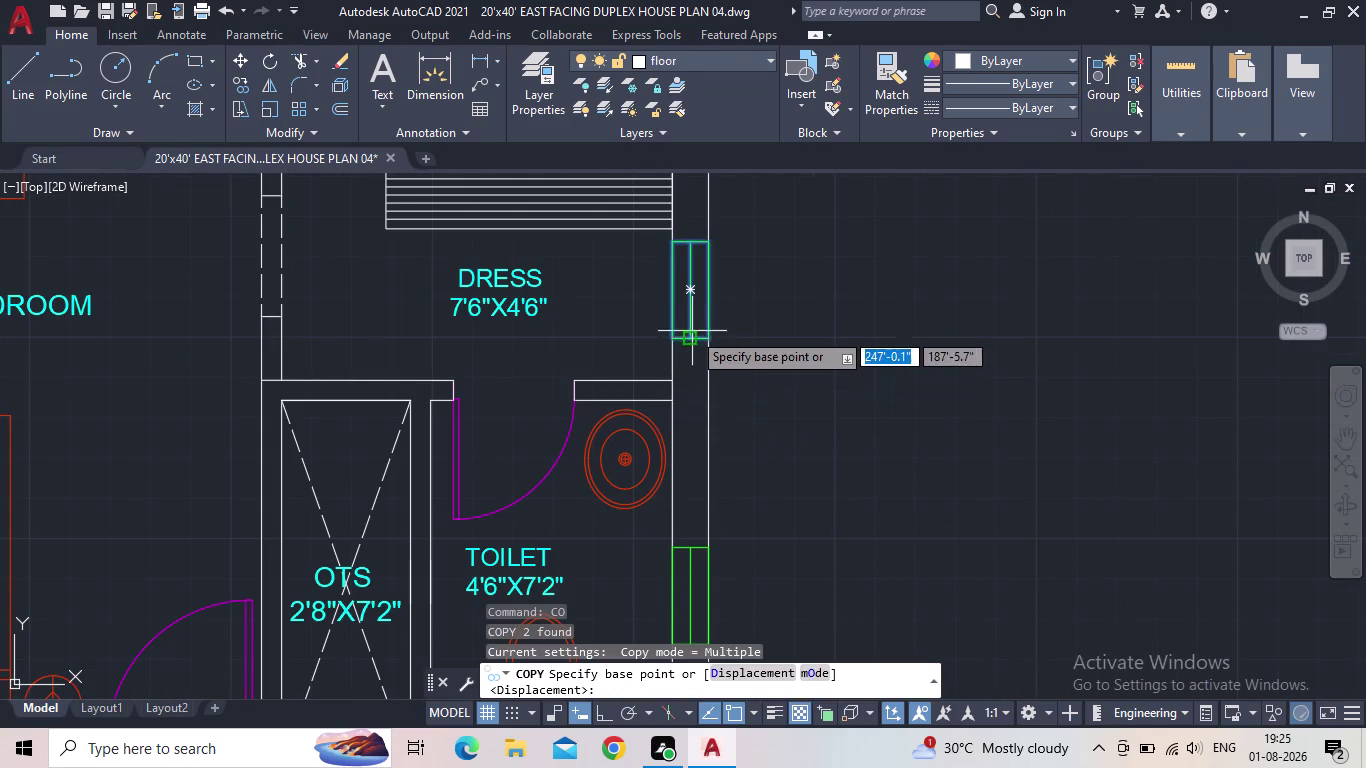
click(673, 337)
Pick a point on the first-floor Dress room's outer wall, then end the copy with Esc.
middle_drag(555, 342, 829, 261)
scroll(up, 3)
scroll(down, 3)
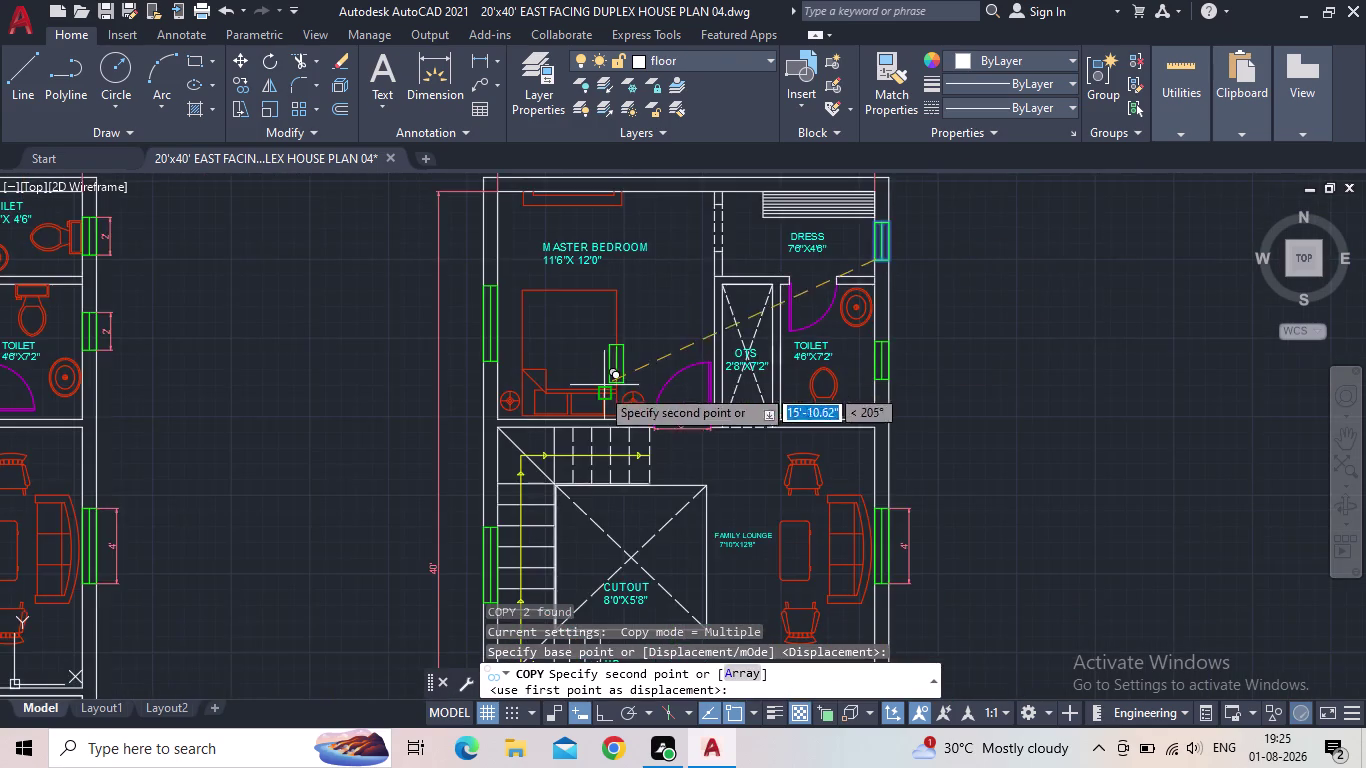
middle_drag(602, 387, 850, 159)
middle_drag(721, 414, 823, 197)
scroll(up, 3)
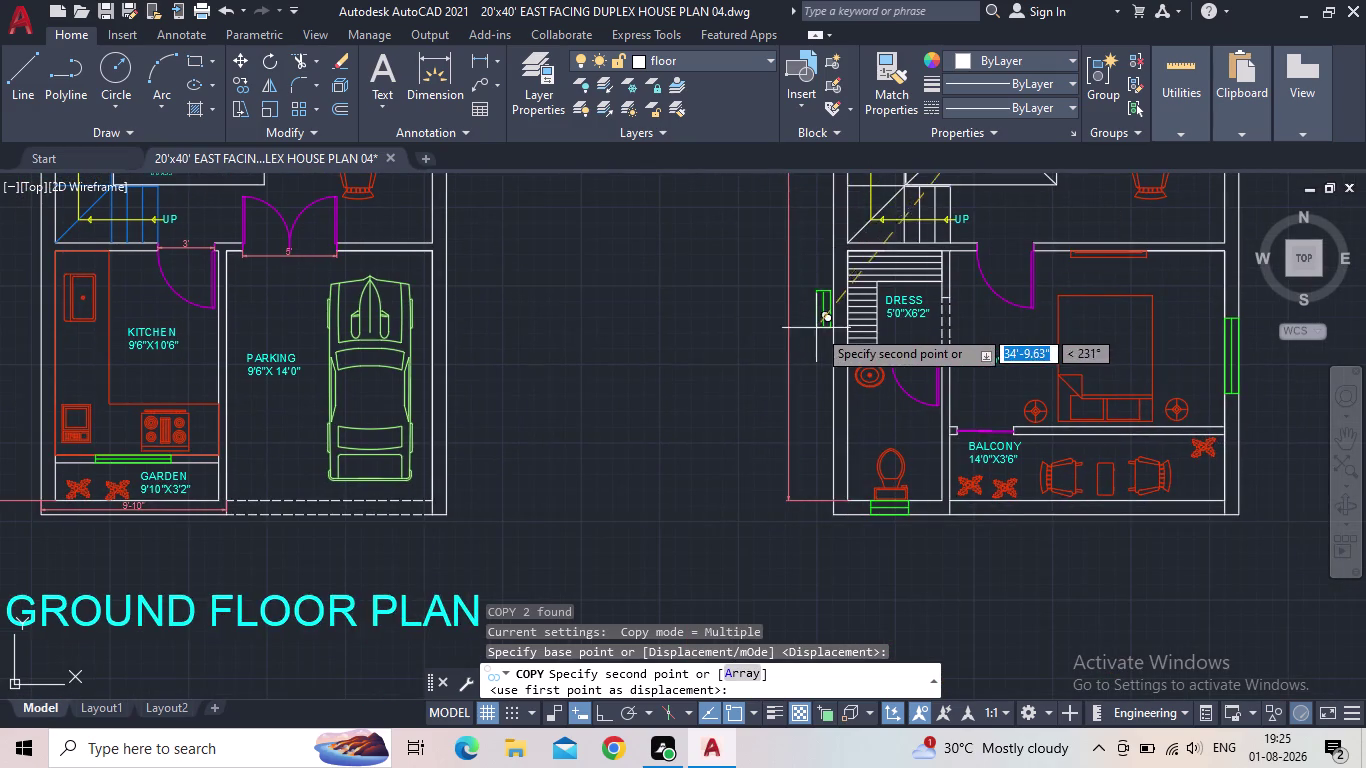
scroll(up, 3)
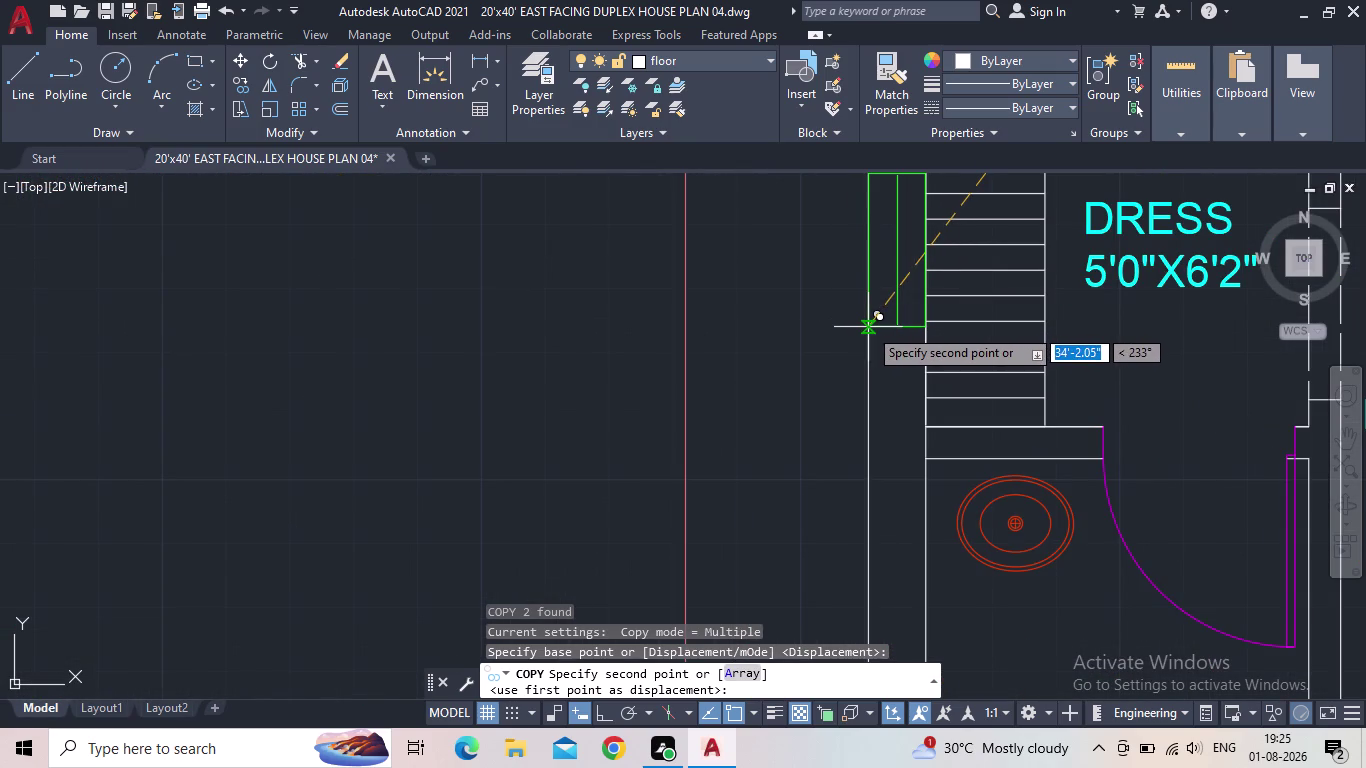
click(868, 327)
middle_drag(751, 347, 648, 459)
scroll(down, 3)
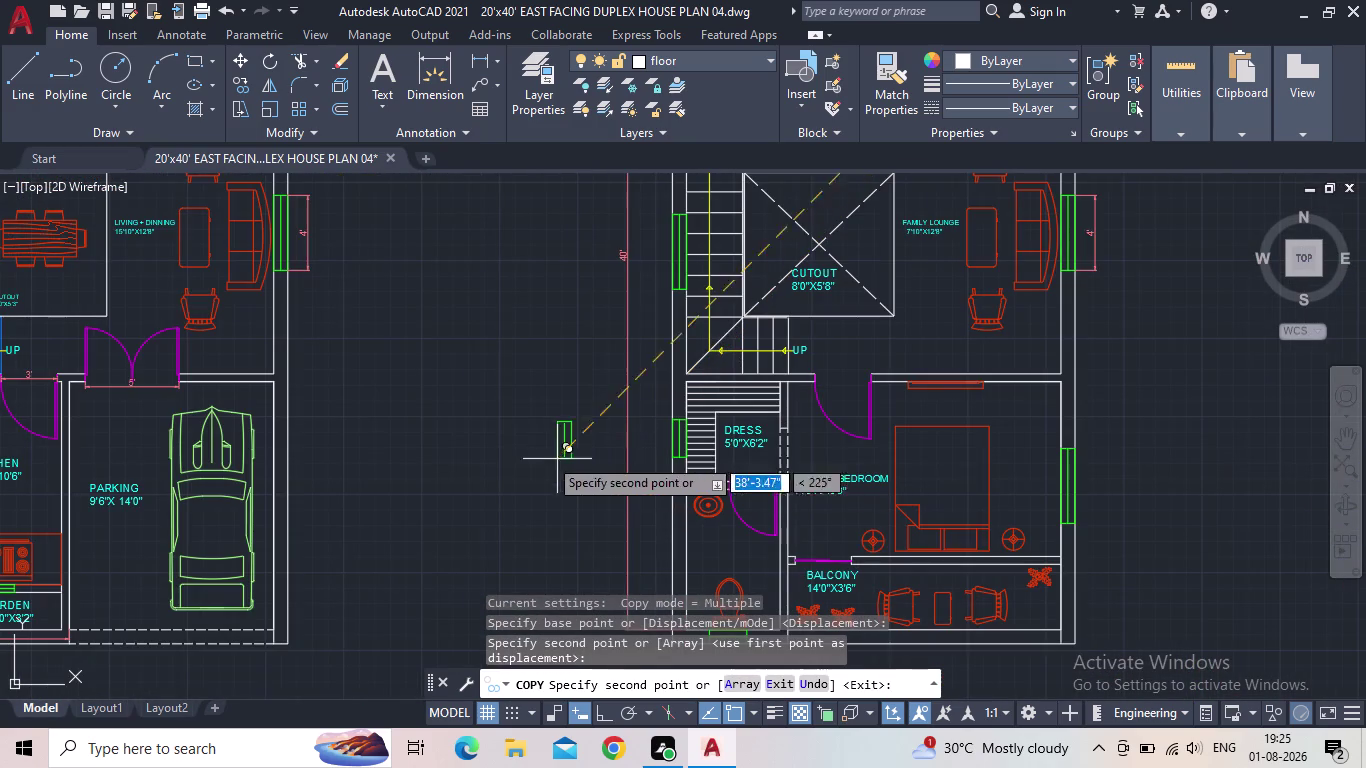
key(Escape)
Save the drawing again and pan toward the master bedroom door area.
middle_drag(575, 425, 362, 334)
scroll(down, 3)
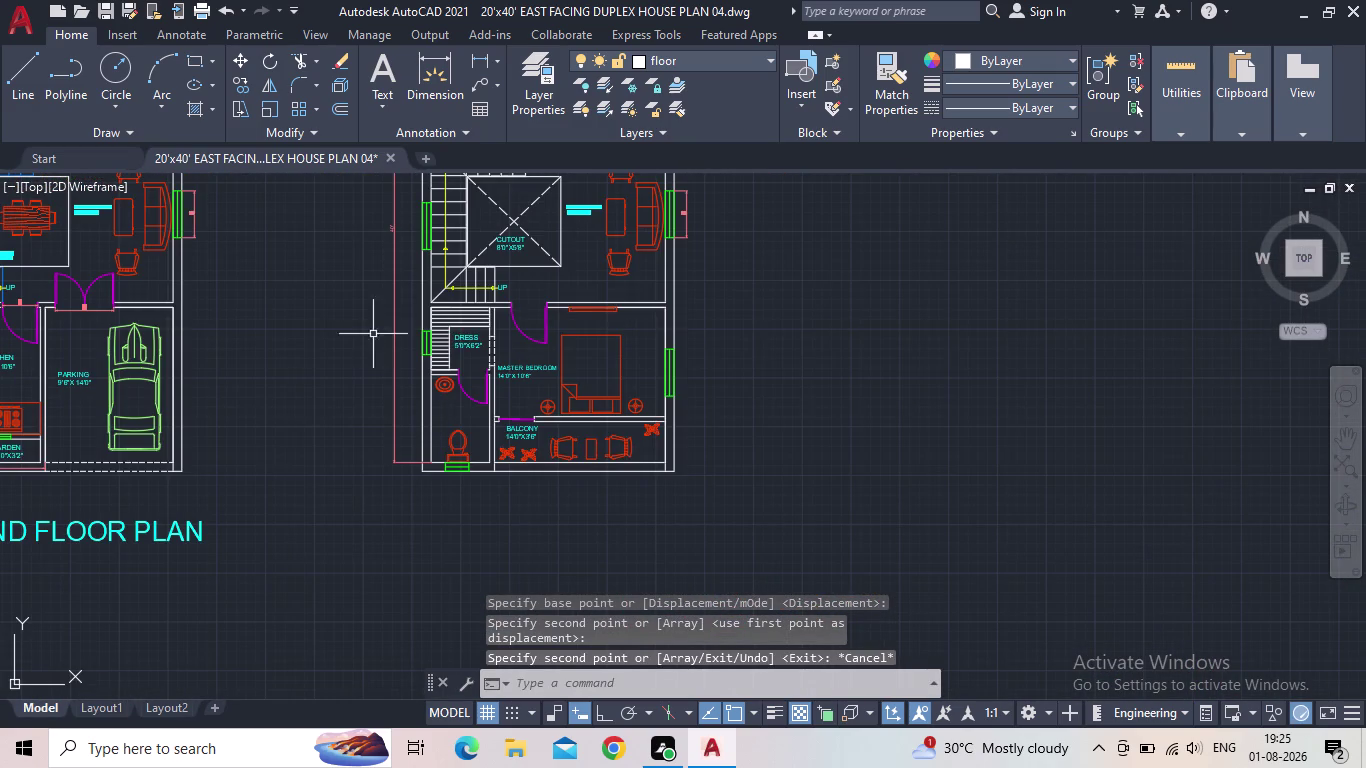
click(111, 7)
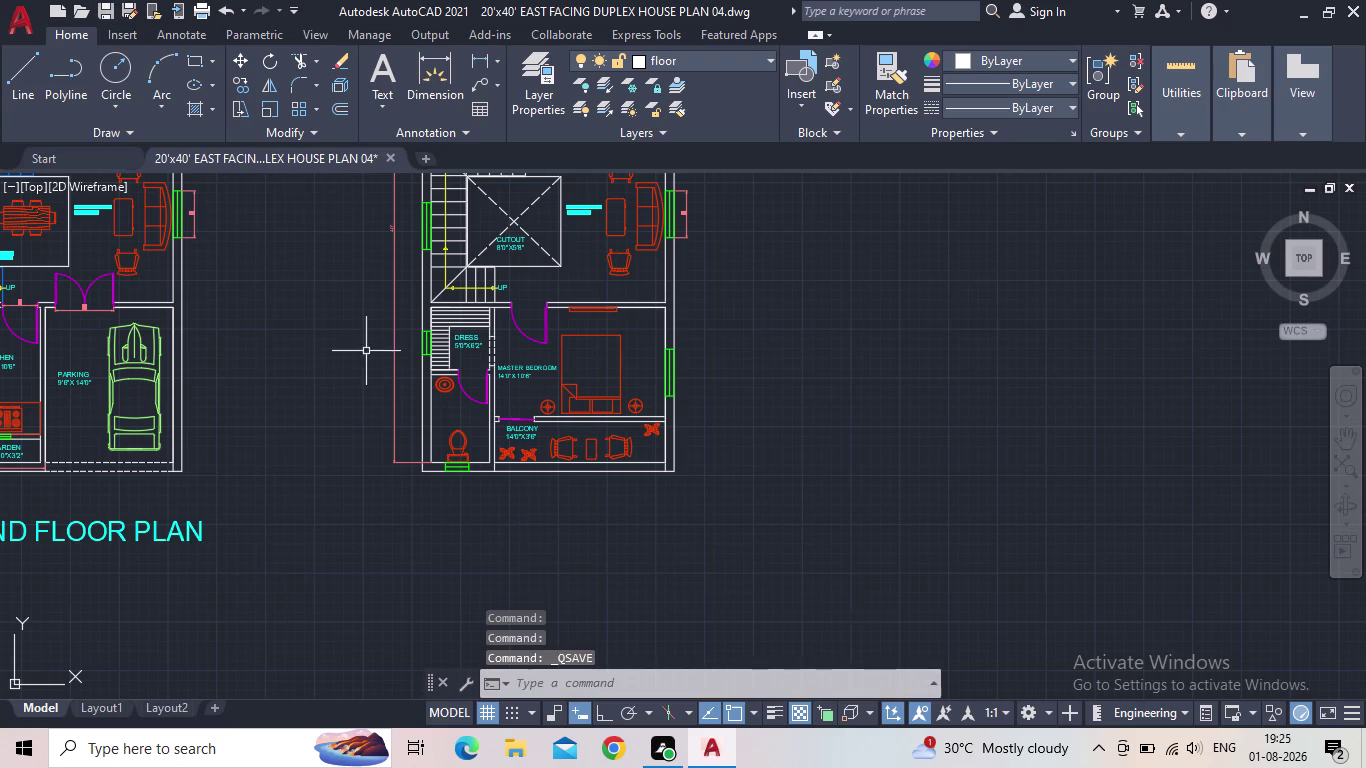
scroll(up, 3)
middle_drag(475, 384, 571, 579)
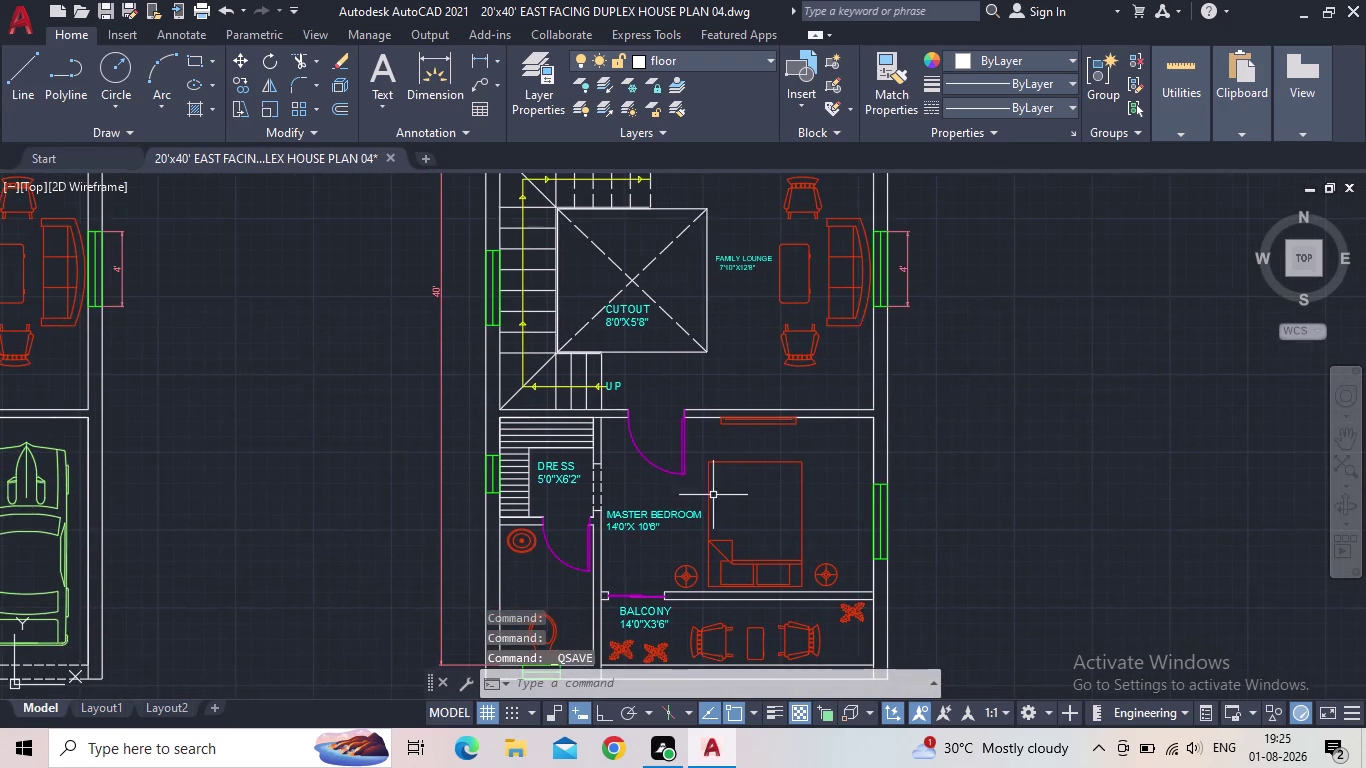
scroll(down, 3)
scroll(down, 3)
scroll(up, 3)
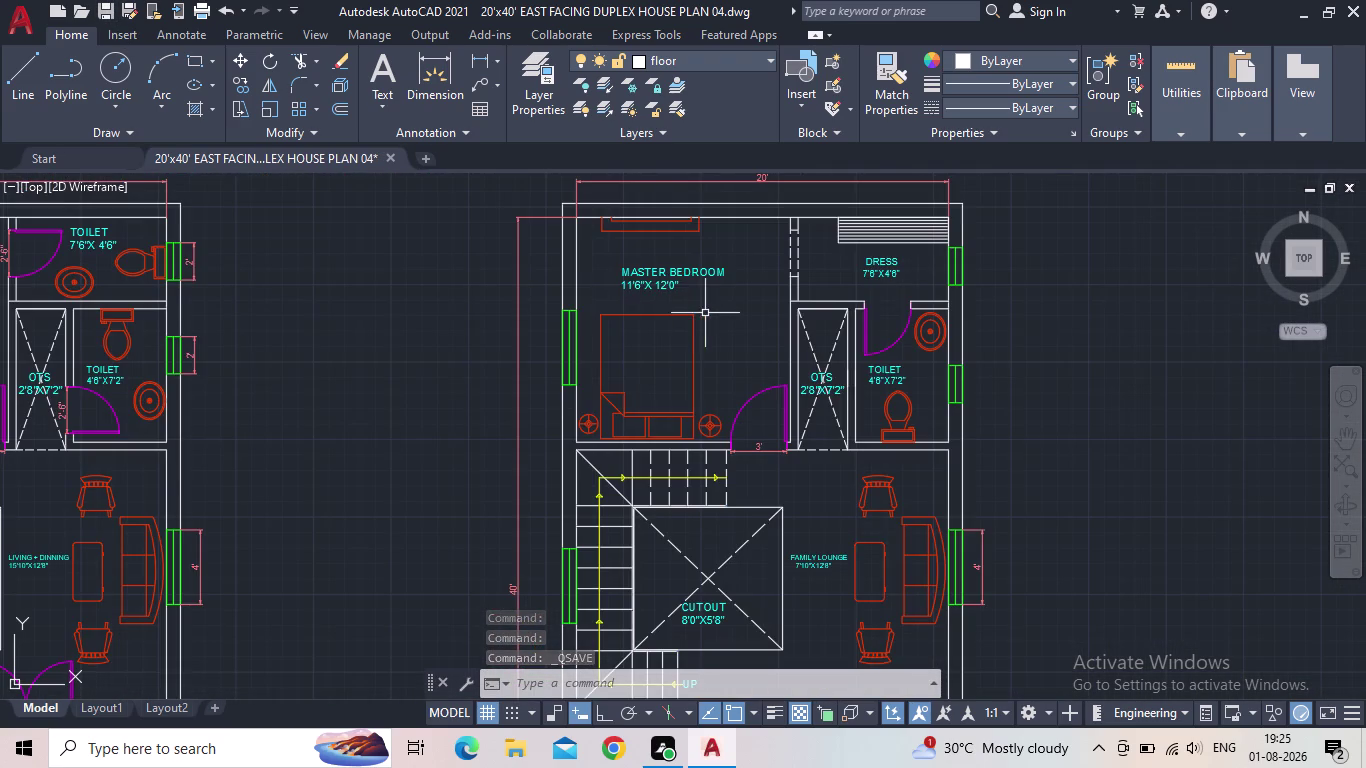
middle_drag(705, 313, 634, 236)
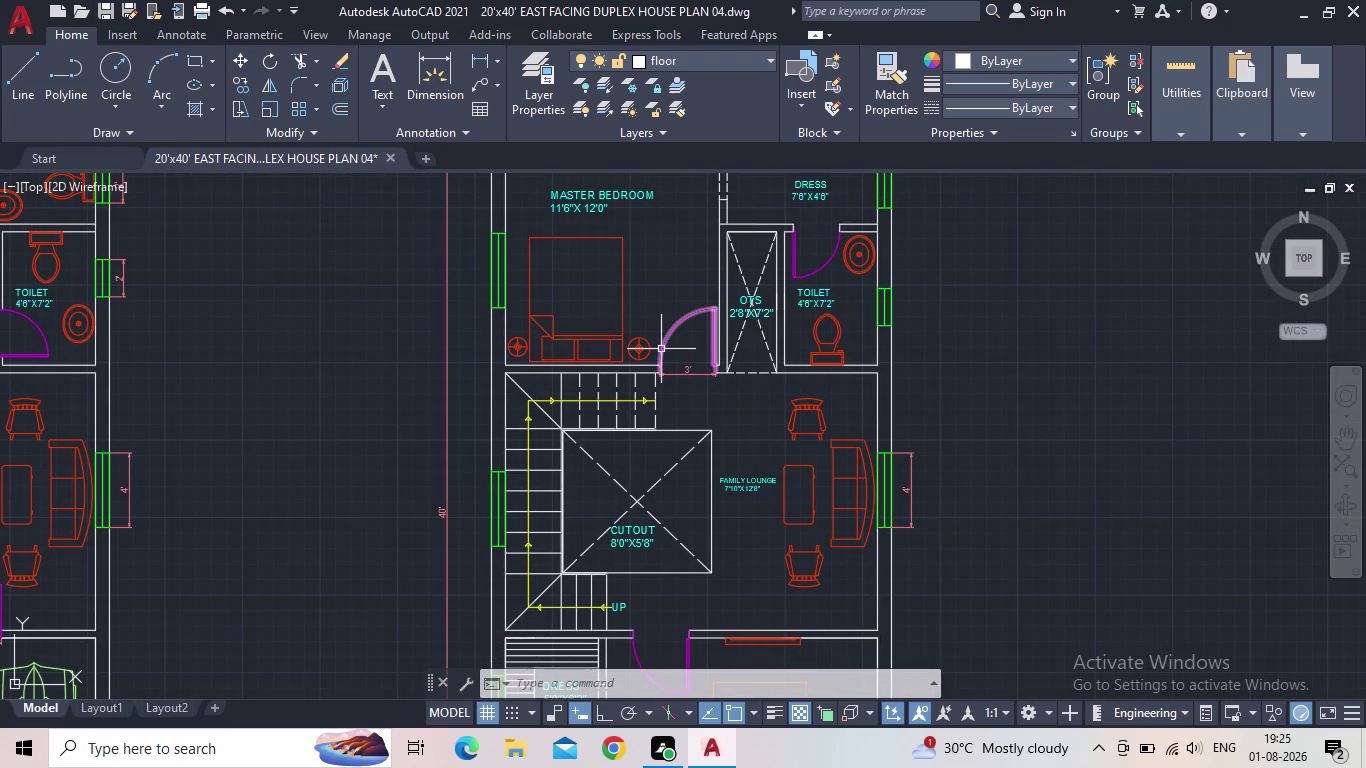